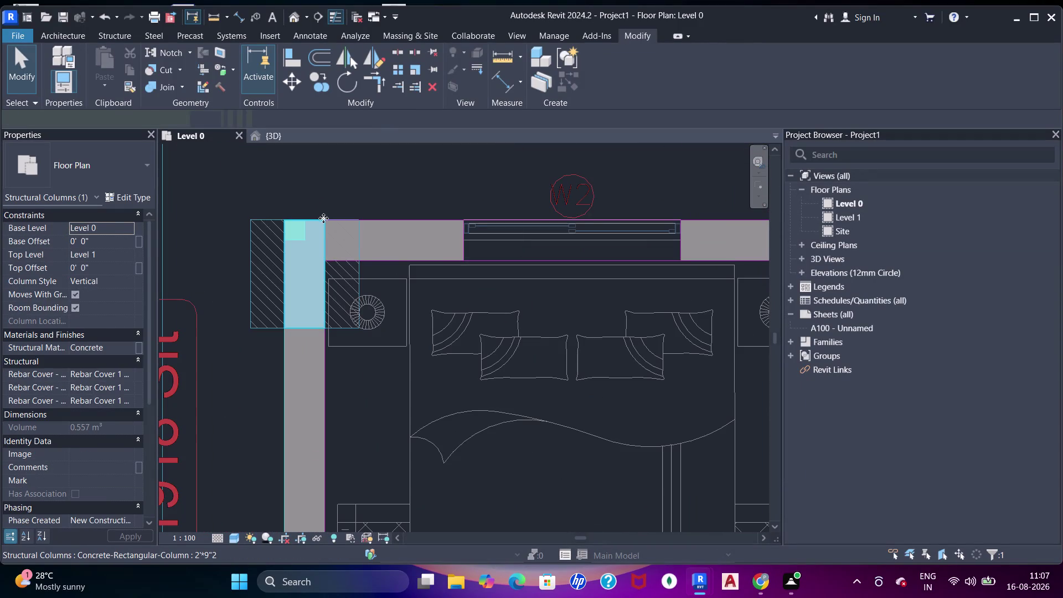
Deselect the concrete column, pan over the bedroom, and start the Wall tool (WA).
scroll(down, 3)
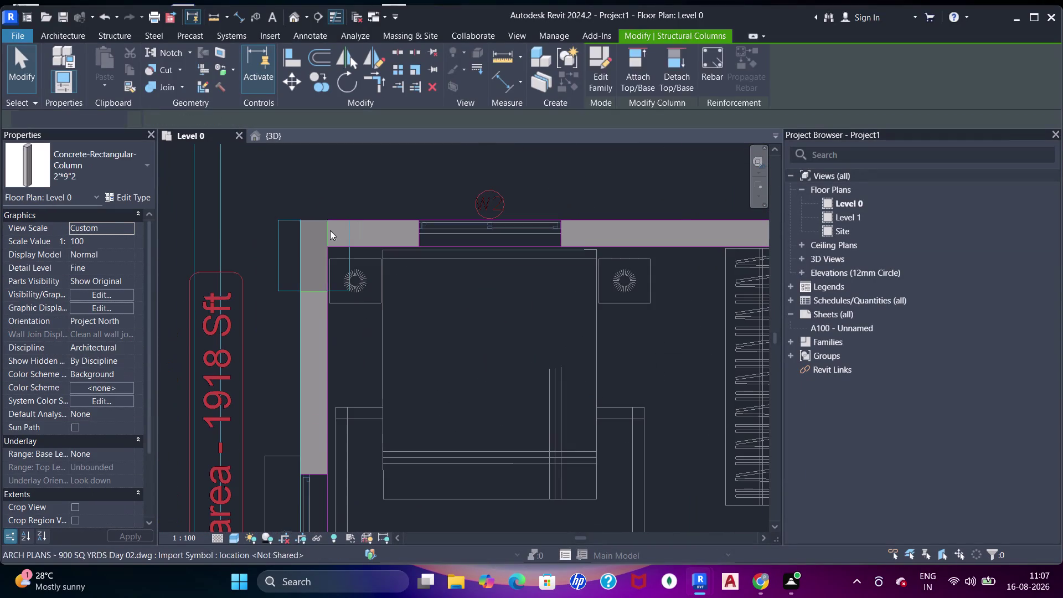
scroll(up, 3)
middle_drag(359, 239, 347, 230)
key(Escape)
key(Escape)
scroll(down, 3)
middle_drag(427, 220, 425, 221)
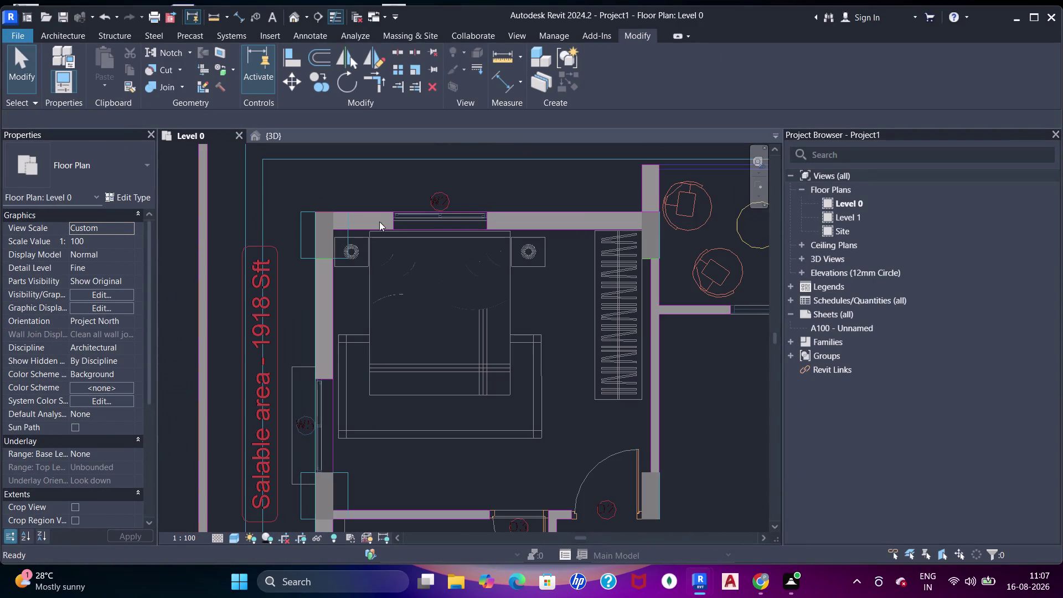
middle_drag(424, 222, 373, 221)
key(Escape)
key(Escape)
key(w)
key(a)
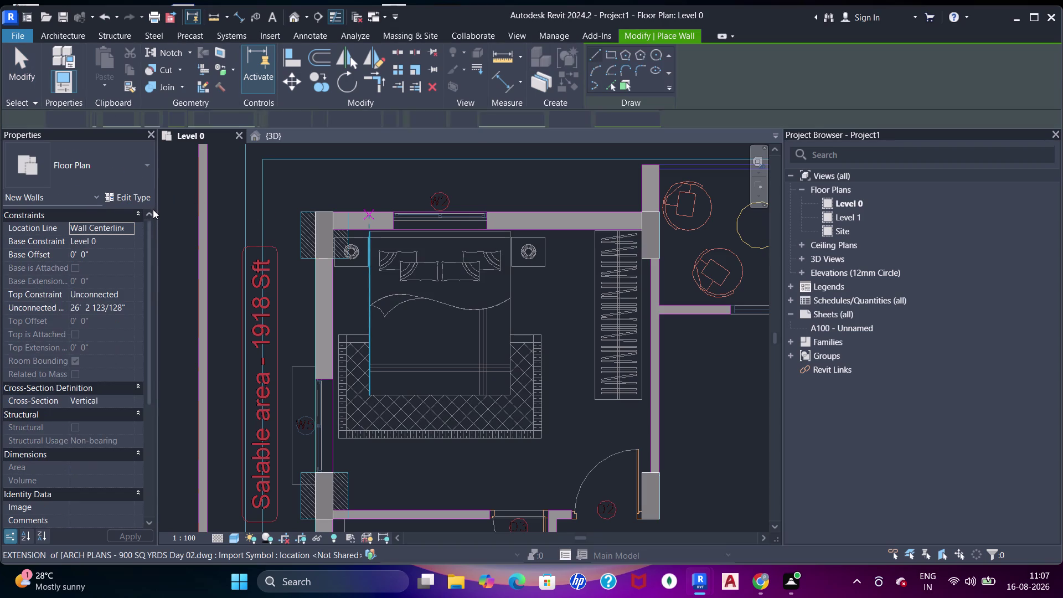
Choose the Wall-Fnd_440Blk wall type and open its type properties.
click(118, 184)
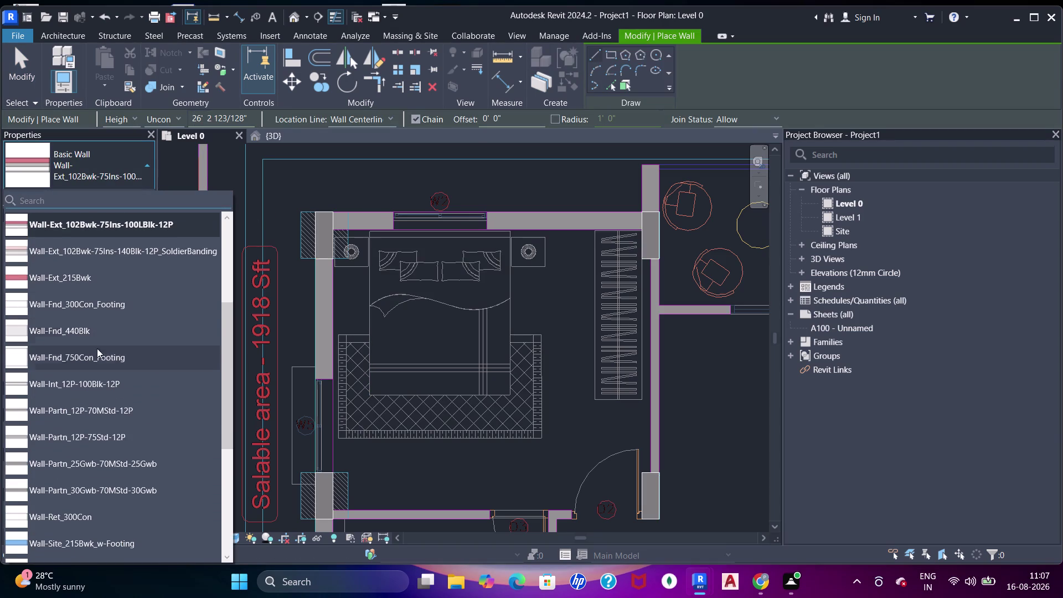
scroll(down, 3)
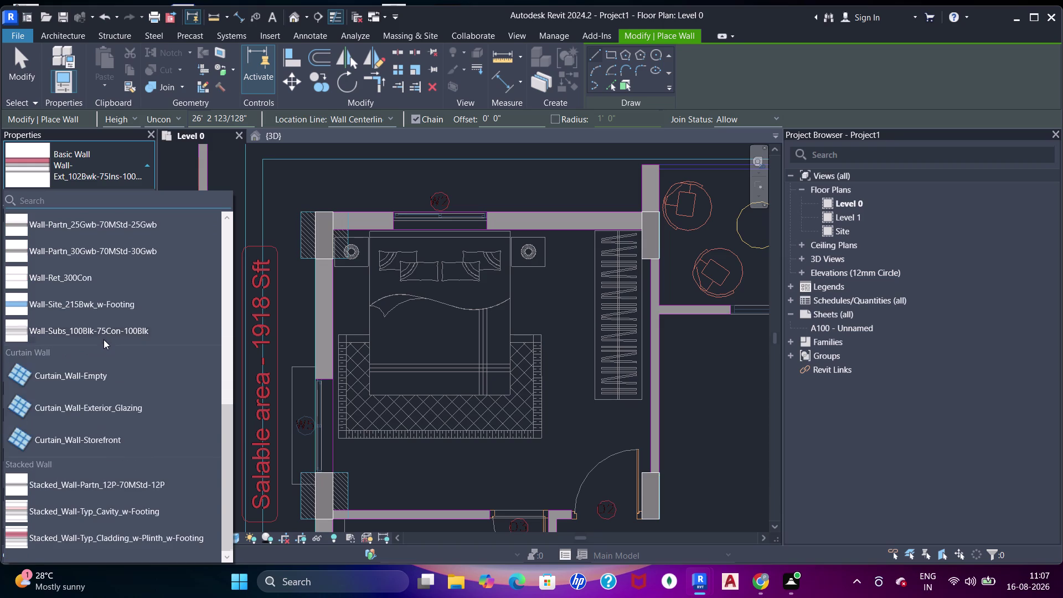
scroll(down, 3)
scroll(up, 3)
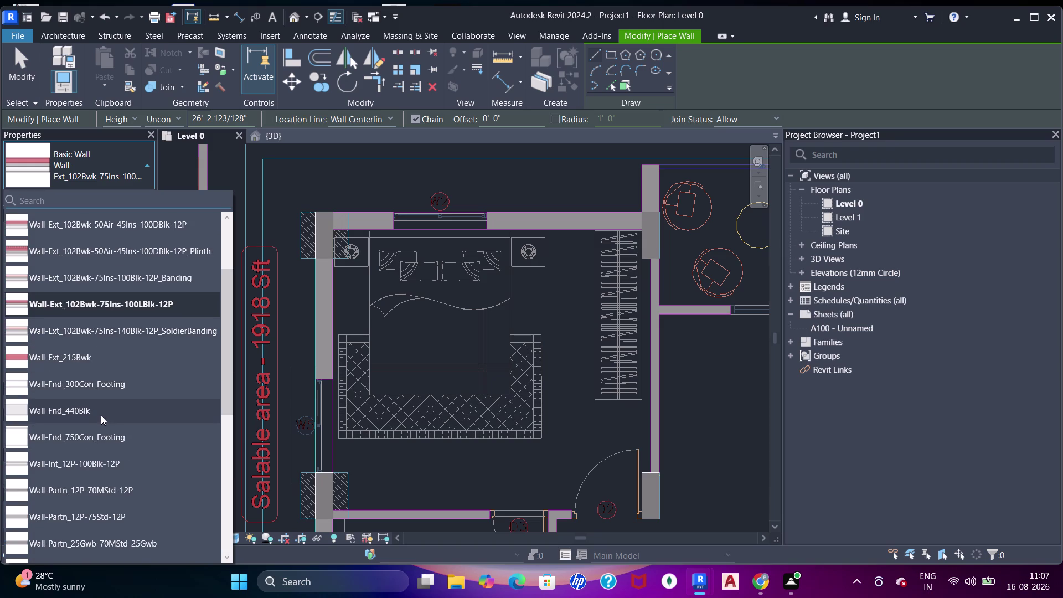
click(101, 415)
click(130, 195)
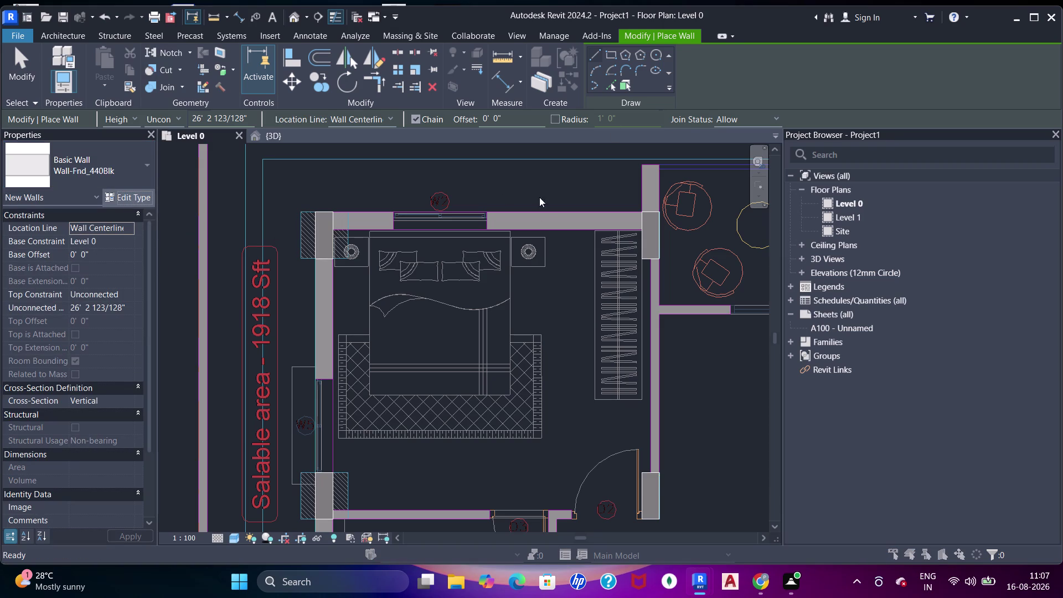
click(748, 214)
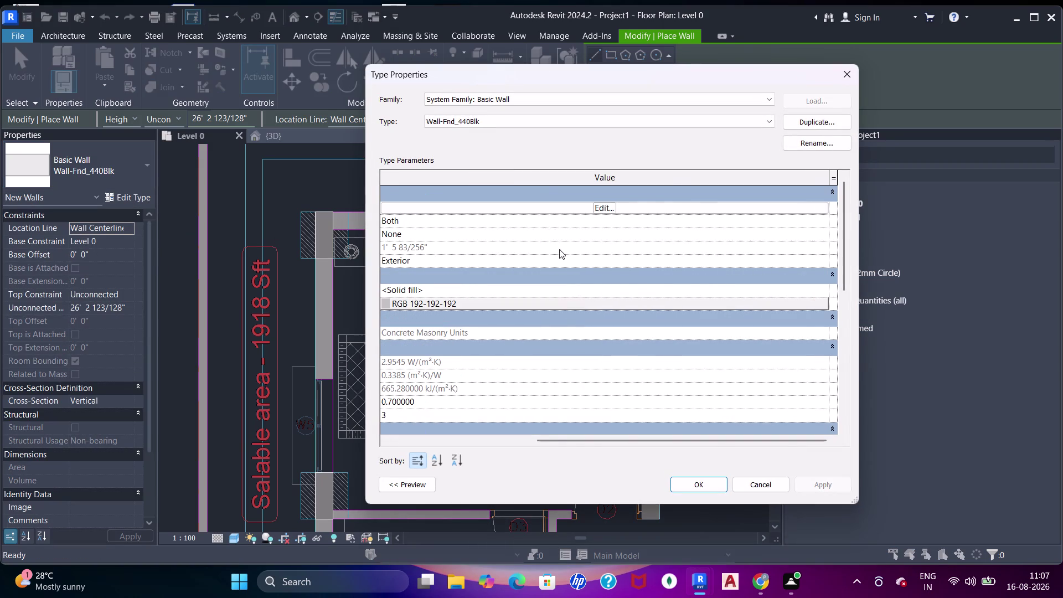
Edit the wall assembly so the structure layer is Concrete, 9" thick.
click(612, 207)
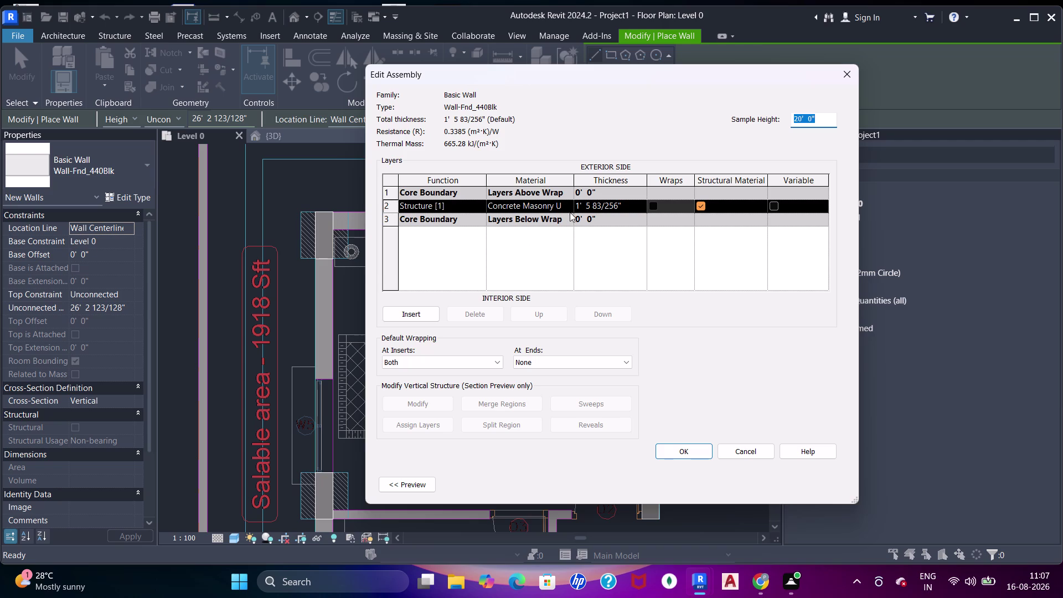
click(569, 208)
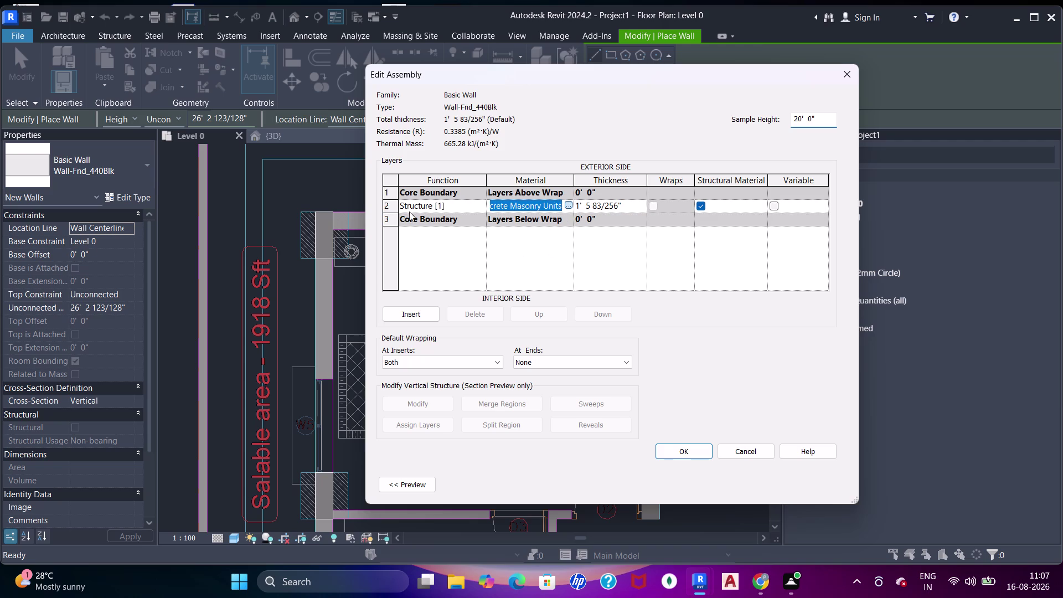
scroll(up, 3)
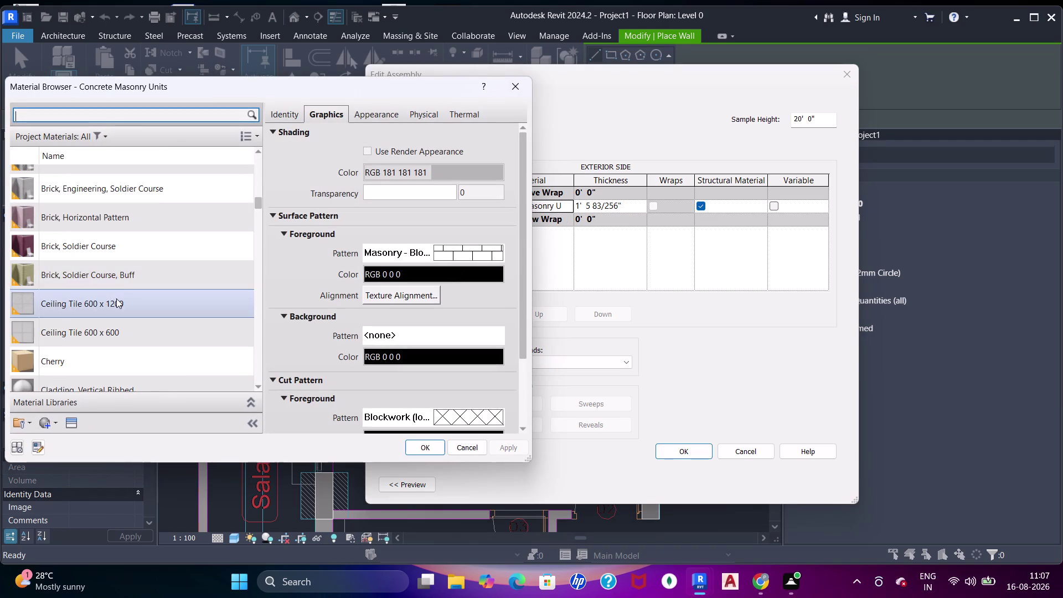
scroll(down, 3)
click(100, 331)
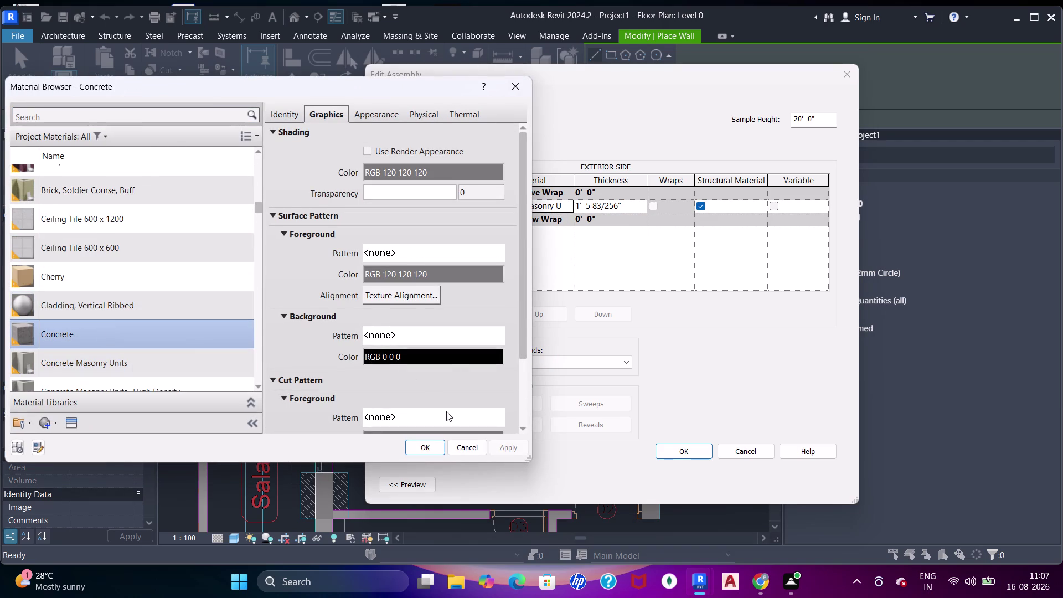
scroll(down, 3)
click(434, 442)
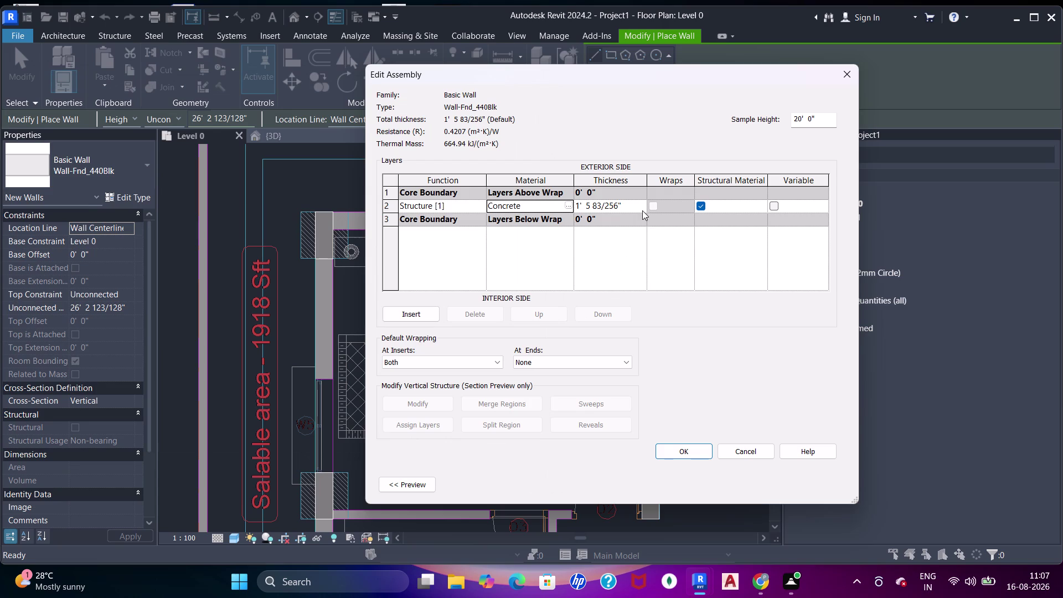
click(634, 207)
key(9)
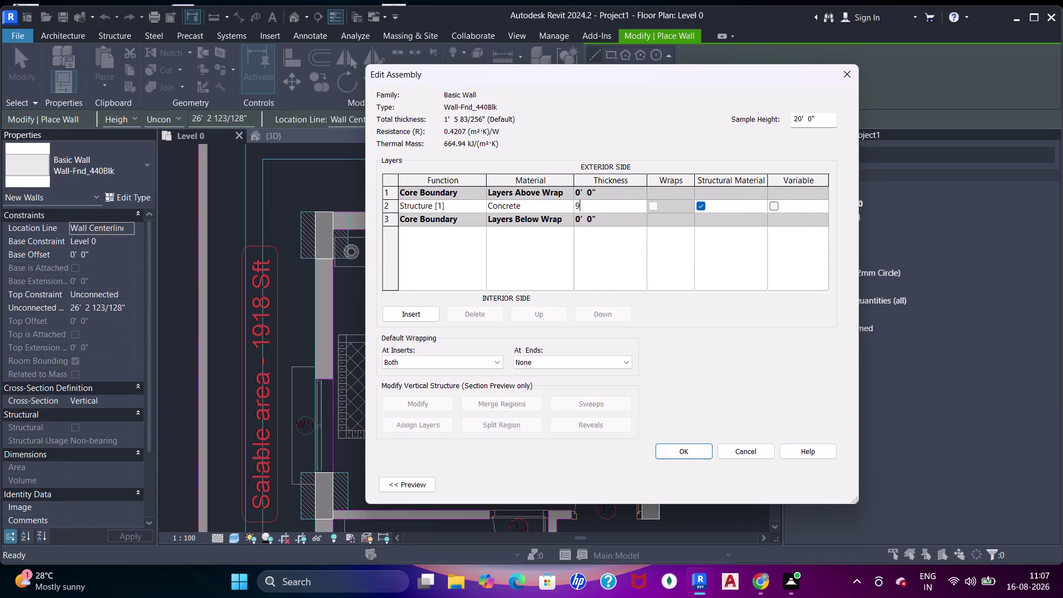
key(apostrophe)
key(Return)
click(525, 216)
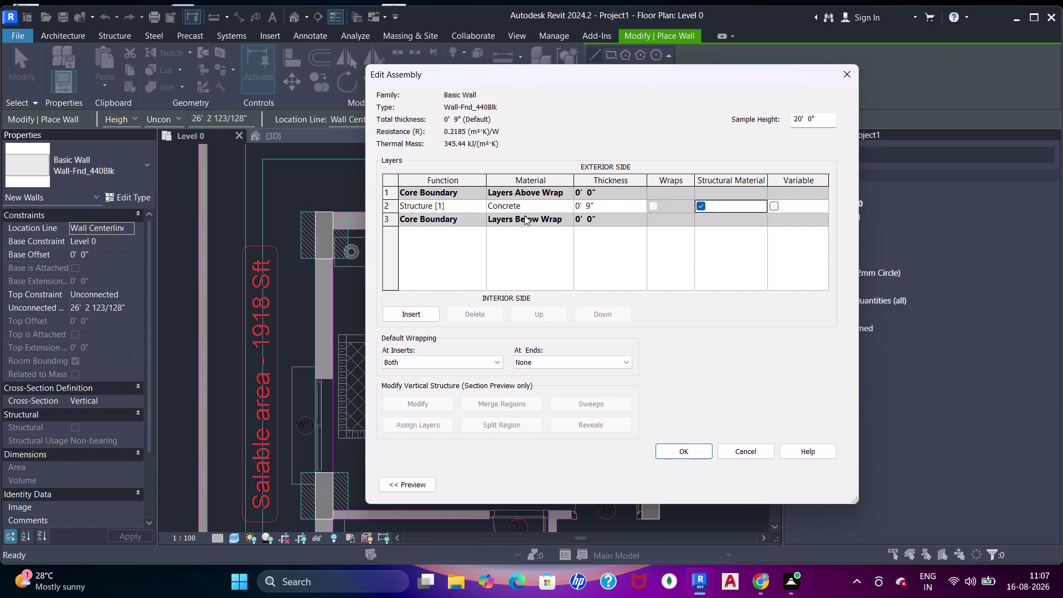
click(539, 221)
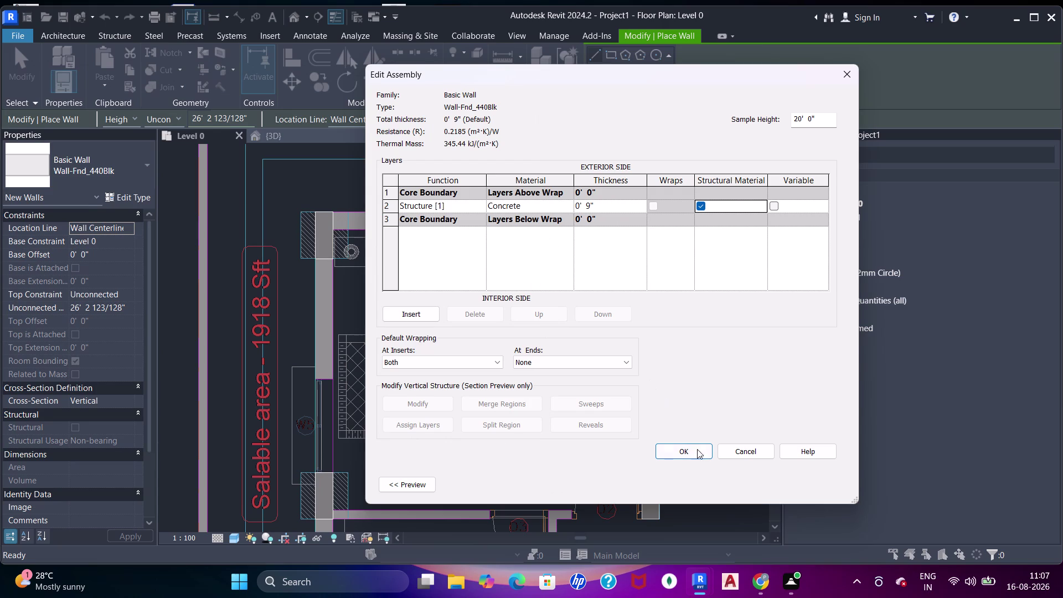
click(695, 452)
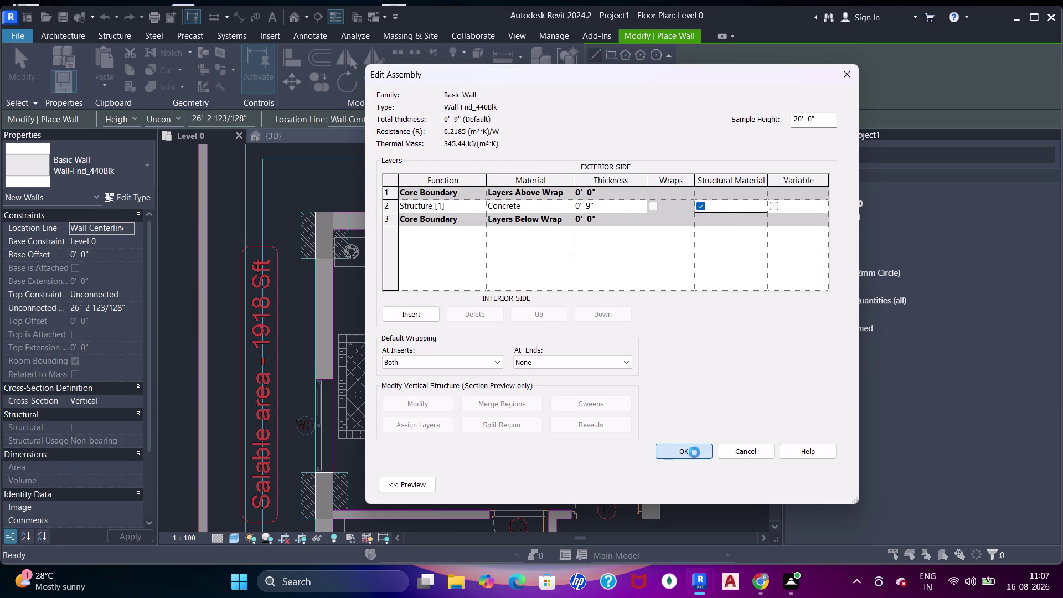
Duplicate the wall type and name it 9".
click(793, 121)
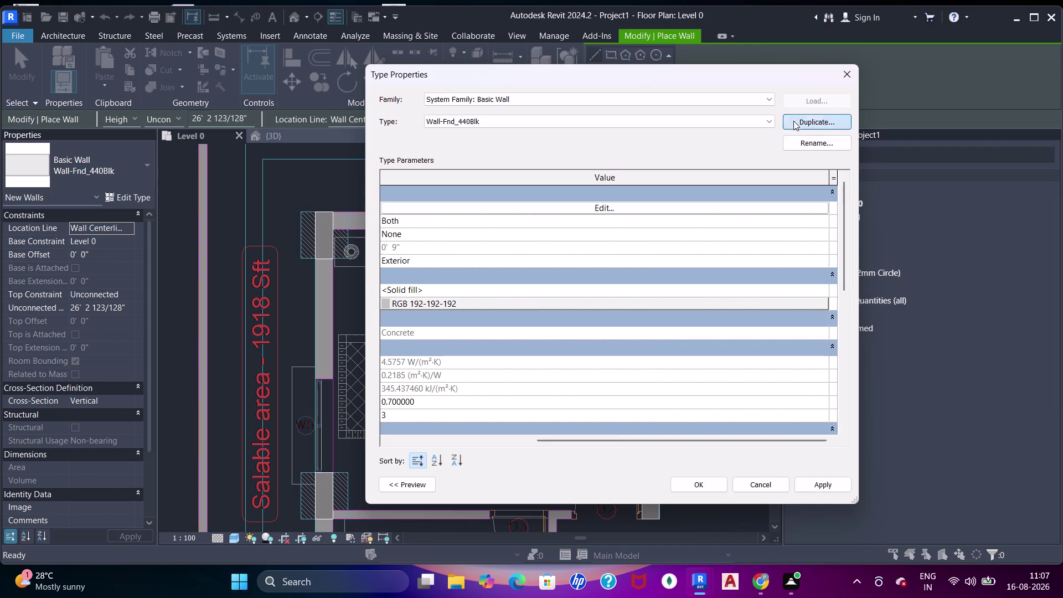
key(9)
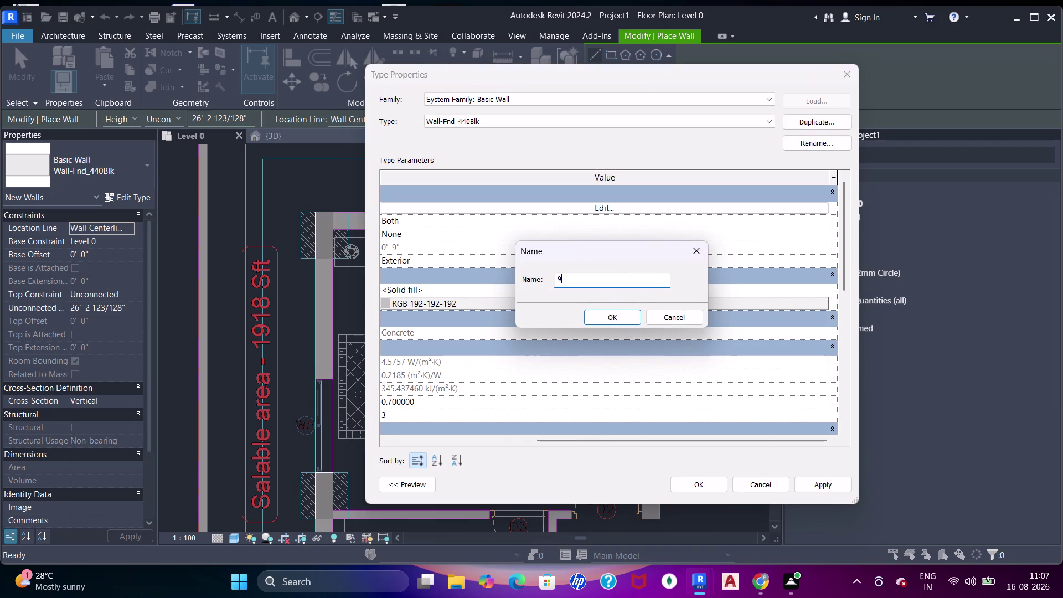
key(shift+quotedbl)
key(Return)
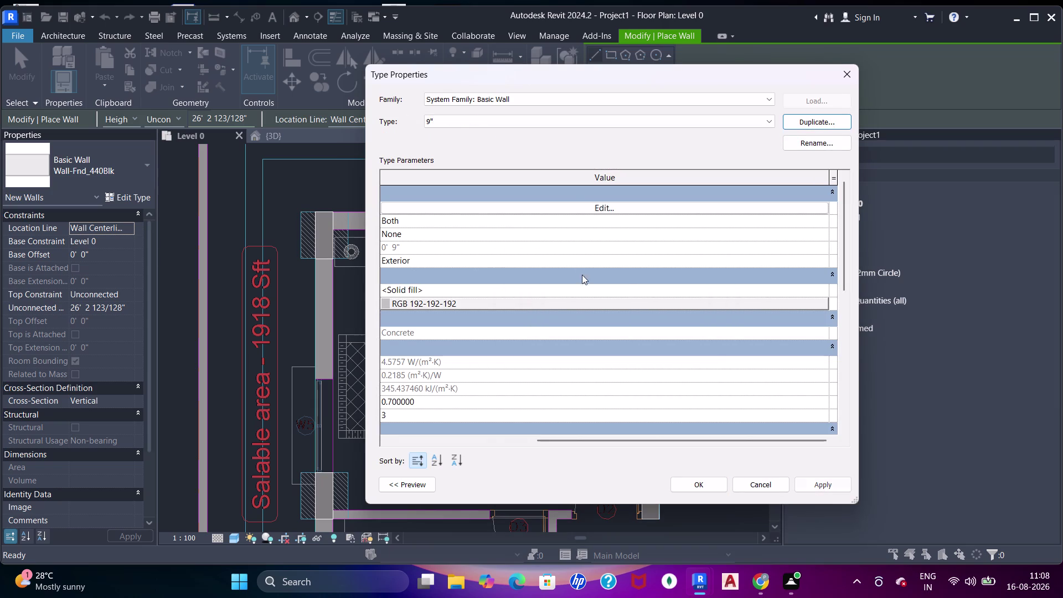
click(701, 484)
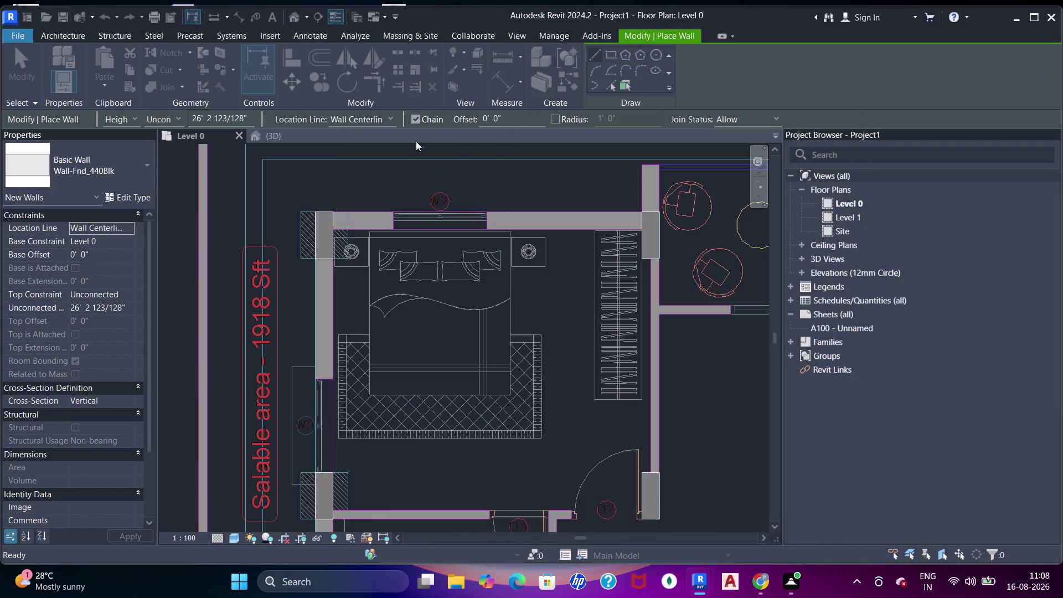
With Location Line at Finish Face: Interior, pick the bedroom's top DWG wall line.
scroll(up, 3)
click(369, 115)
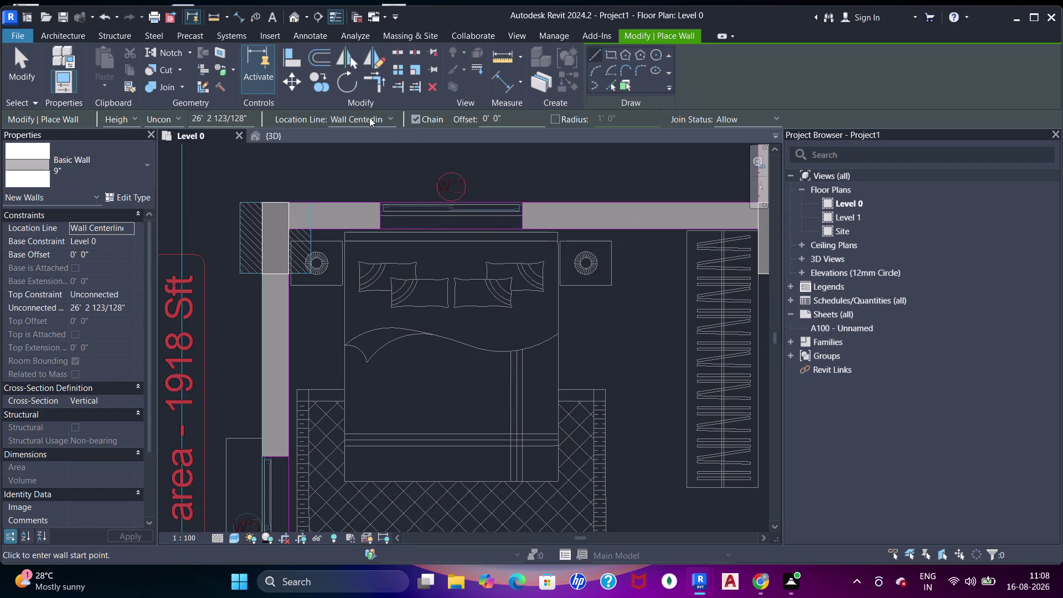
click(366, 170)
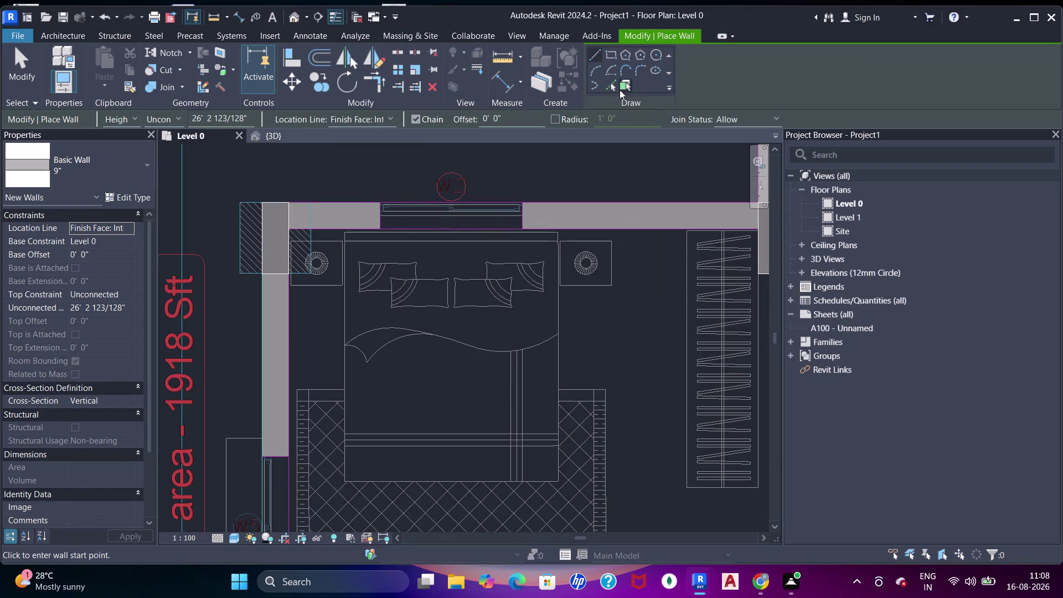
click(611, 88)
scroll(down, 3)
middle_drag(435, 212, 466, 197)
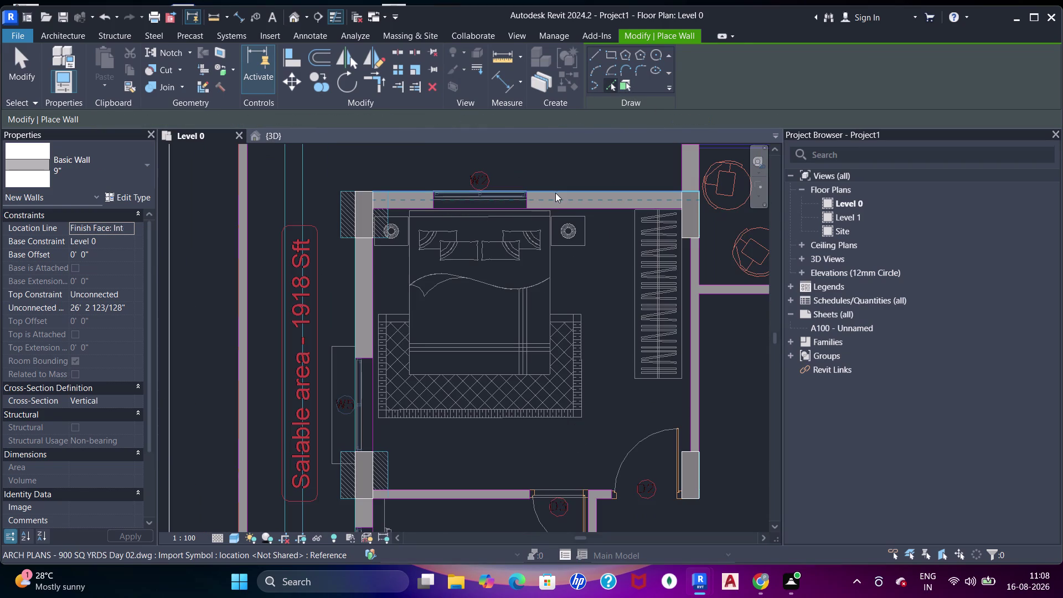
click(555, 192)
Check the new top wall and exit the Wall tool.
scroll(down, 3)
middle_drag(539, 220, 536, 231)
key(Escape)
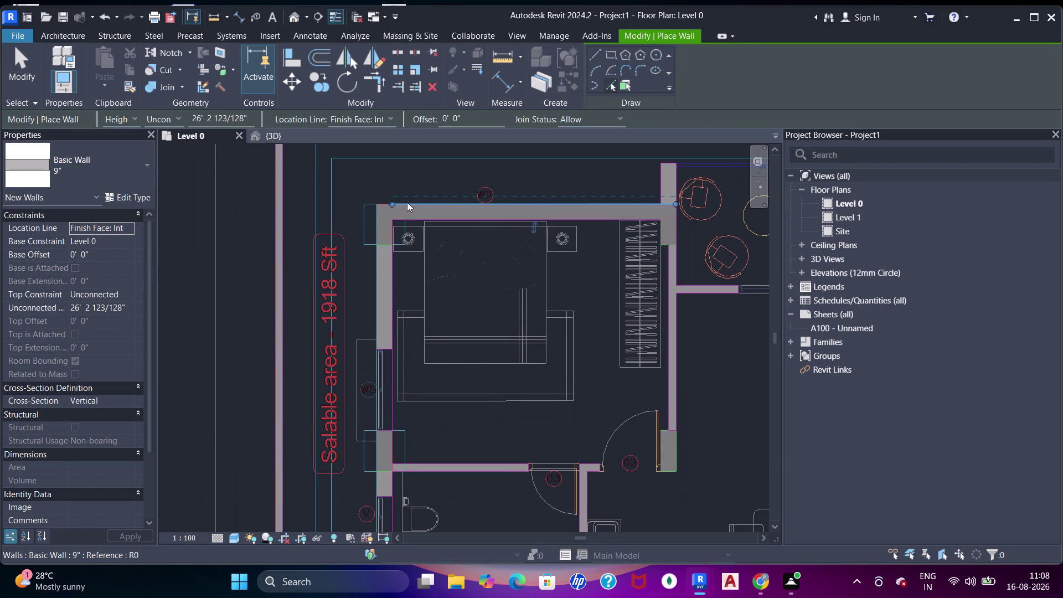
key(Escape)
click(411, 204)
scroll(up, 3)
key(Escape)
key(z)
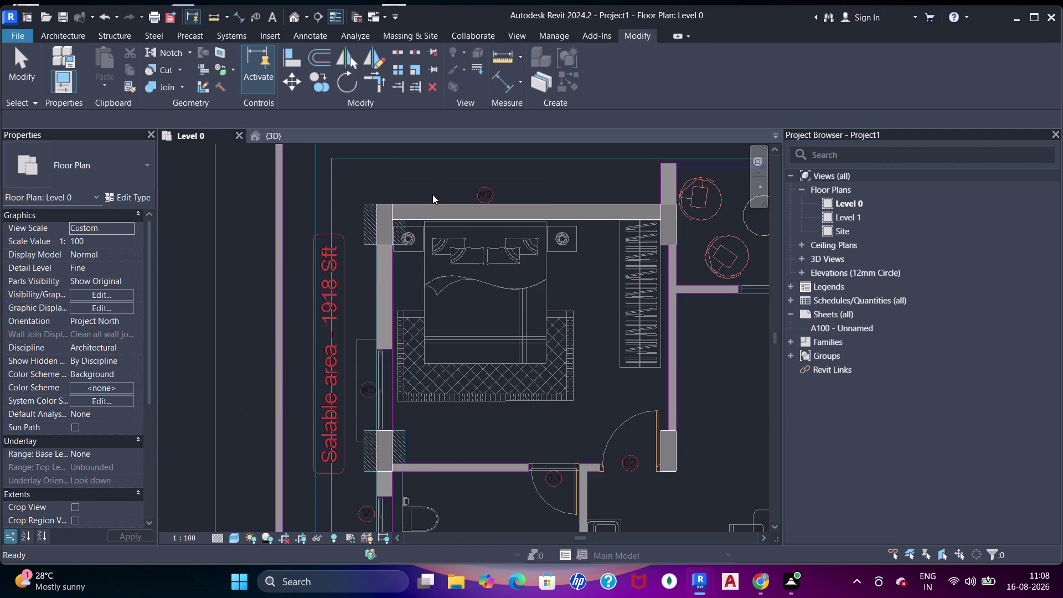
scroll(up, 3)
key(Escape)
key(Escape)
Select the top wall and drag its right end over the column, then slightly shorter.
click(399, 240)
scroll(up, 3)
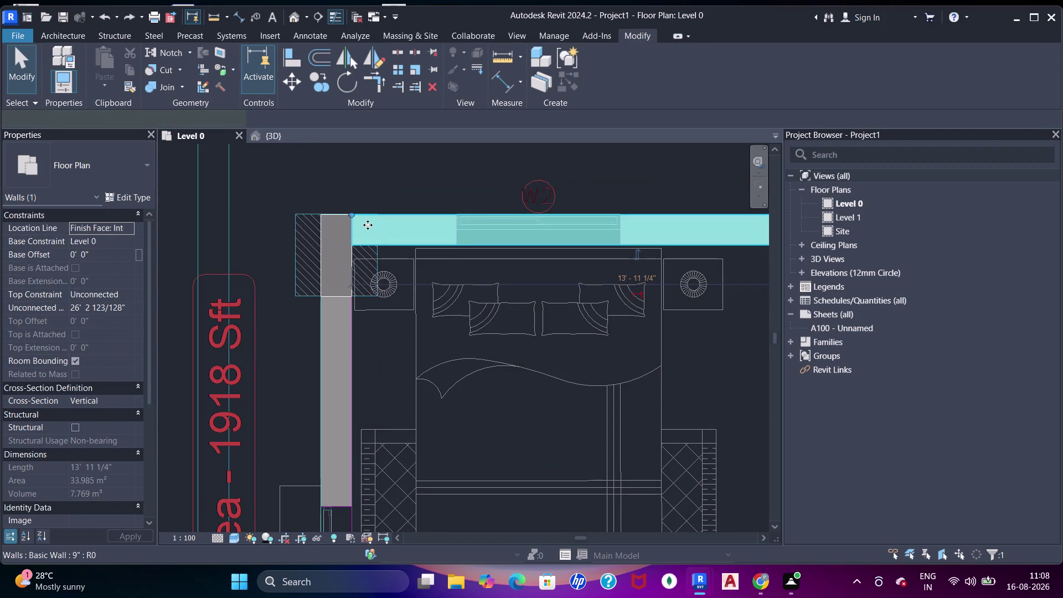
right_click(333, 206)
click(381, 272)
scroll(down, 3)
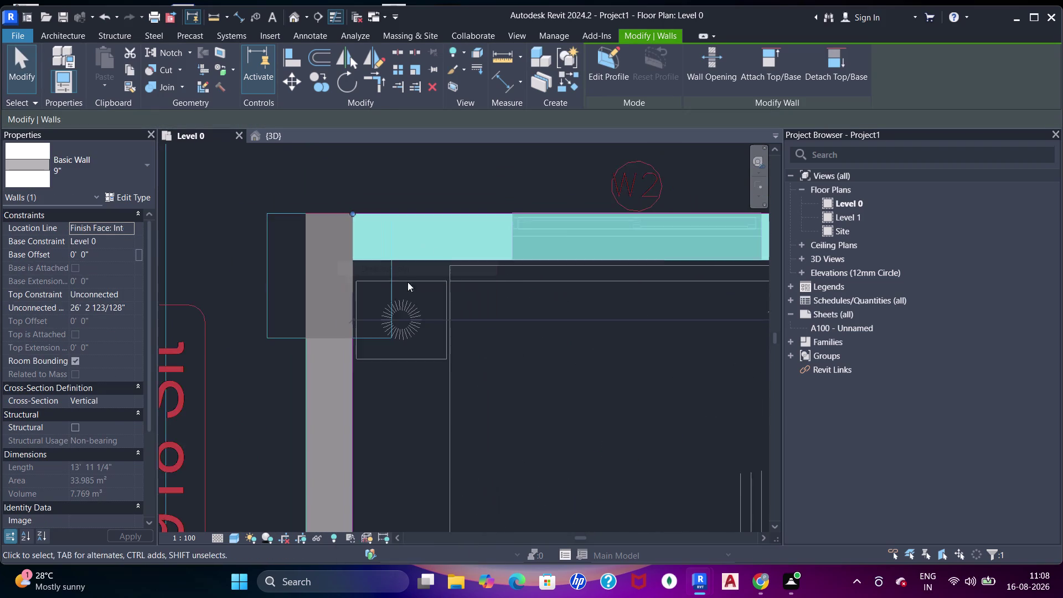
middle_drag(651, 281, 453, 282)
middle_drag(615, 293, 415, 300)
scroll(up, 3)
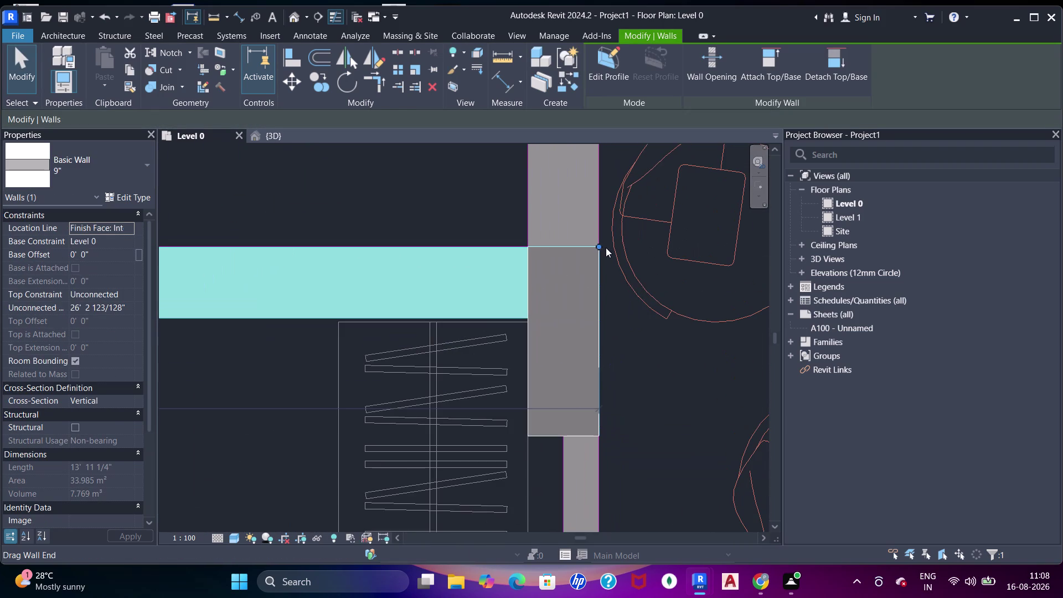
right_click(600, 246)
click(632, 273)
scroll(up, 3)
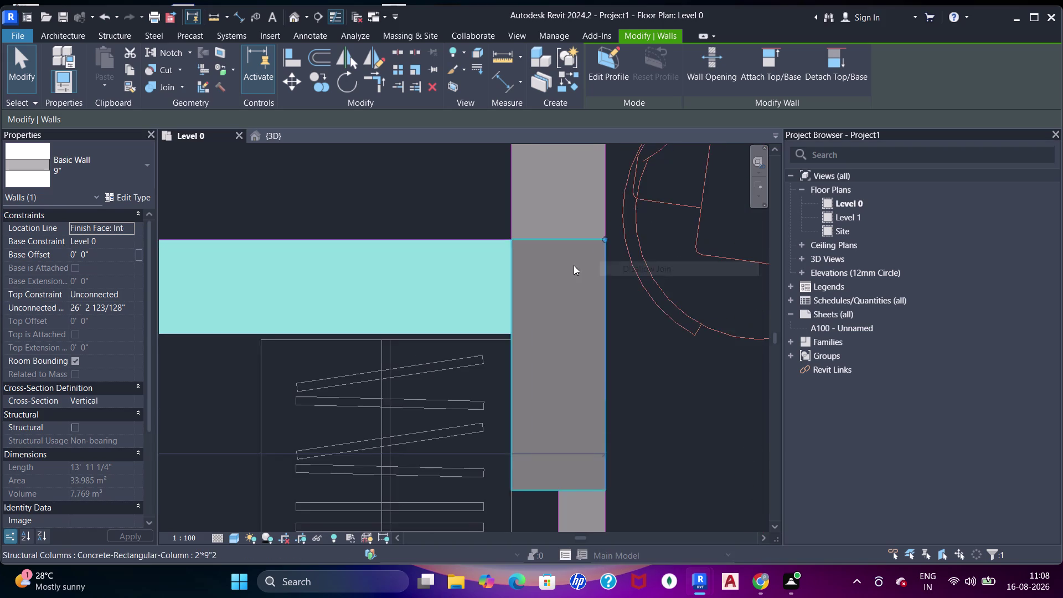
middle_drag(573, 265, 613, 257)
drag(645, 230, 551, 232)
scroll(down, 3)
scroll(up, 3)
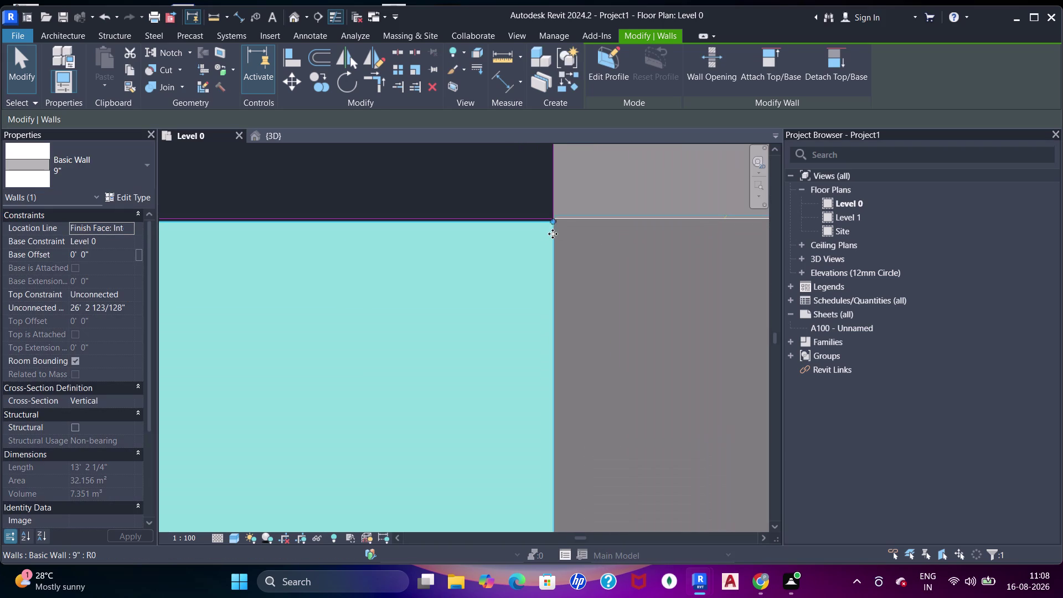
drag(554, 224, 492, 215)
scroll(down, 3)
key(Escape)
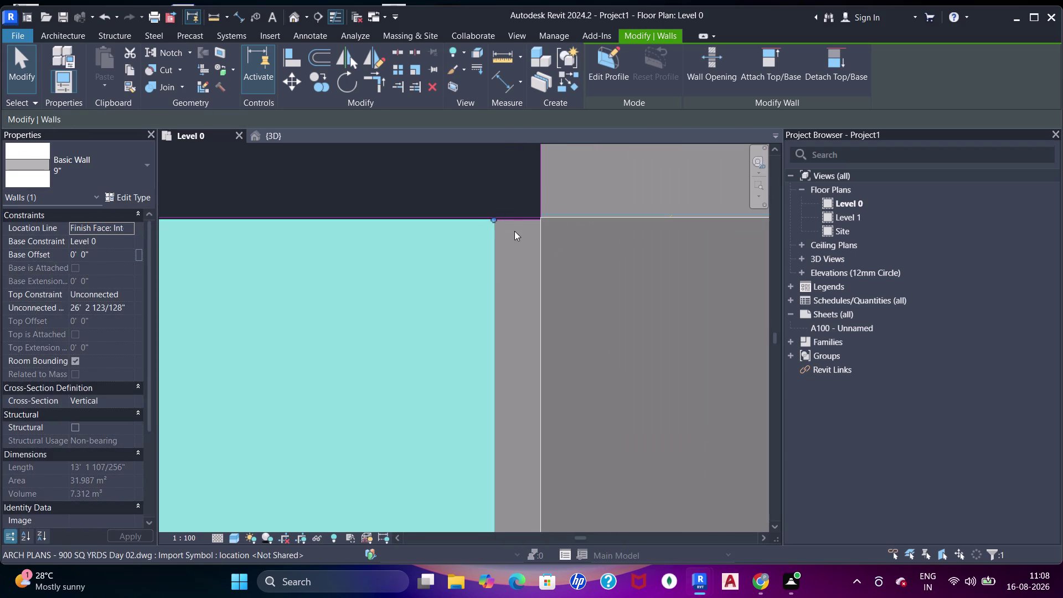
key(Escape)
scroll(up, 3)
Start Align (AL) and try picking the DWG wall line as reference.
key(a)
key(a)
key(a)
key(a)
click(504, 204)
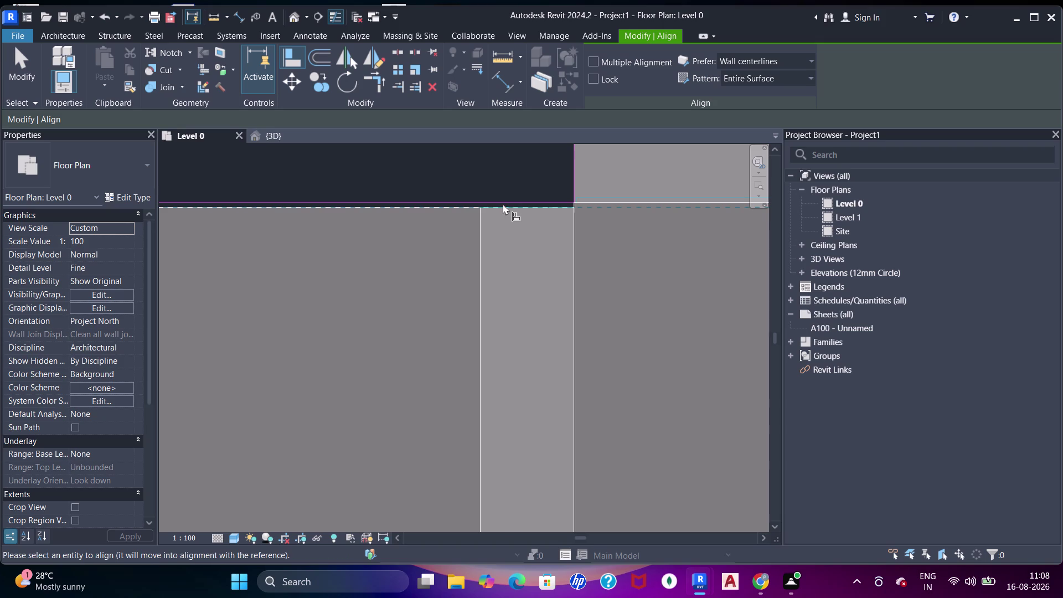
key(Escape)
key(Escape)
click(528, 209)
scroll(down, 3)
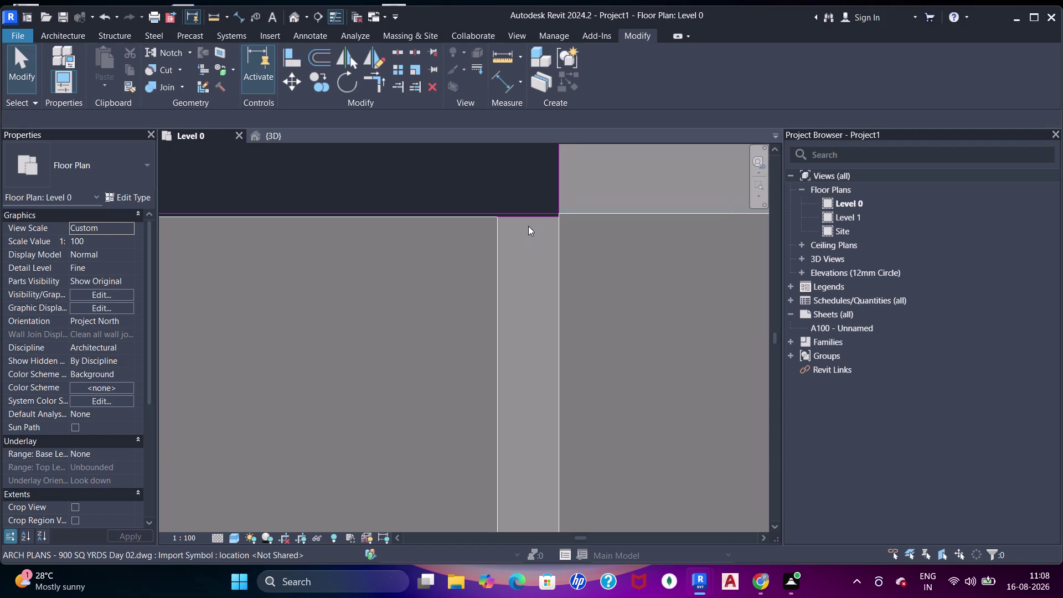
click(524, 214)
scroll(down, 3)
scroll(up, 3)
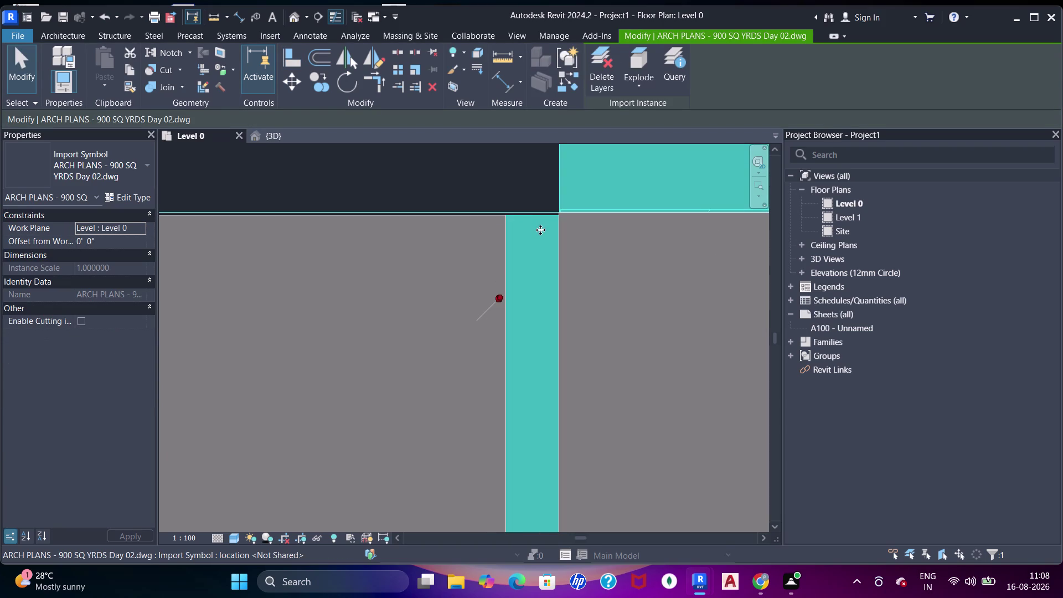
key(Escape)
key(a)
key(a)
scroll(up, 3)
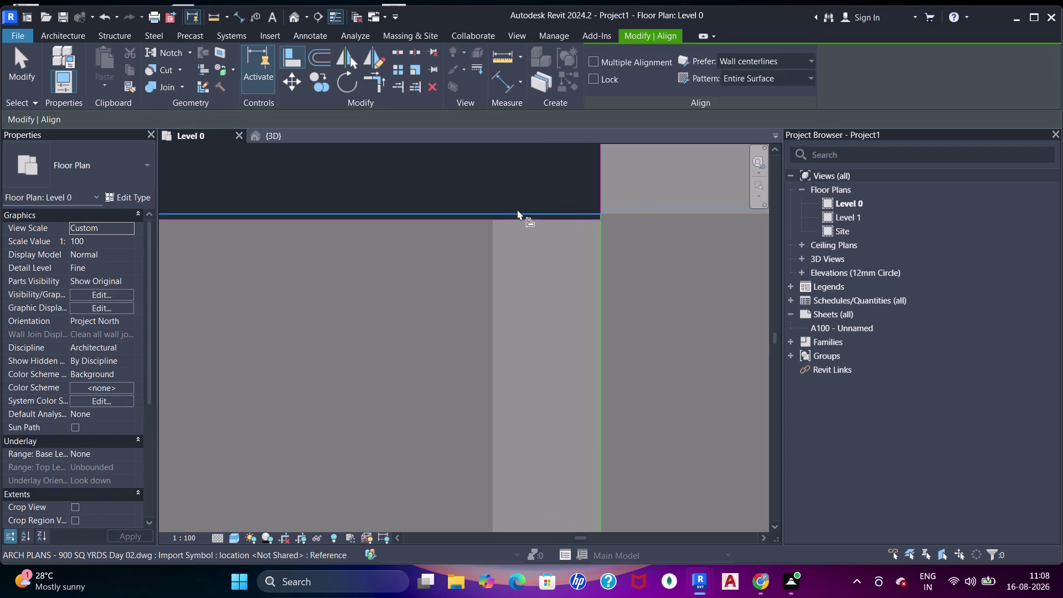
Align the wall face onto the DWG wall line, then exit Align.
click(521, 209)
click(481, 219)
scroll(down, 3)
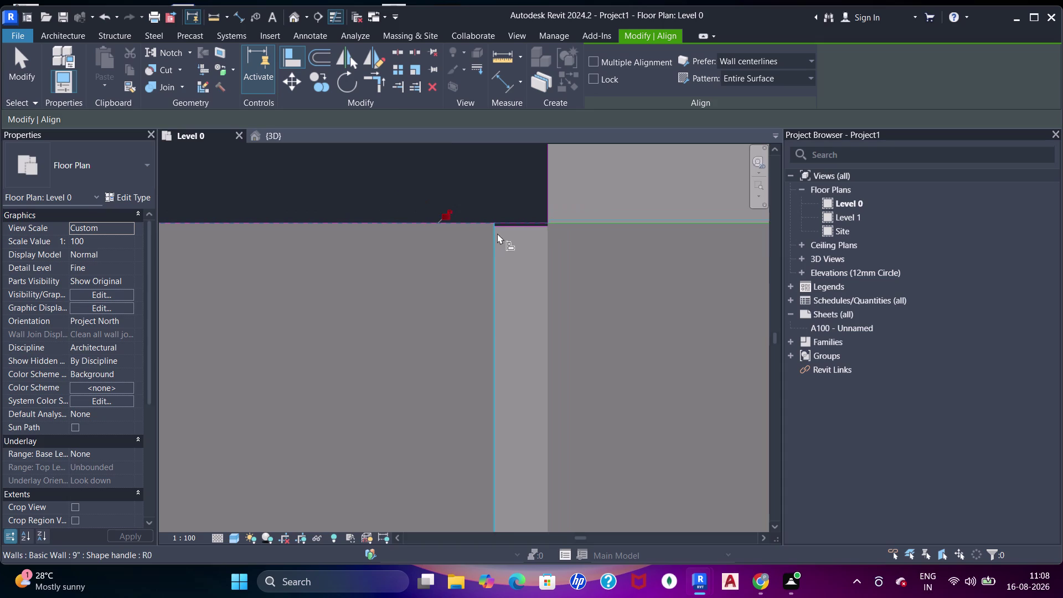
scroll(down, 3)
middle_drag(491, 319, 513, 193)
scroll(up, 3)
scroll(up, 3)
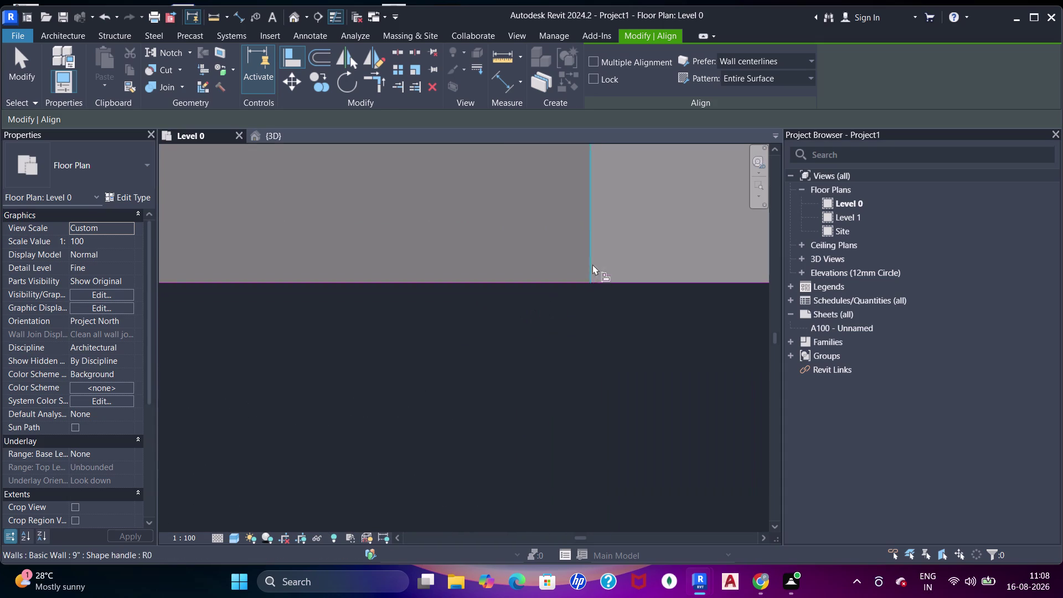
scroll(up, 3)
scroll(up, 3)
scroll(down, 3)
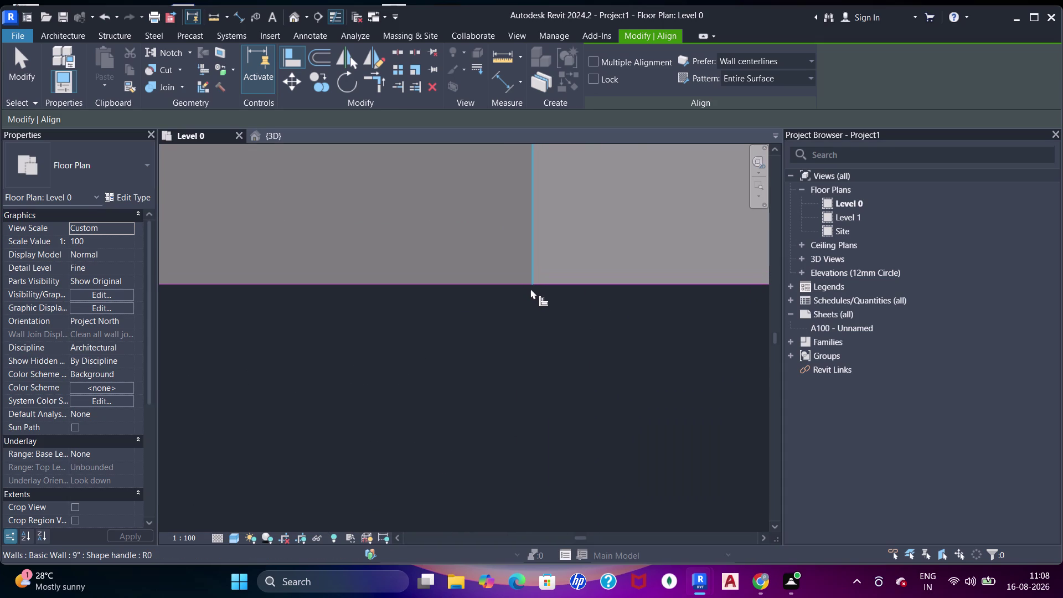
key(z)
scroll(down, 3)
key(Escape)
scroll(down, 3)
key(Escape)
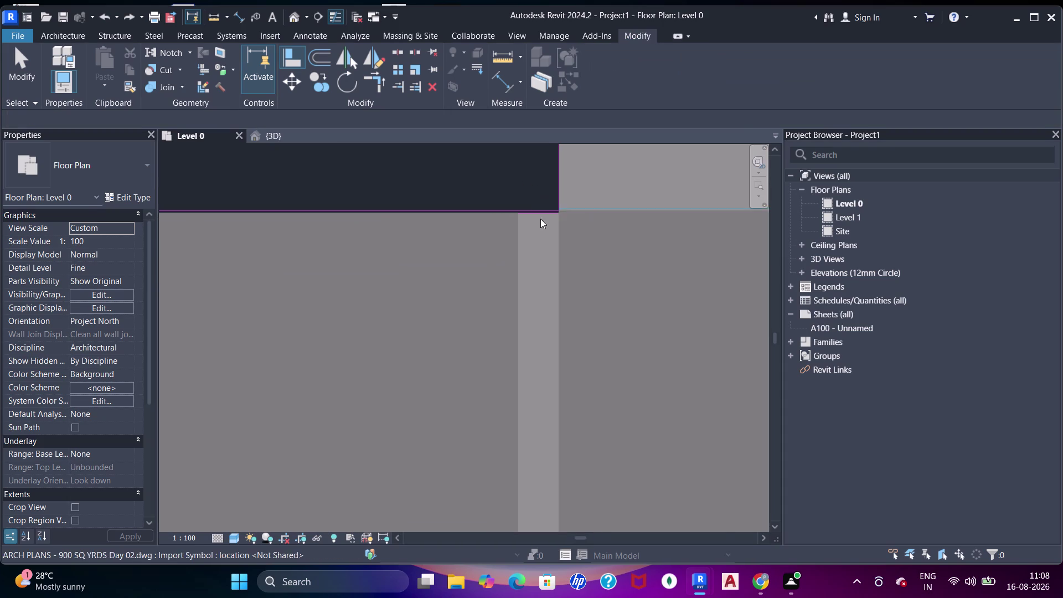
scroll(down, 3)
middle_drag(541, 233, 494, 224)
middle_drag(501, 228, 502, 233)
key(Escape)
scroll(up, 3)
key(Escape)
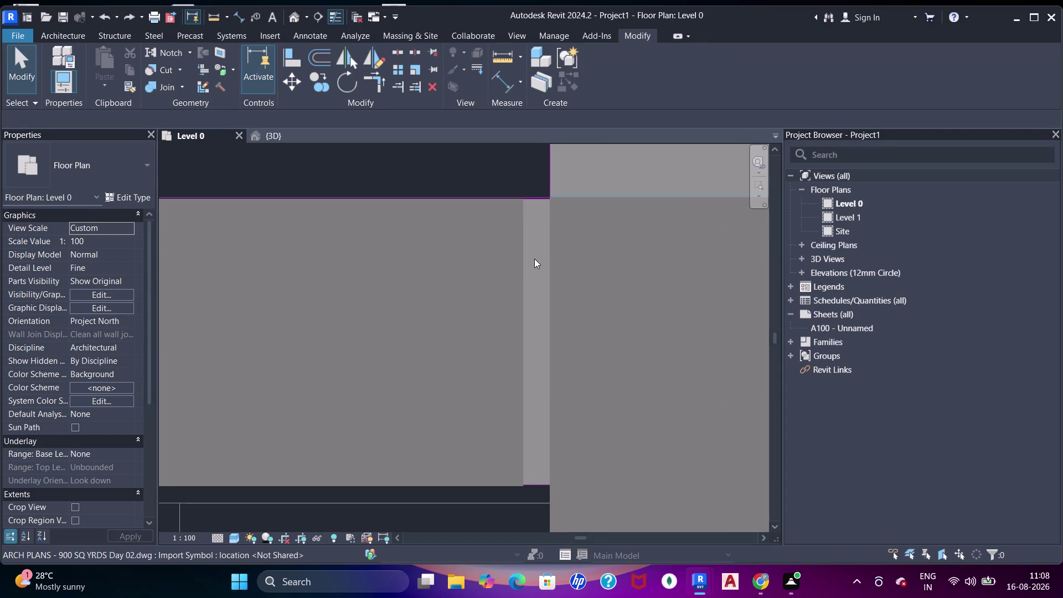
Enter the TT shortcut and pan back out to show the whole bedroom.
key(t)
text(TT)
text(TT)
key(t)
click(549, 239)
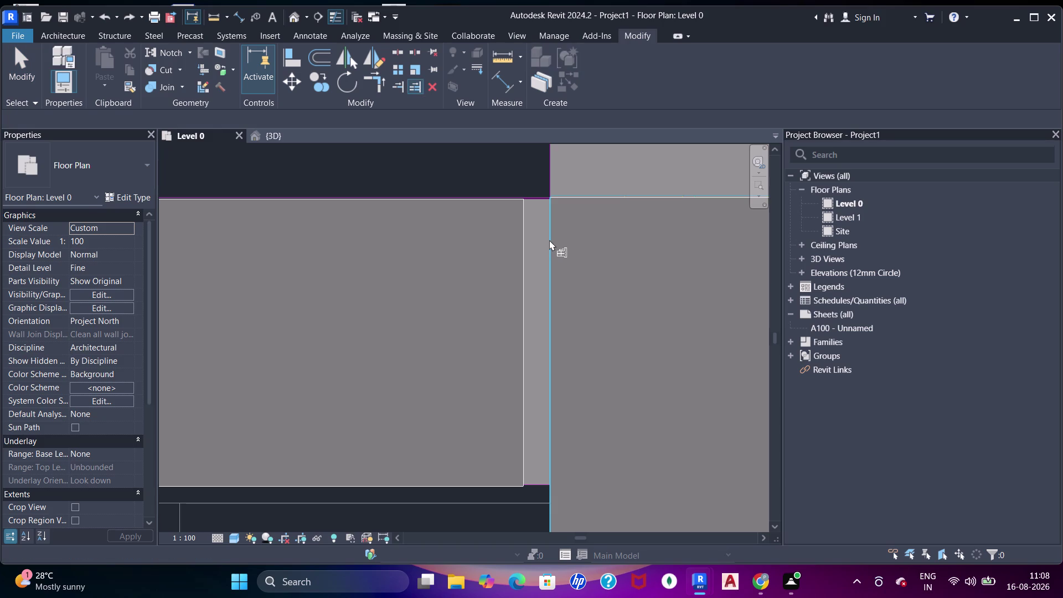
click(526, 279)
scroll(down, 3)
scroll(up, 3)
scroll(down, 3)
middle_drag(453, 273, 636, 237)
key(Escape)
key(Escape)
scroll(down, 3)
middle_drag(577, 234, 525, 252)
key(Escape)
click(528, 248)
scroll(down, 3)
middle_drag(520, 255, 557, 211)
key(Escape)
key(Escape)
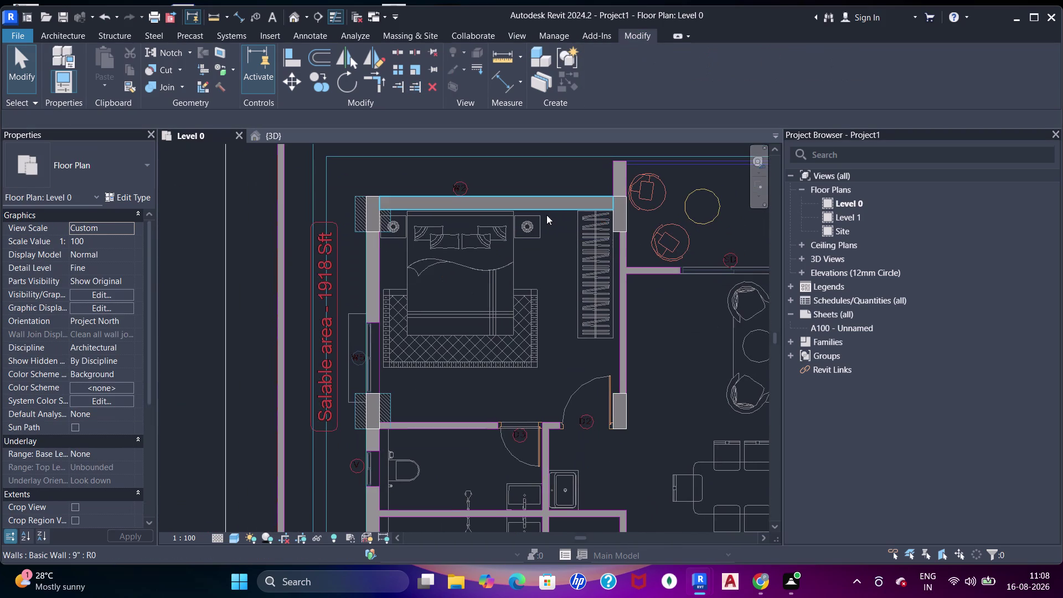
Select the top wall and use Create Similar to draw another wall of its type.
click(541, 199)
click(565, 87)
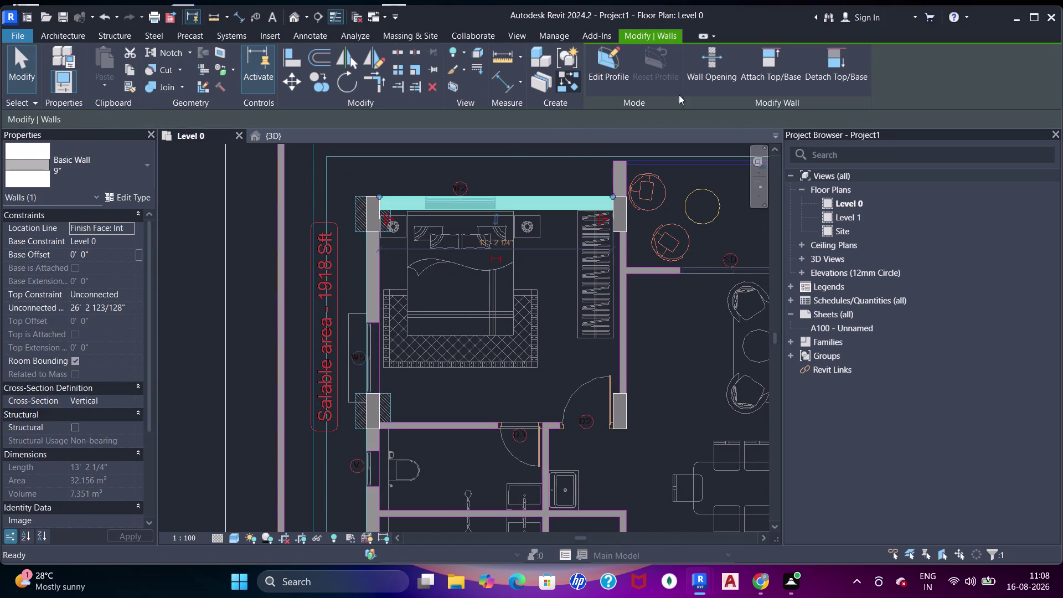
click(612, 89)
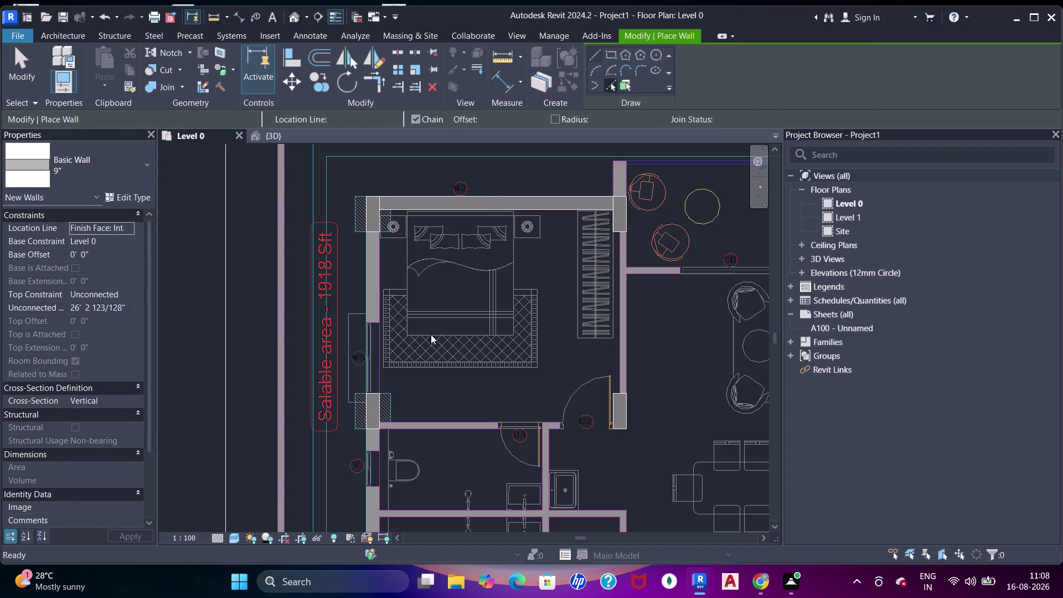
middle_drag(431, 335, 453, 225)
scroll(up, 3)
scroll(down, 3)
middle_drag(396, 267, 445, 204)
scroll(down, 3)
middle_drag(445, 207, 434, 269)
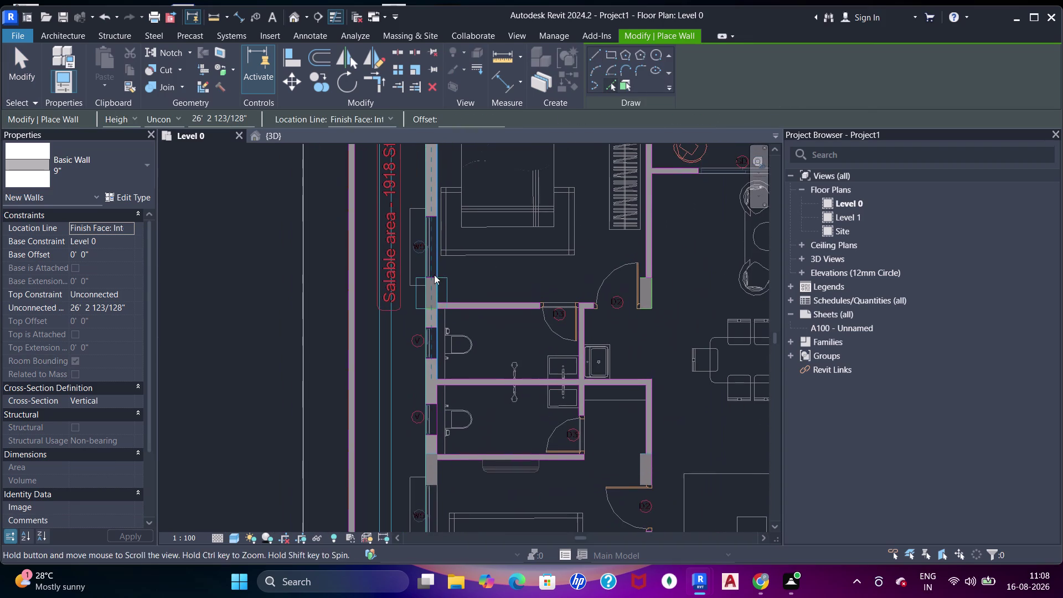
middle_drag(428, 242, 422, 309)
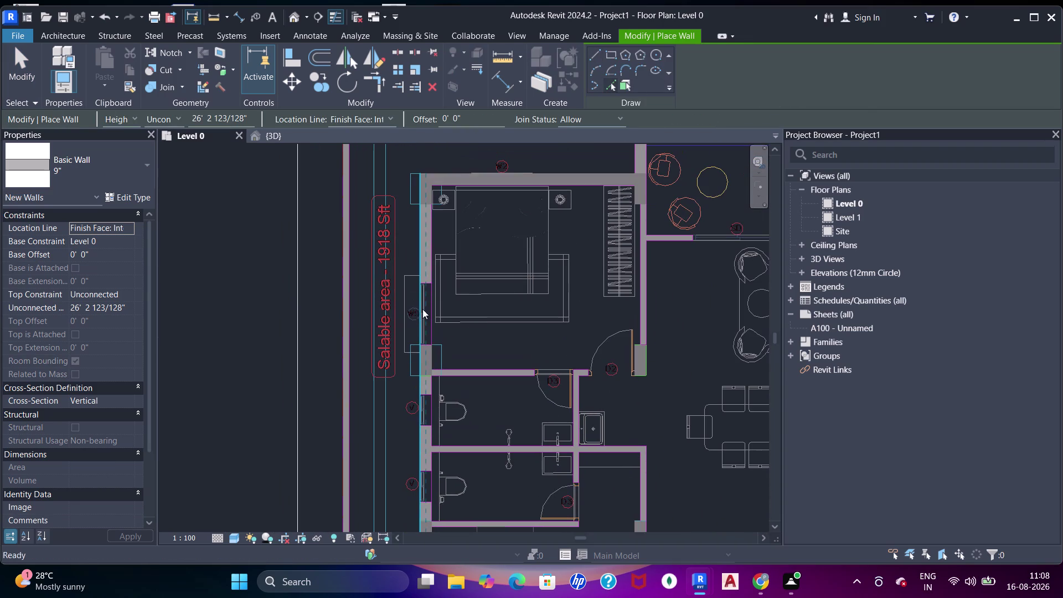
scroll(down, 3)
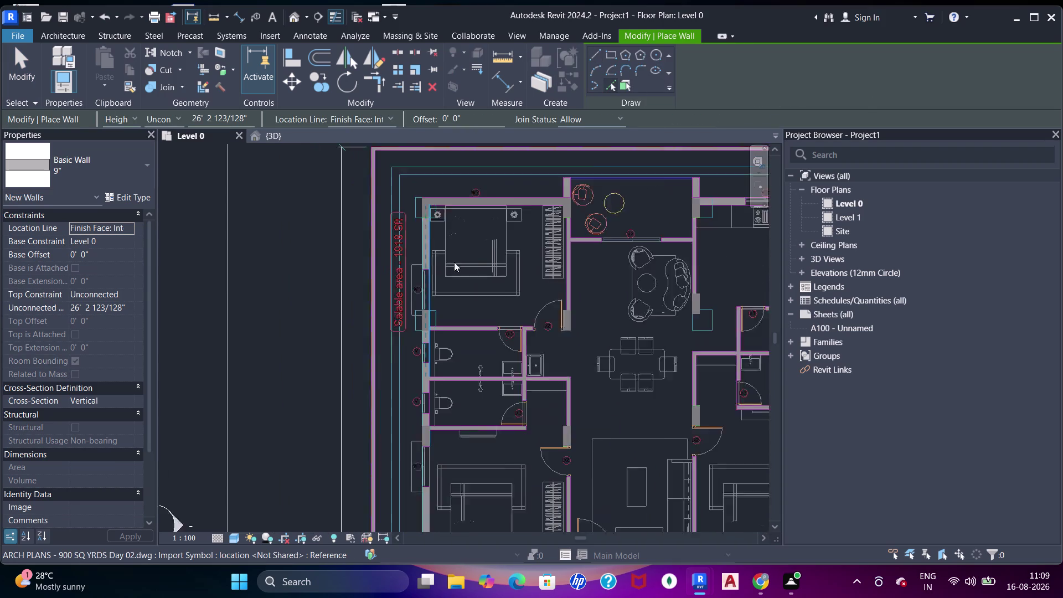
middle_drag(471, 267, 465, 260)
scroll(up, 3)
scroll(up, 3)
middle_drag(569, 251, 484, 332)
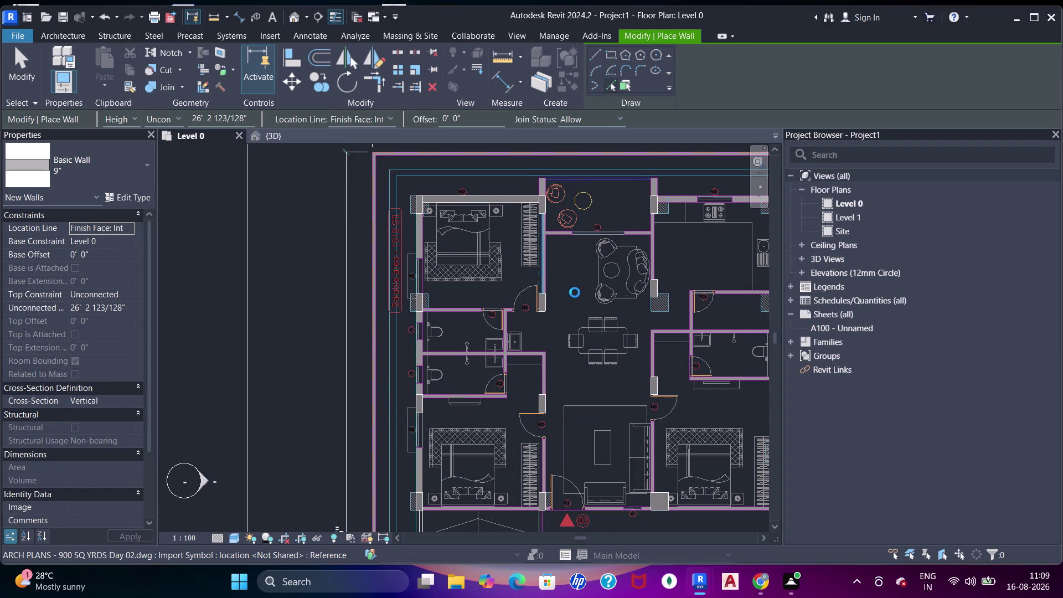
middle_drag(635, 241, 588, 251)
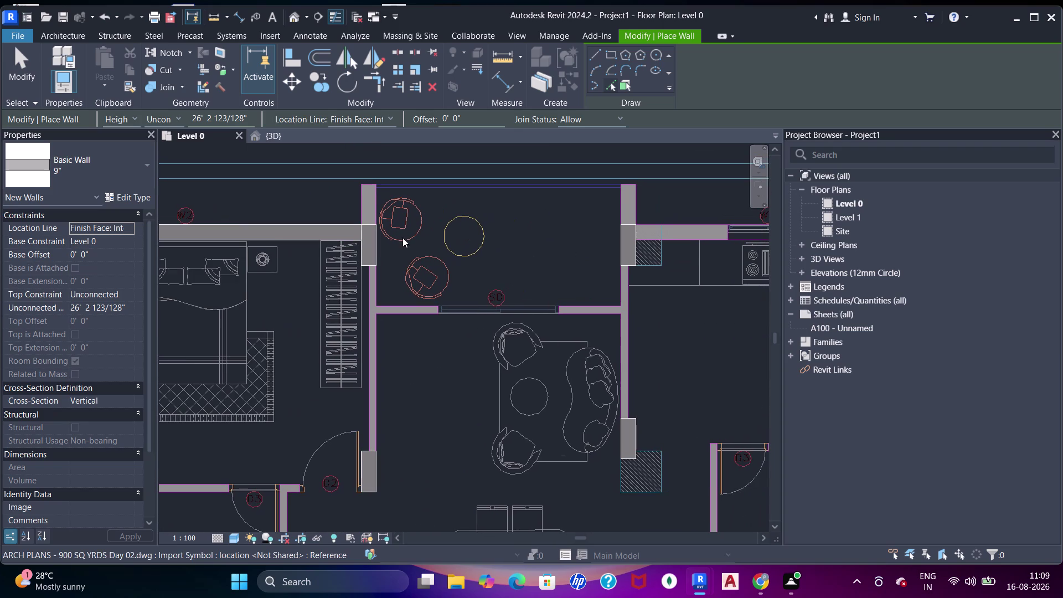
middle_drag(542, 253, 509, 253)
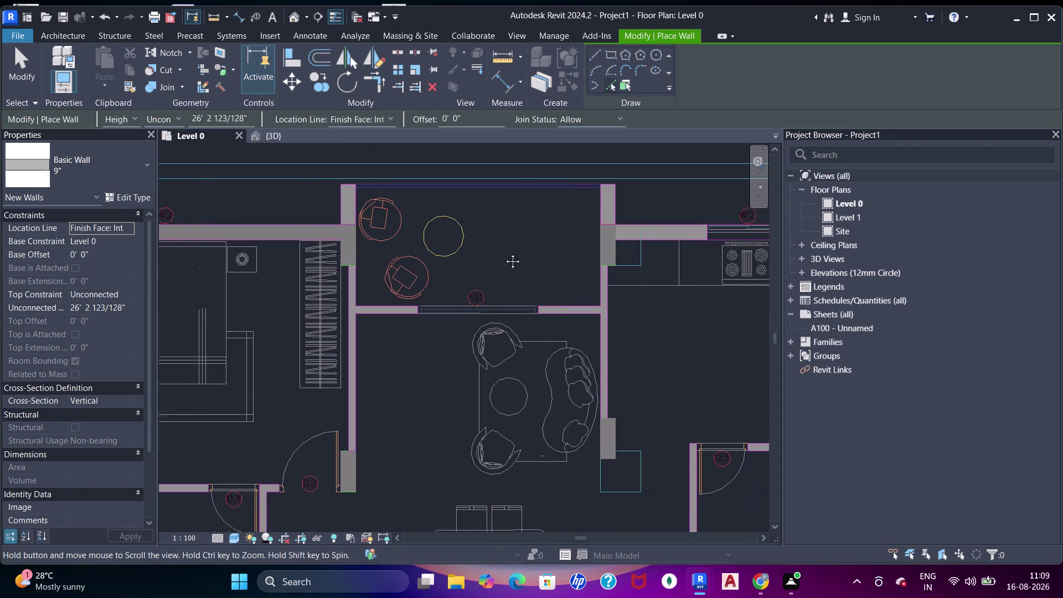
middle_drag(509, 253, 426, 253)
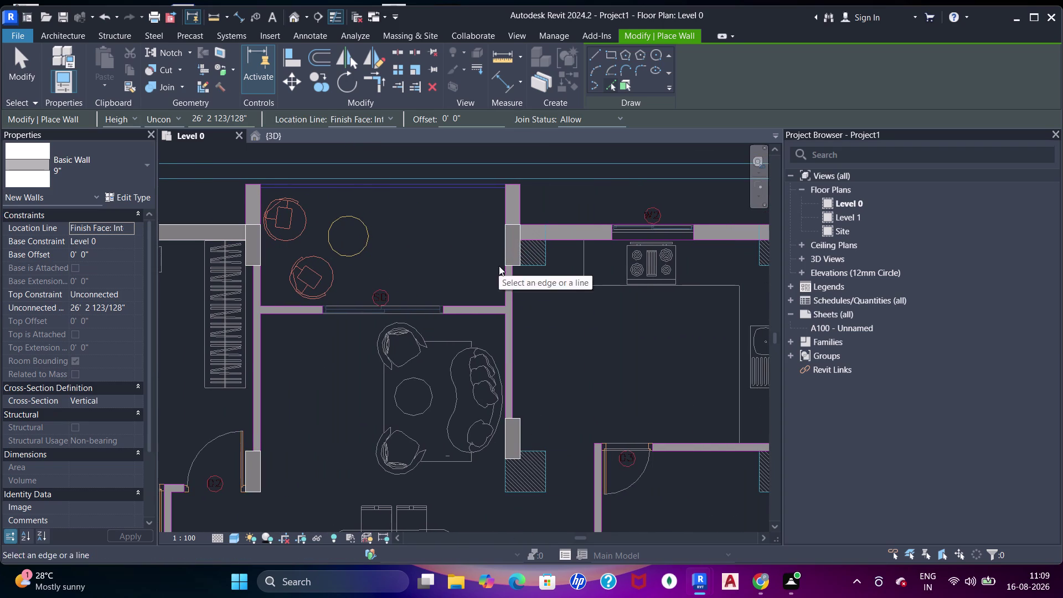
middle_drag(499, 265, 383, 269)
scroll(up, 3)
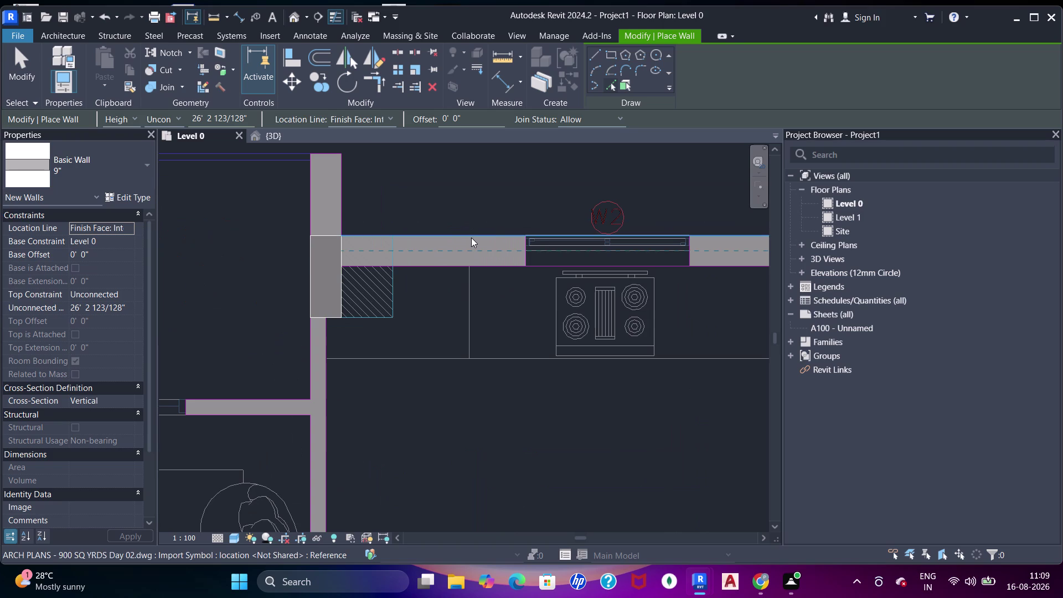
Draw a 9" wall along the kitchen's top edge, undoing the stray placement.
click(471, 238)
scroll(down, 3)
middle_drag(534, 242, 380, 238)
scroll(down, 3)
middle_drag(412, 228, 400, 233)
scroll(up, 3)
middle_drag(434, 241, 489, 244)
scroll(up, 3)
key(Escape)
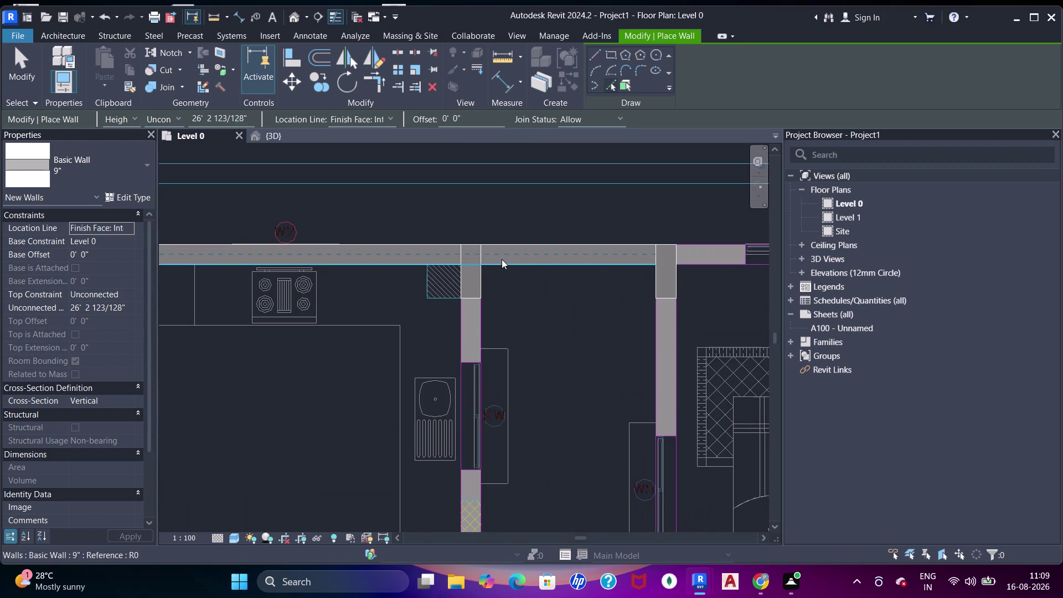
key(Escape)
drag(502, 262, 510, 264)
key(Escape)
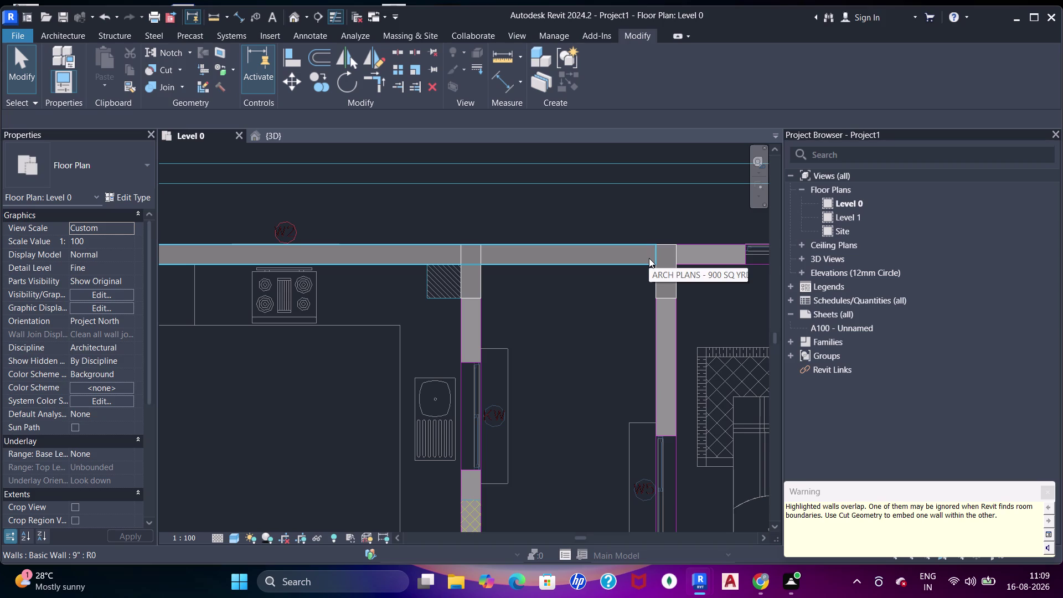
key(ctrl+z)
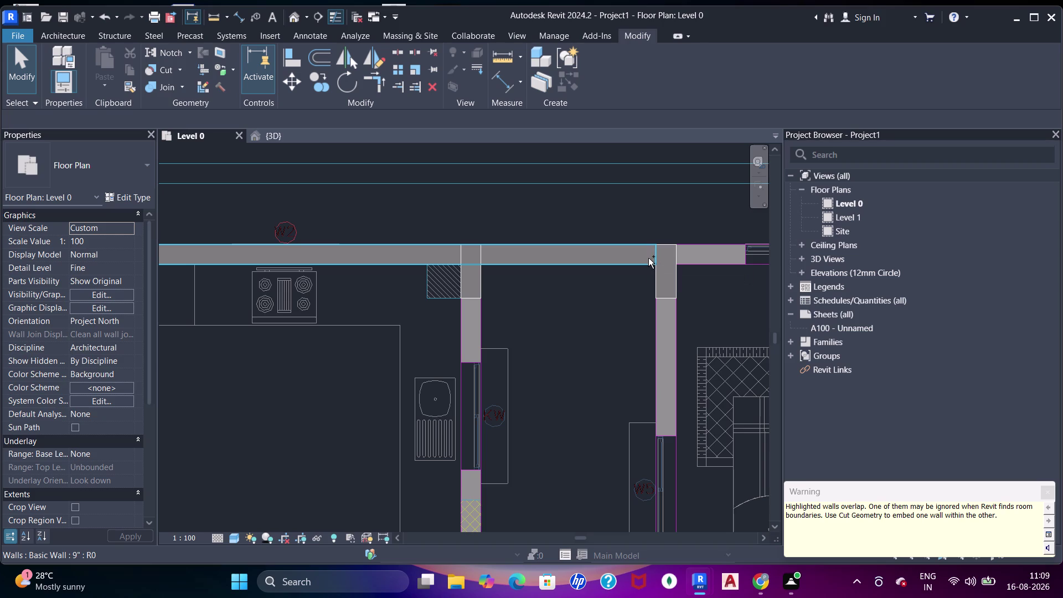
key(ctrl+Escape)
Select the new kitchen top wall and use its right-click menu.
click(619, 264)
key(ctrl+Escape)
right_click(652, 245)
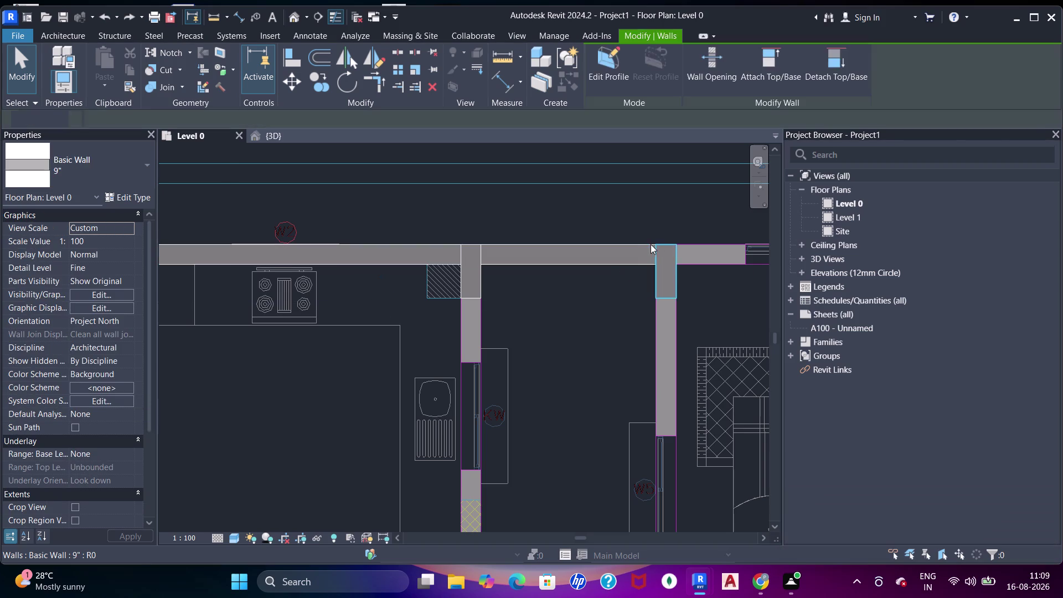
key(Escape)
click(620, 264)
key(Escape)
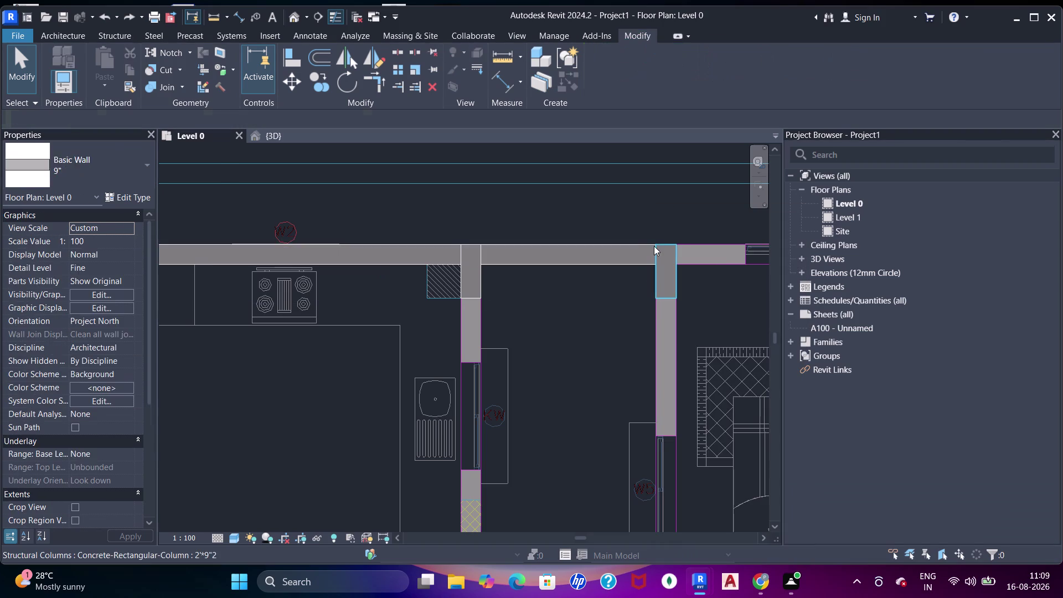
click(645, 245)
right_click(652, 244)
click(673, 274)
Drag the kitchen wall's end back to the column and open its options.
middle_drag(470, 223, 594, 231)
scroll(down, 3)
middle_drag(657, 260, 540, 261)
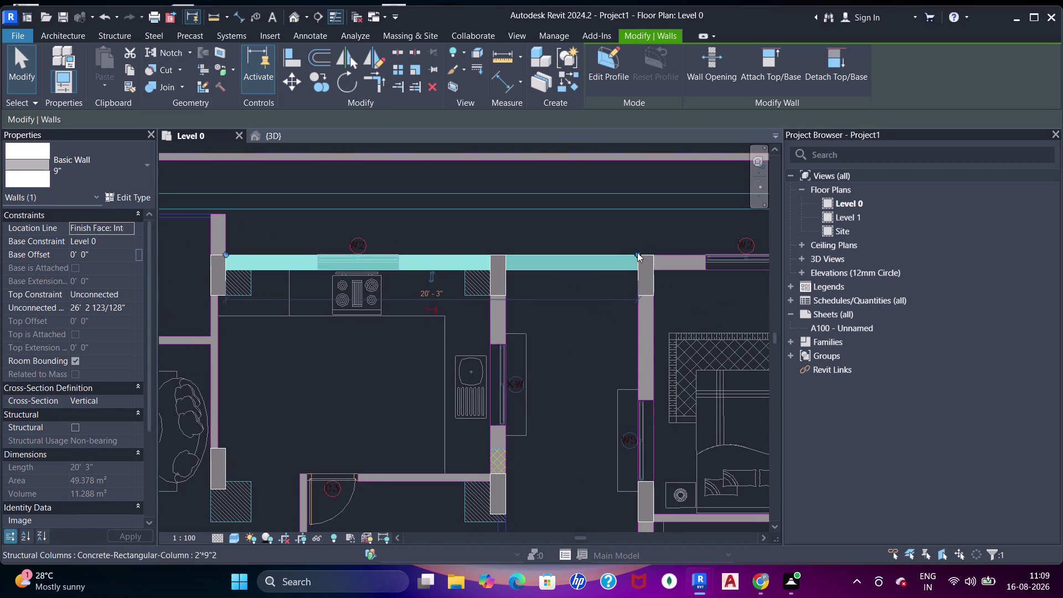
drag(638, 253, 458, 252)
scroll(up, 3)
middle_drag(388, 262, 494, 262)
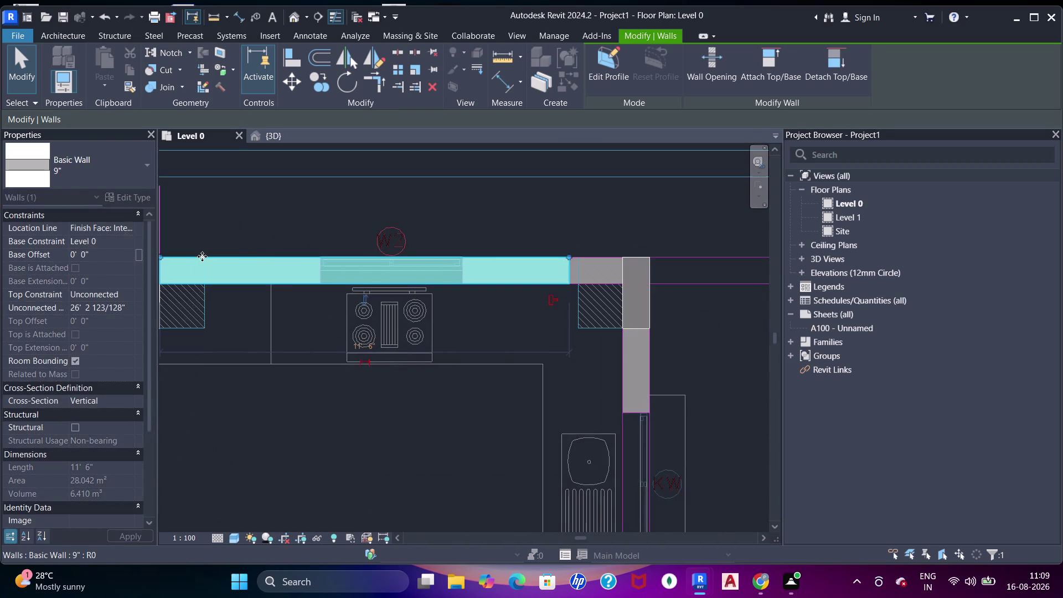
middle_drag(276, 267, 433, 264)
right_click(313, 249)
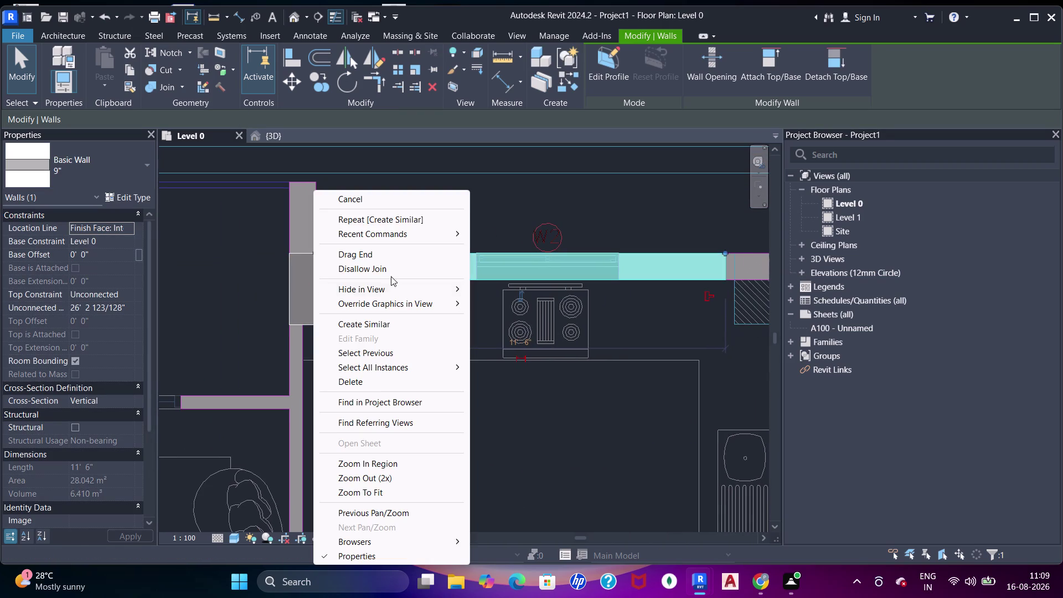
click(385, 271)
Trim/Extend (TR) the top wall up to the concrete column face.
scroll(down, 3)
middle_drag(541, 319, 340, 312)
middle_click(436, 289)
scroll(up, 3)
middle_drag(446, 253, 461, 262)
scroll(up, 3)
key(Escape)
key(Escape)
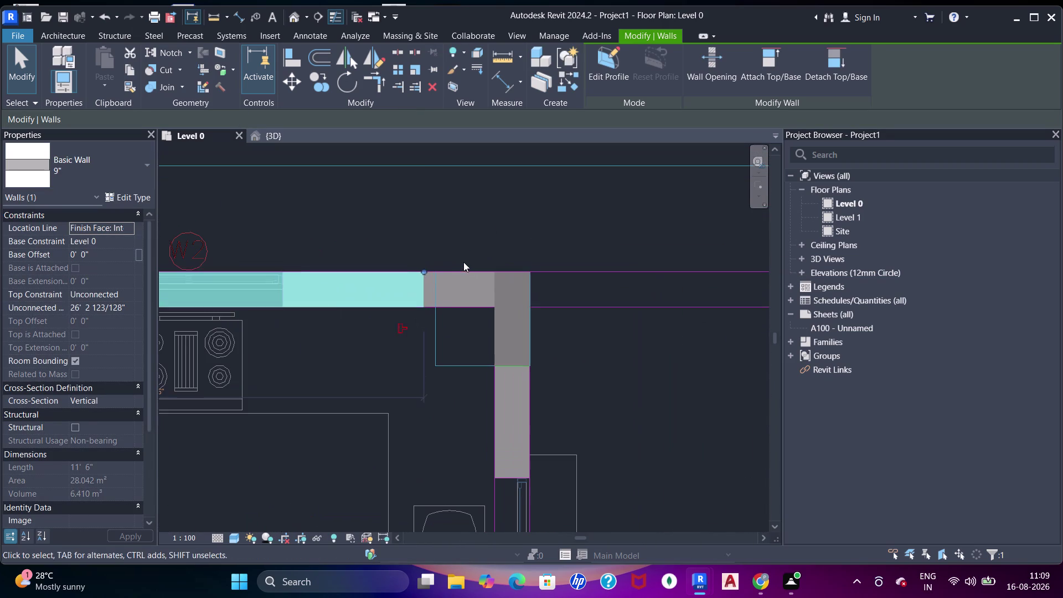
key(t)
key(t)
key(t)
key(t)
click(493, 286)
click(416, 296)
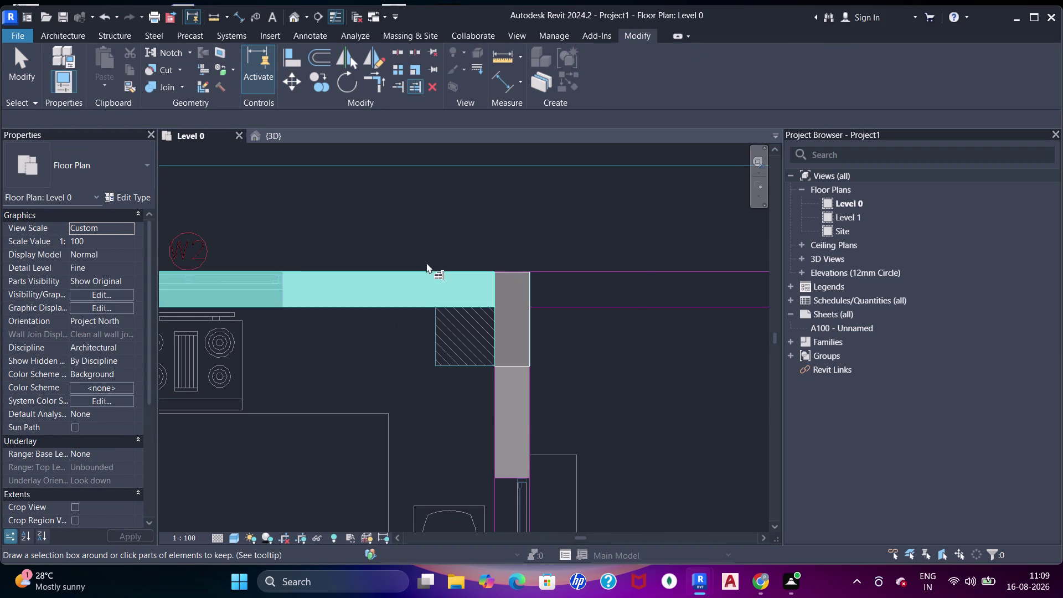
scroll(down, 3)
middle_drag(451, 275, 408, 274)
Select the neighbouring top wall segments and undo an unwanted change.
key(Escape)
click(422, 287)
key(Escape)
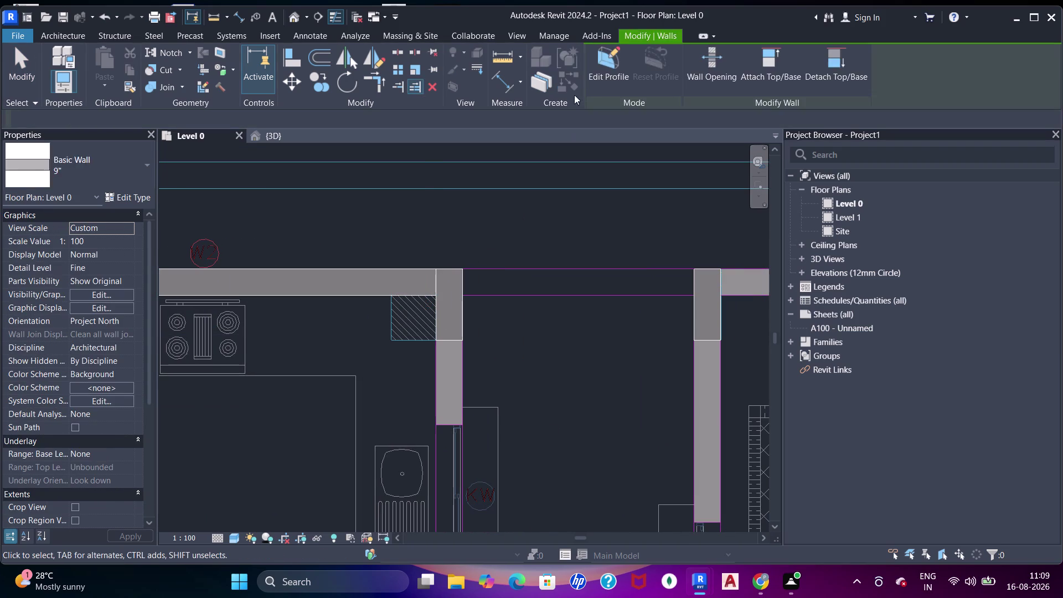
click(564, 86)
key(Escape)
drag(384, 291, 414, 273)
key(Escape)
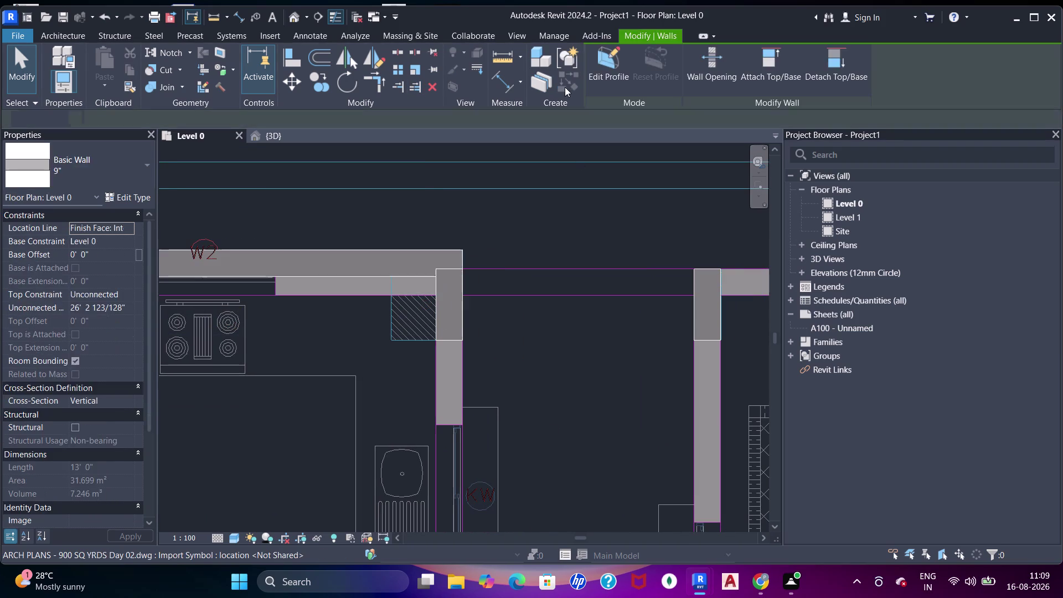
key(Escape)
scroll(down, 3)
middle_drag(326, 268, 514, 237)
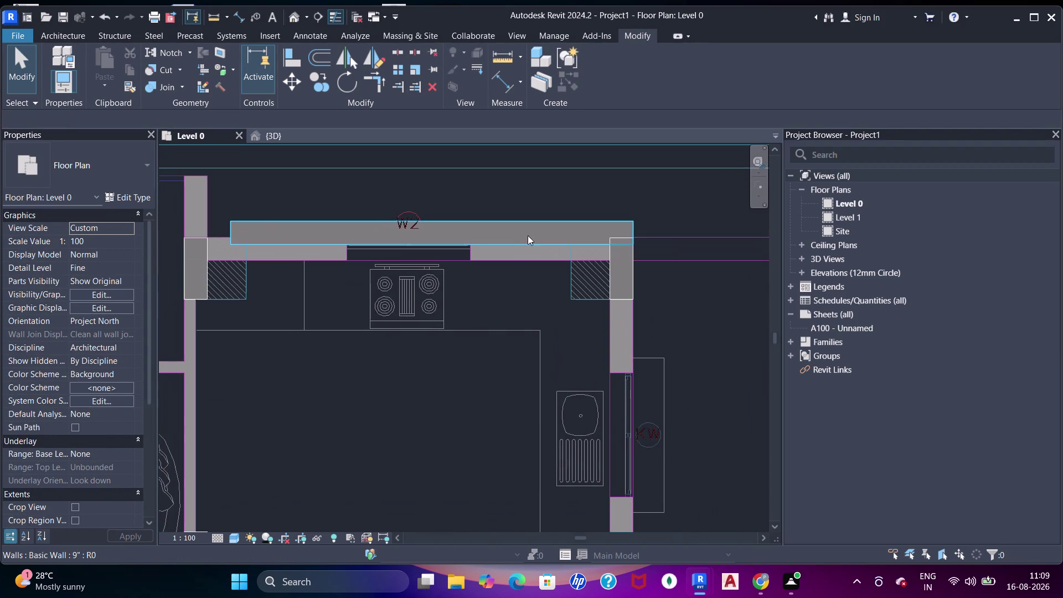
key(ctrl+z)
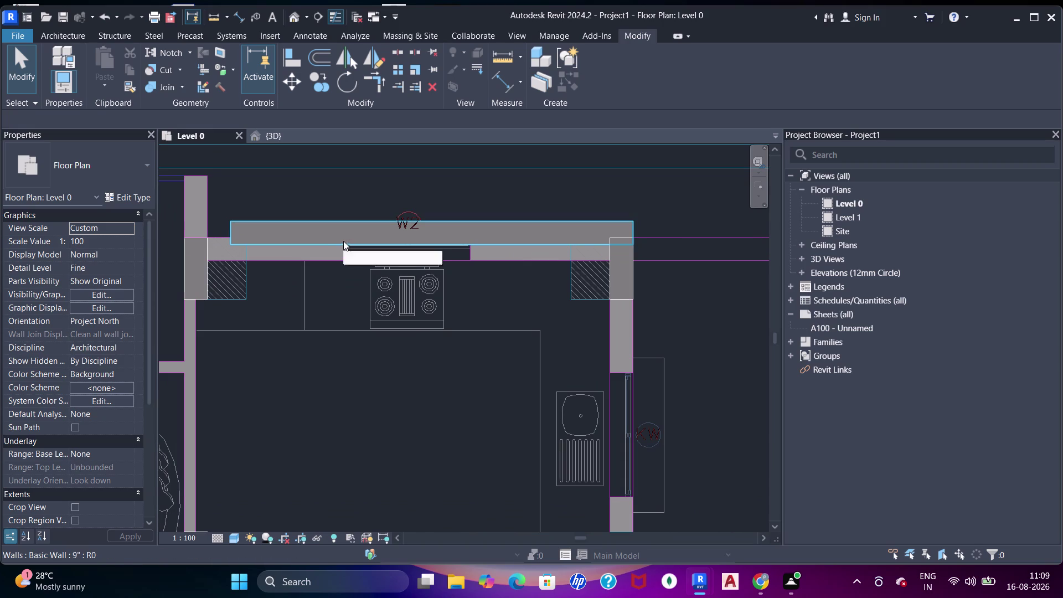
scroll(down, 3)
middle_drag(353, 265, 485, 248)
click(481, 247)
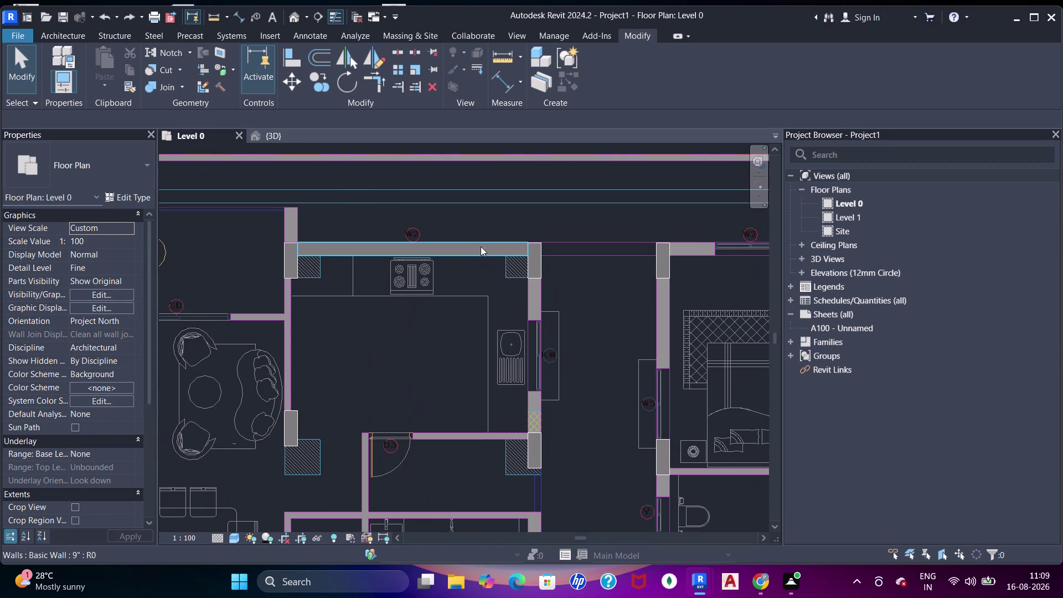
Draw a 9" wall spanning the gap between the two top columns.
click(566, 83)
middle_drag(574, 276, 486, 277)
scroll(up, 3)
middle_drag(570, 247, 524, 258)
scroll(up, 3)
middle_drag(626, 283, 737, 266)
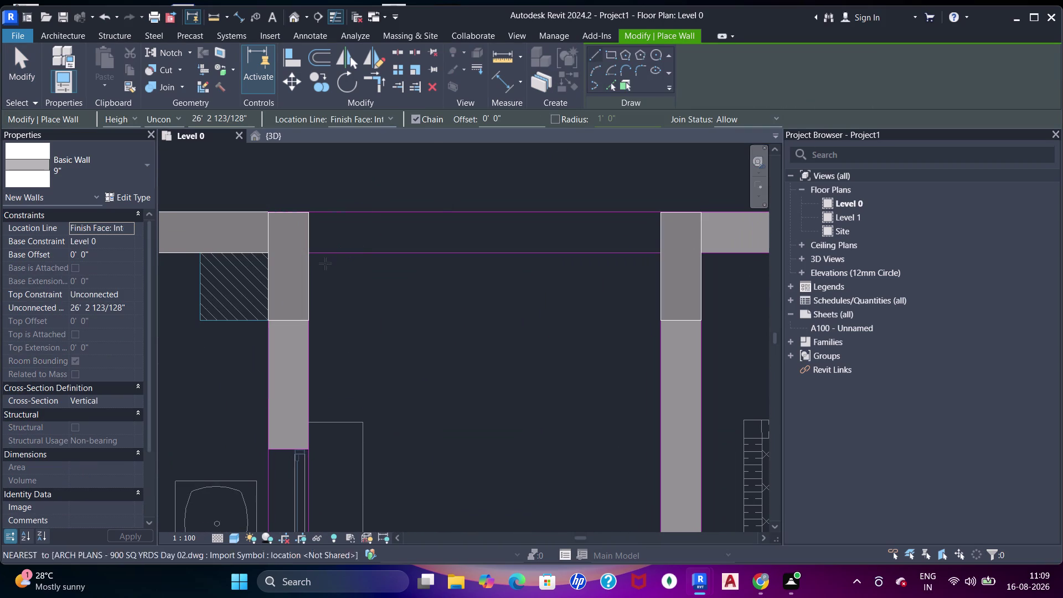
drag(312, 252, 319, 252)
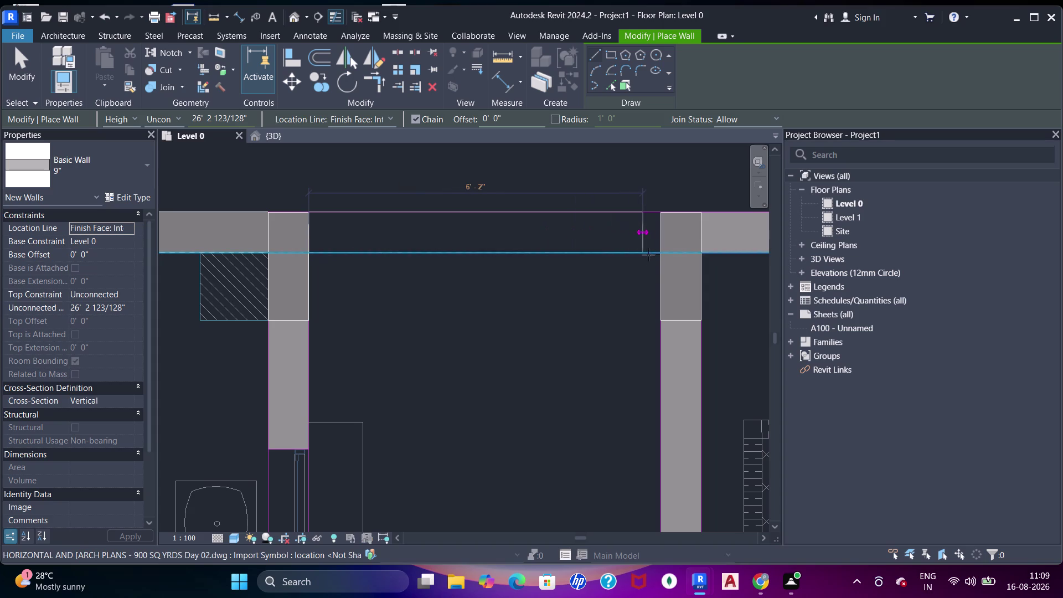
click(661, 252)
key(Escape)
key(Escape)
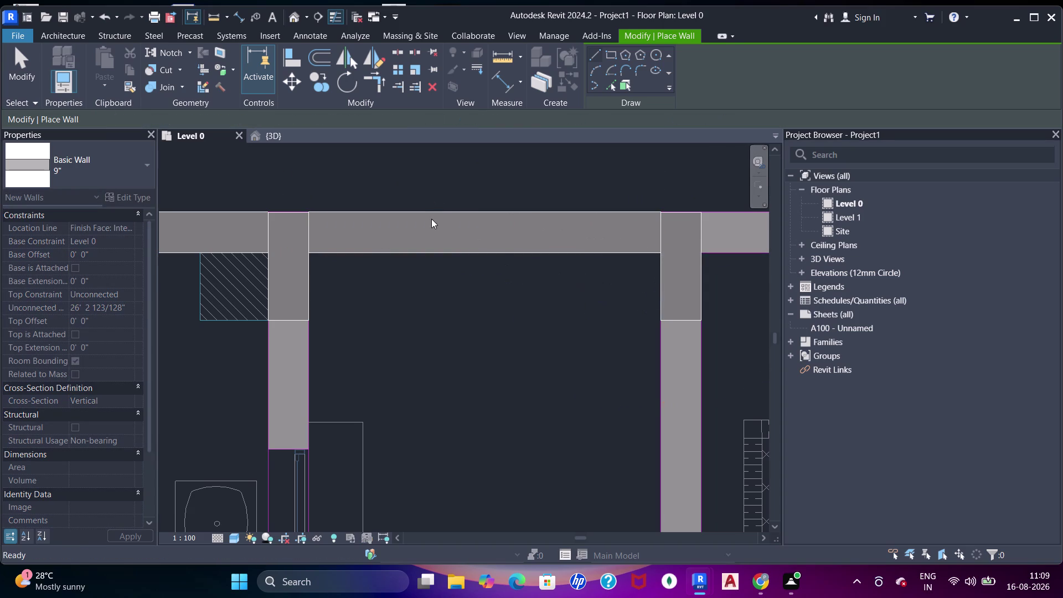
Use right-click menus on both ends of the new wall.
key(Escape)
click(414, 216)
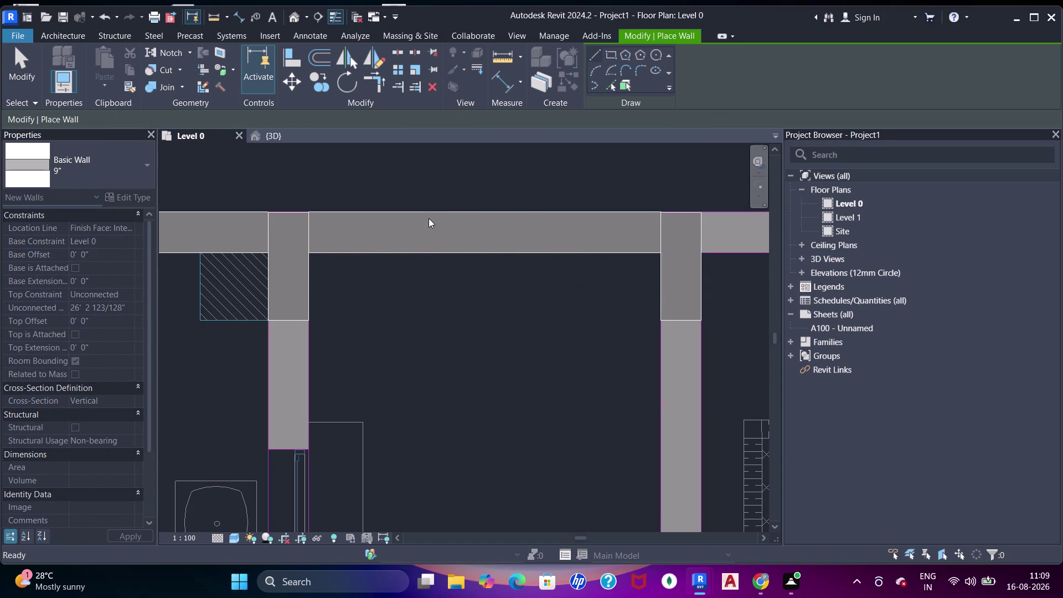
right_click(304, 257)
click(337, 270)
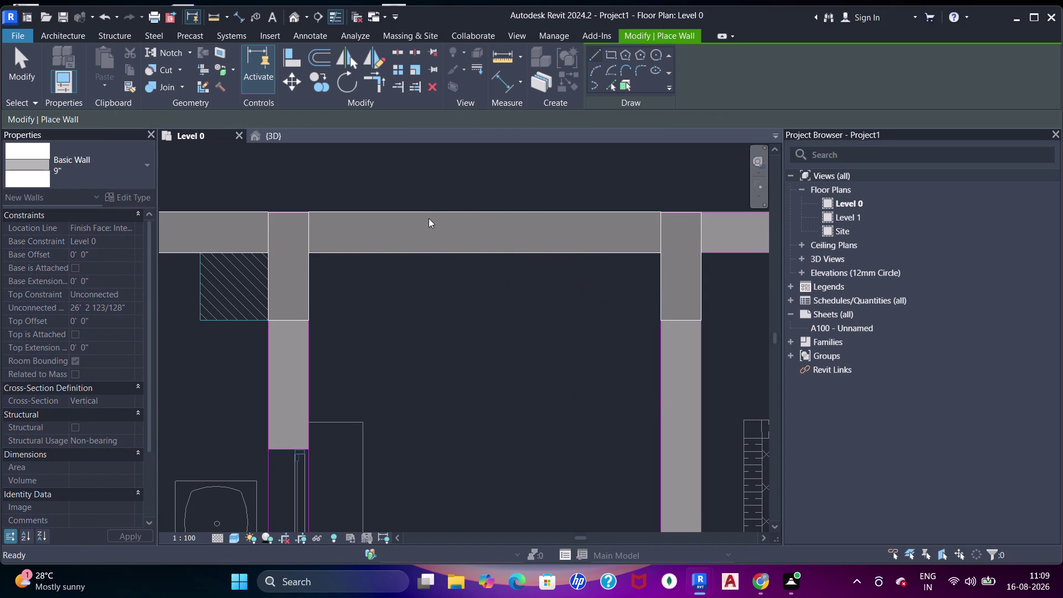
right_click(660, 252)
click(698, 275)
scroll(down, 3)
middle_drag(662, 259, 602, 258)
key(Escape)
key(Escape)
scroll(down, 3)
middle_drag(614, 250, 489, 261)
scroll(up, 3)
click(386, 256)
scroll(down, 3)
middle_drag(302, 267, 404, 273)
middle_drag(404, 273, 576, 250)
click(129, 298)
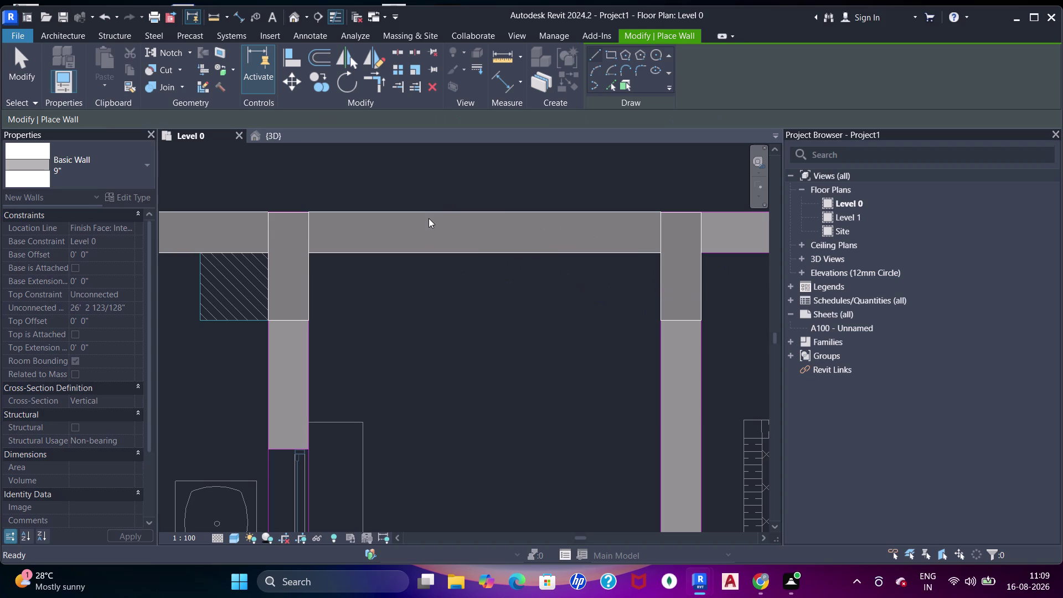
Select both top walls to review them, then clear the selection.
click(126, 329)
click(465, 246)
scroll(down, 3)
middle_drag(406, 260, 629, 237)
scroll(down, 3)
middle_drag(297, 305, 540, 235)
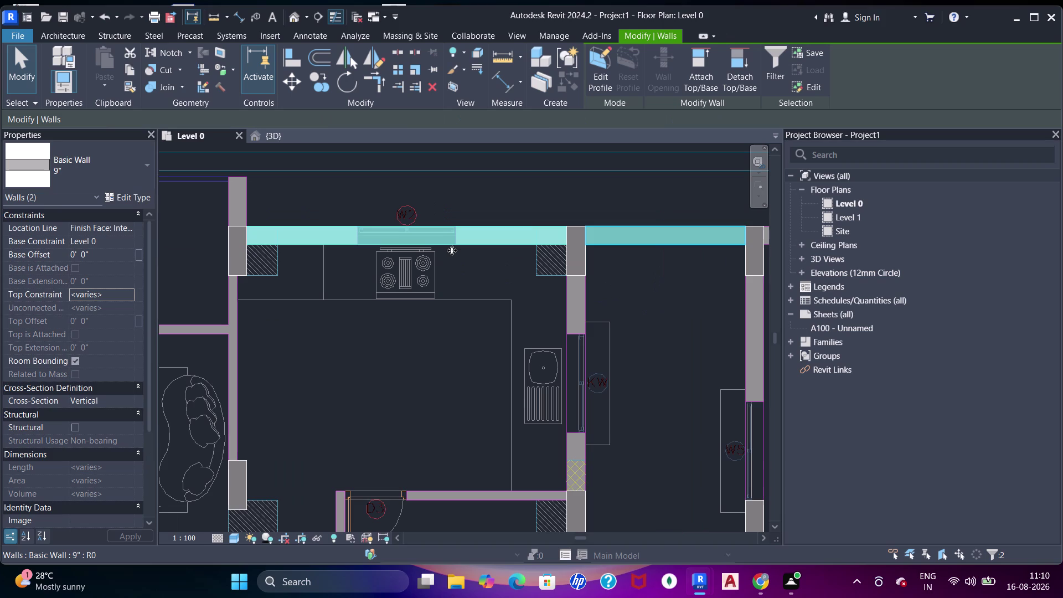
click(309, 200)
click(130, 294)
click(121, 330)
scroll(down, 3)
middle_drag(491, 257, 310, 247)
middle_drag(540, 244, 470, 242)
scroll(up, 3)
middle_drag(333, 201, 570, 229)
scroll(up, 3)
key(Escape)
key(Escape)
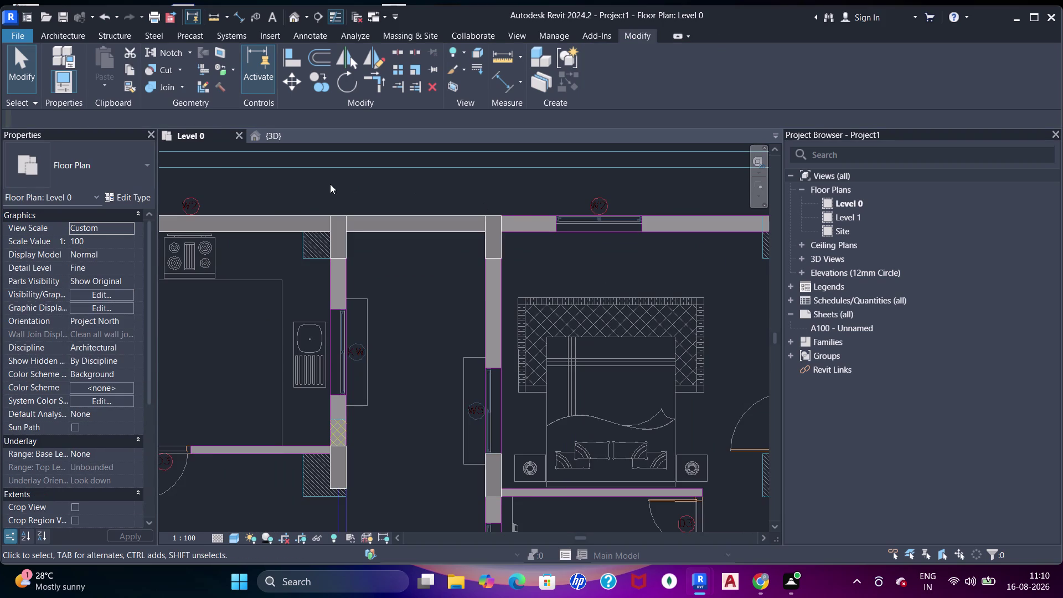
Start the Wall tool with WA and set wall height to Level 1.
key(Escape)
key(Escape)
key(w)
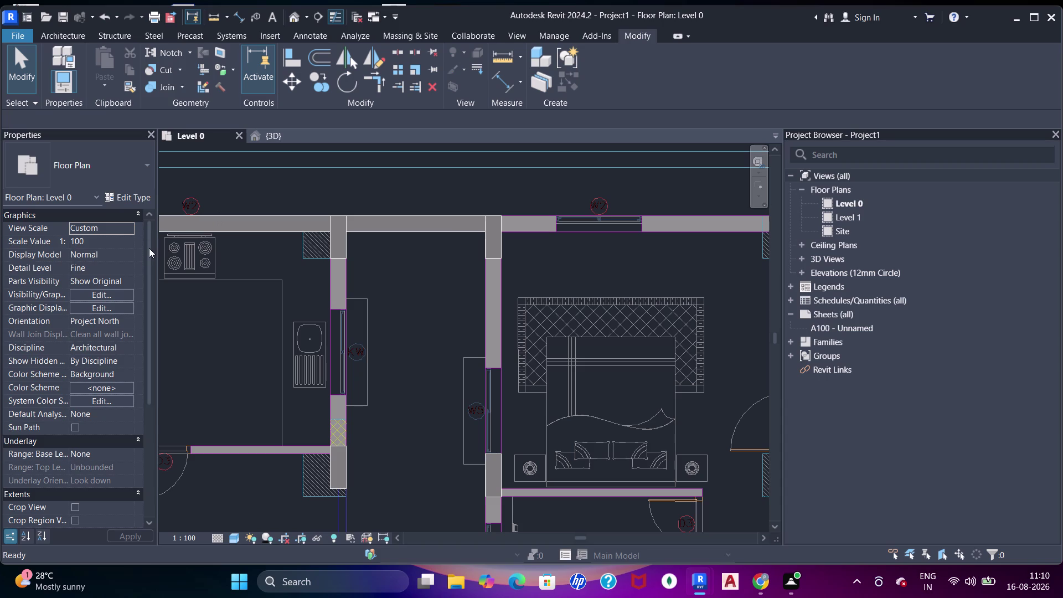
key(a)
key(Escape)
text(WA)
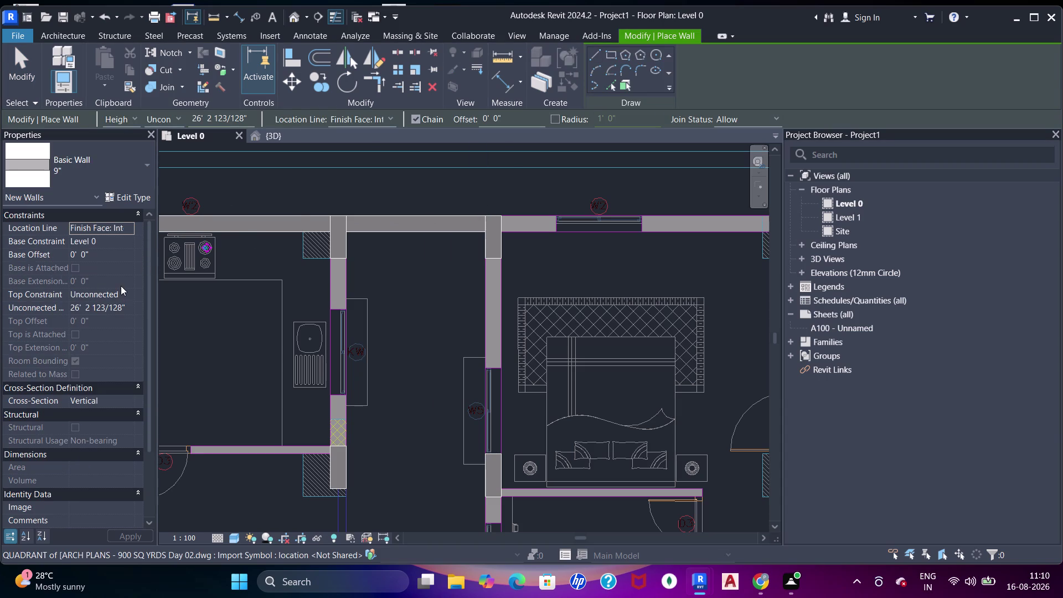
click(123, 289)
click(124, 328)
middle_drag(382, 271, 329, 268)
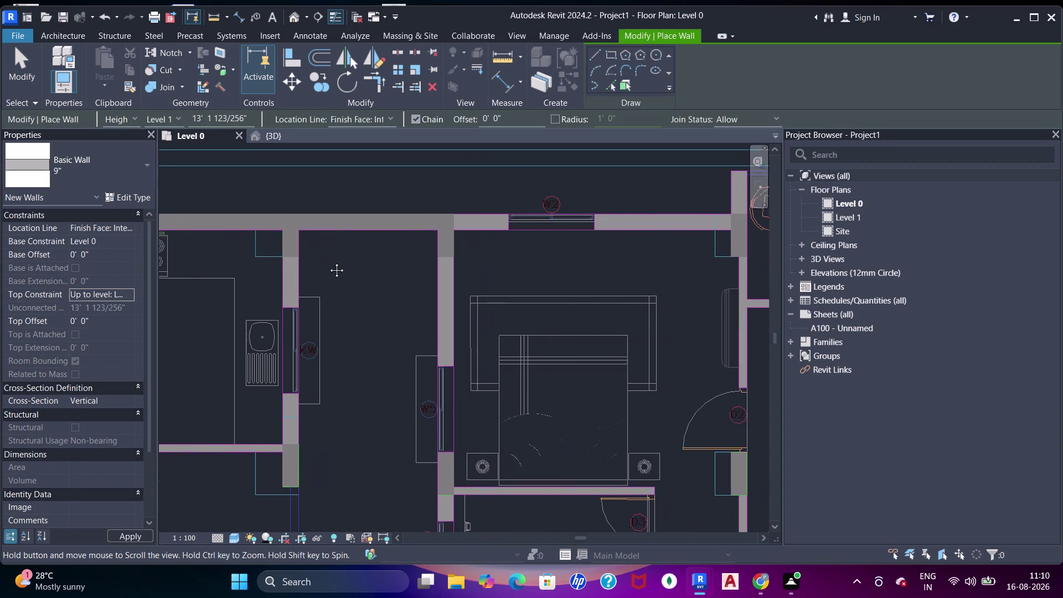
middle_drag(329, 268, 326, 267)
Set the wall Join Status to Disallow.
click(609, 89)
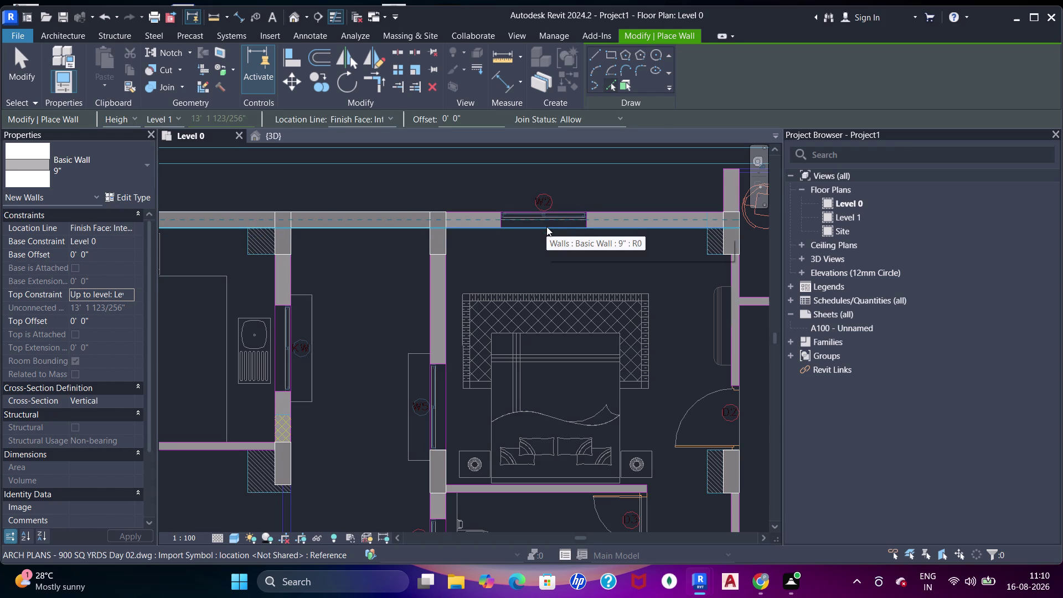
middle_drag(558, 224, 521, 229)
scroll(up, 3)
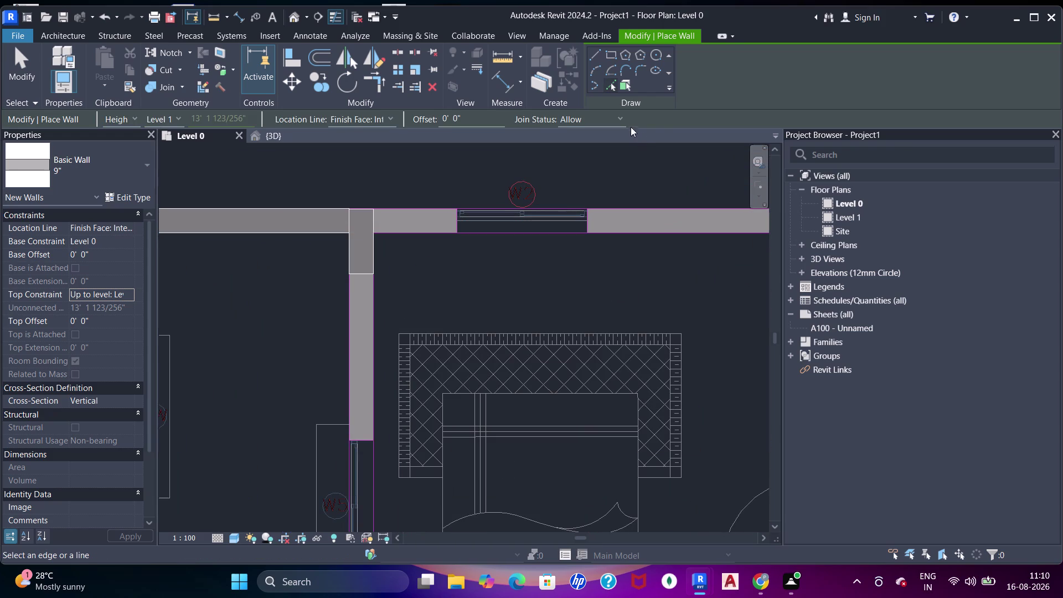
click(615, 119)
click(588, 147)
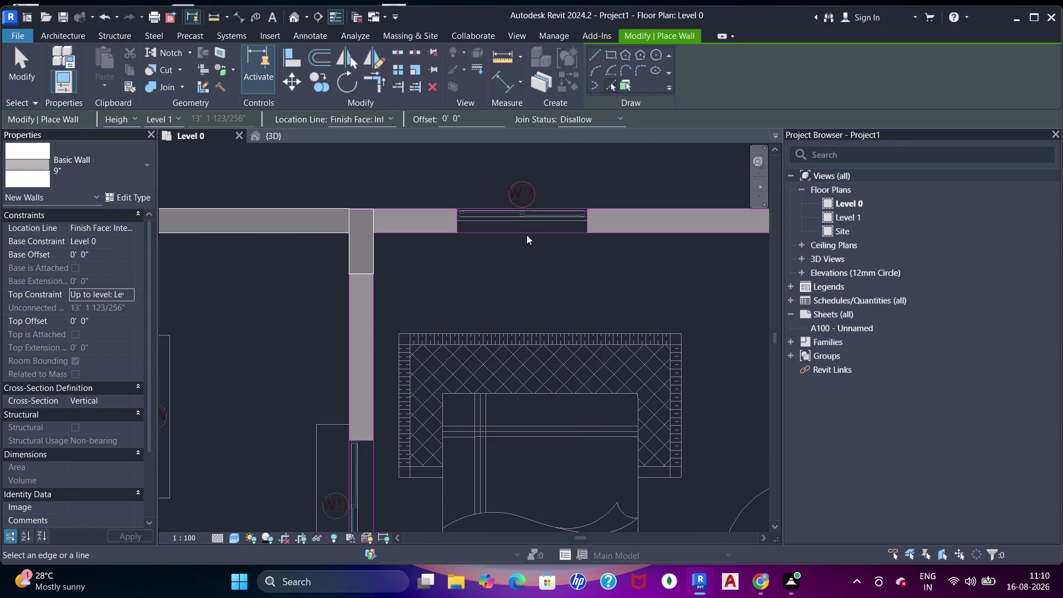
scroll(down, 3)
middle_click(528, 229)
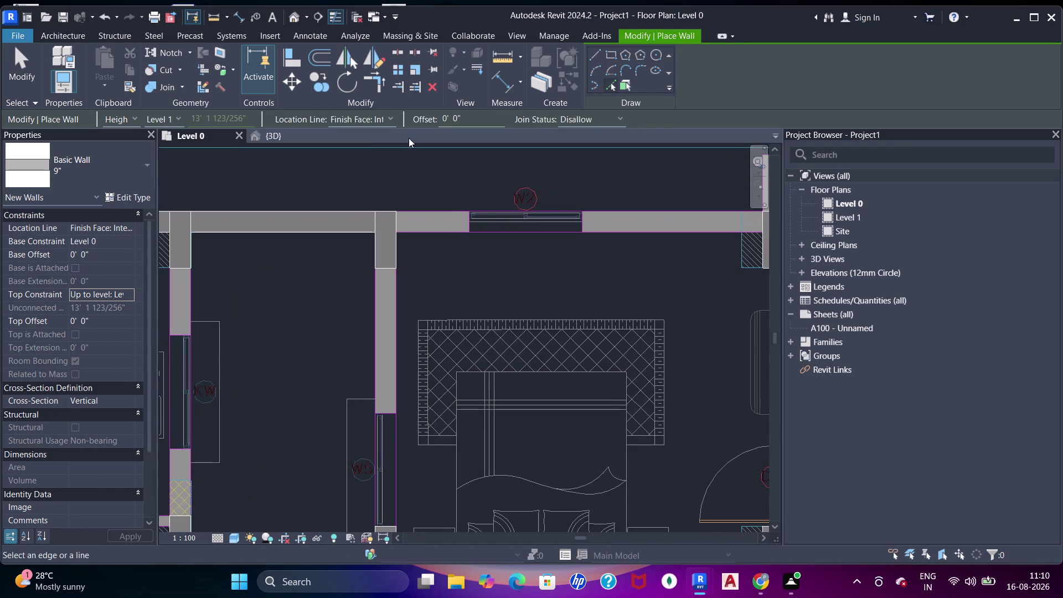
middle_drag(367, 180, 374, 180)
scroll(up, 3)
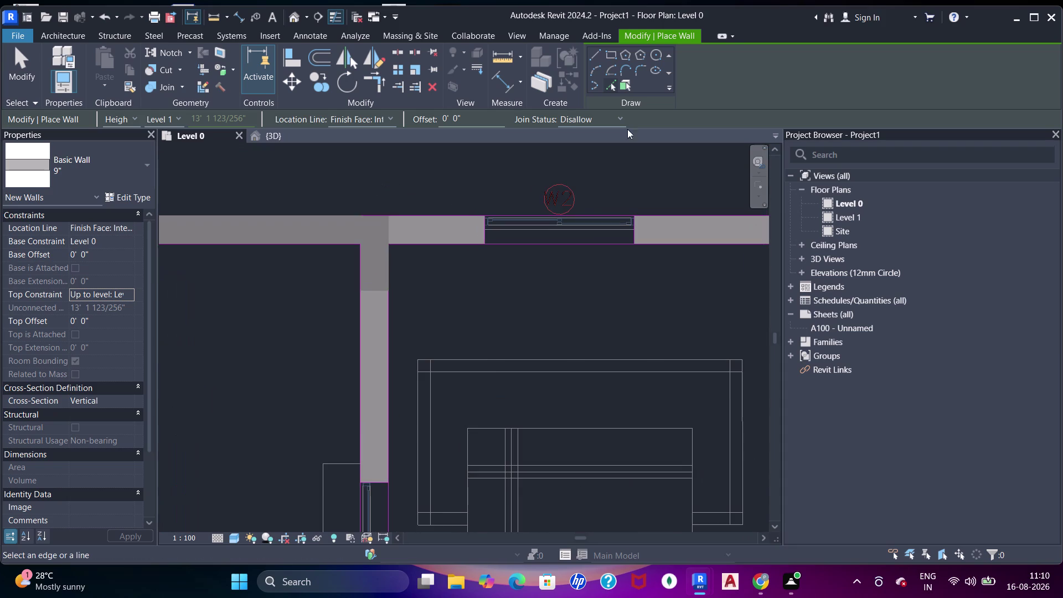
click(592, 54)
scroll(up, 3)
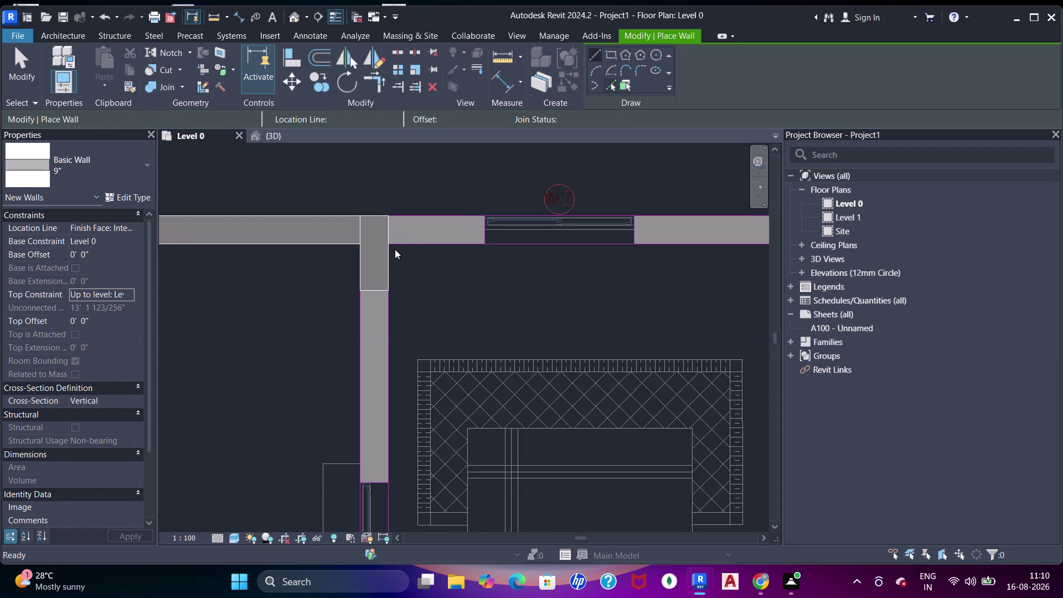
Draw a 9-inch wall along the top line from the column face to the far column.
click(393, 241)
scroll(down, 3)
middle_drag(538, 228, 410, 227)
middle_drag(483, 225, 350, 225)
middle_drag(489, 234, 384, 233)
middle_drag(500, 227, 339, 222)
middle_drag(474, 235, 440, 234)
scroll(up, 3)
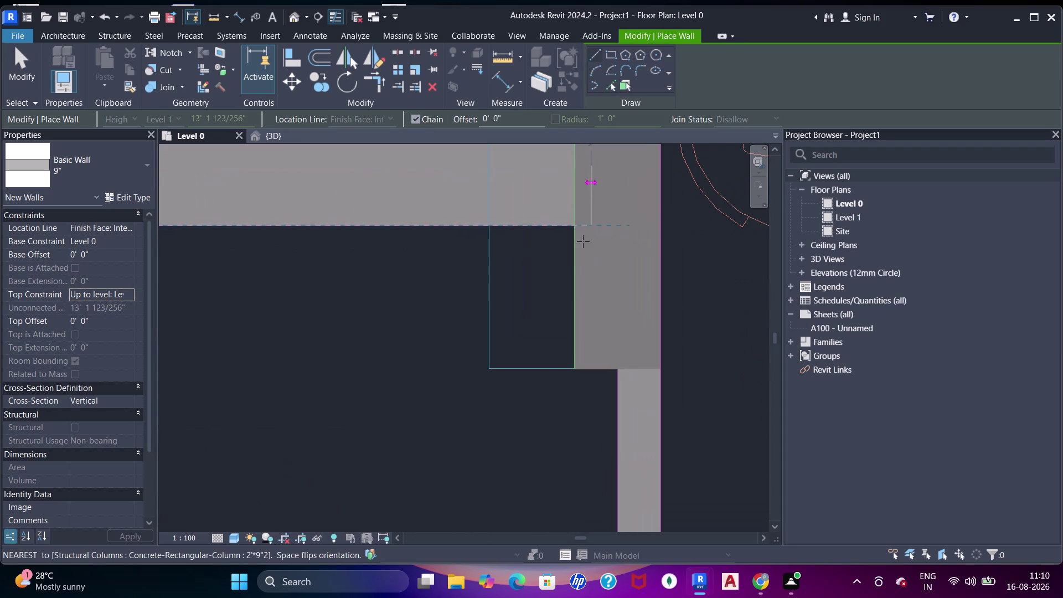
click(575, 227)
scroll(down, 3)
middle_drag(395, 241, 549, 274)
key(Escape)
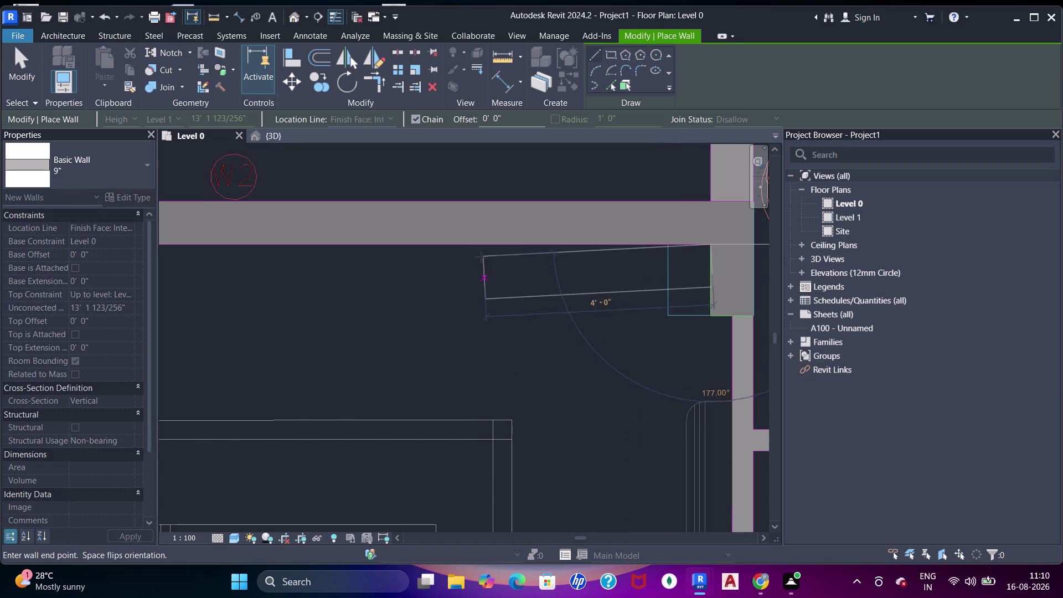
key(Escape)
key(Escape)
click(453, 246)
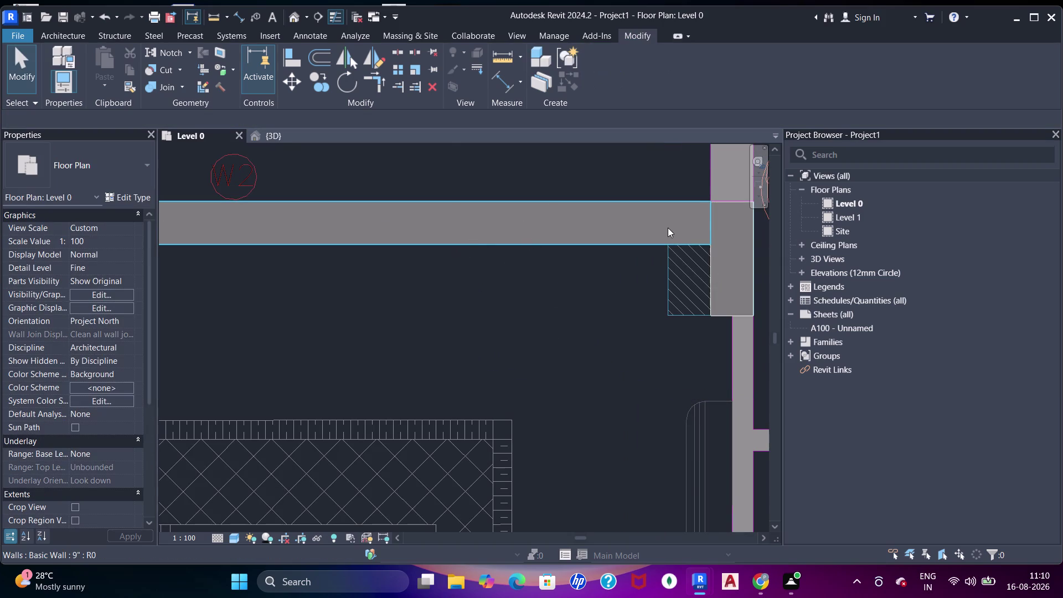
key(Escape)
Select the new top wall, check its shortcut options, and pan across the bedroom plan.
click(618, 245)
right_drag(707, 237, 715, 242)
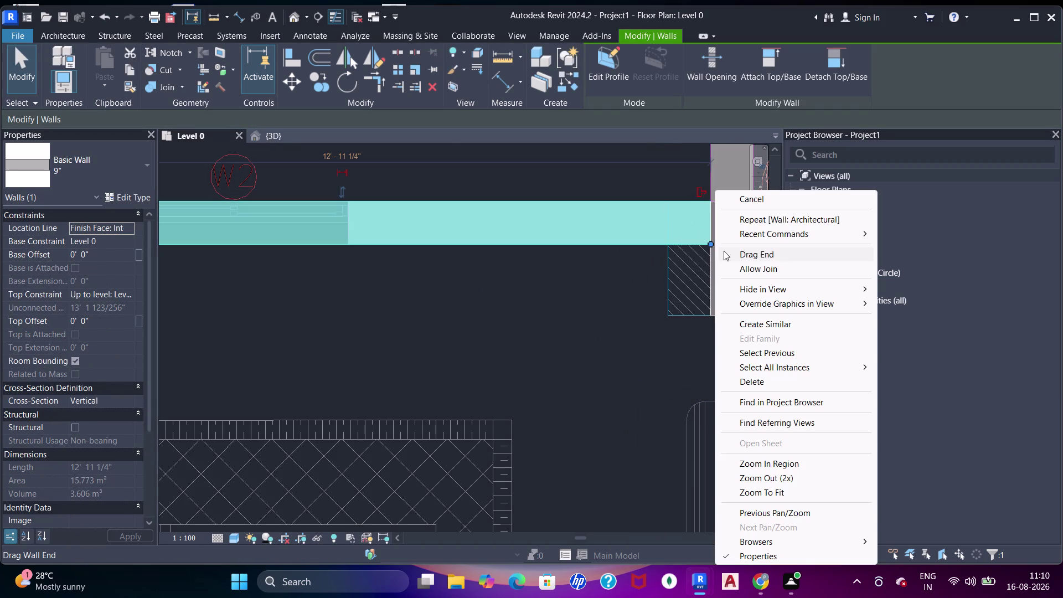
key(Escape)
scroll(down, 3)
middle_drag(481, 270, 684, 263)
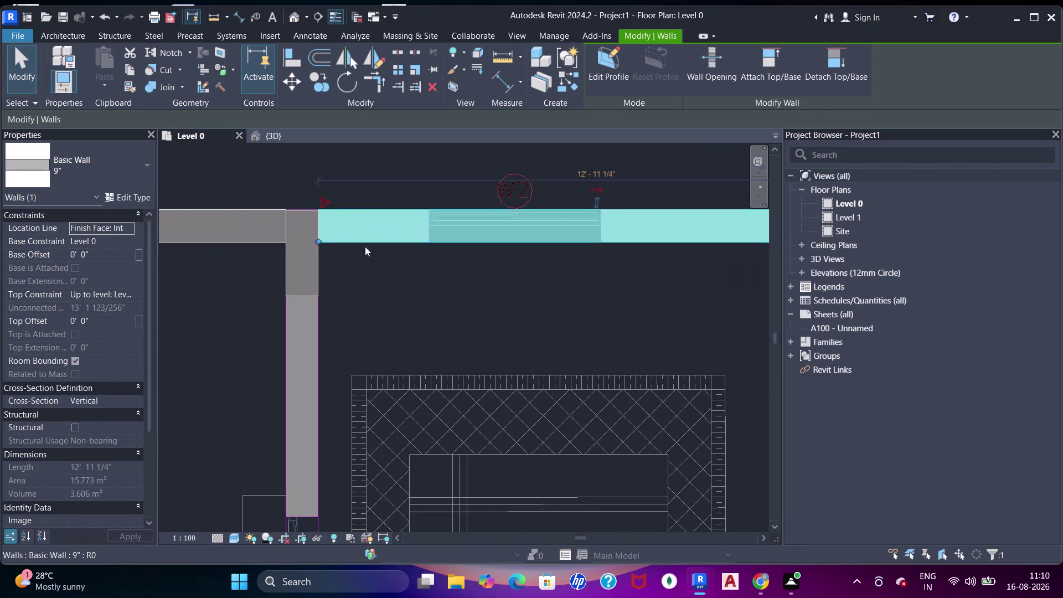
right_click(317, 243)
key(Escape)
scroll(down, 3)
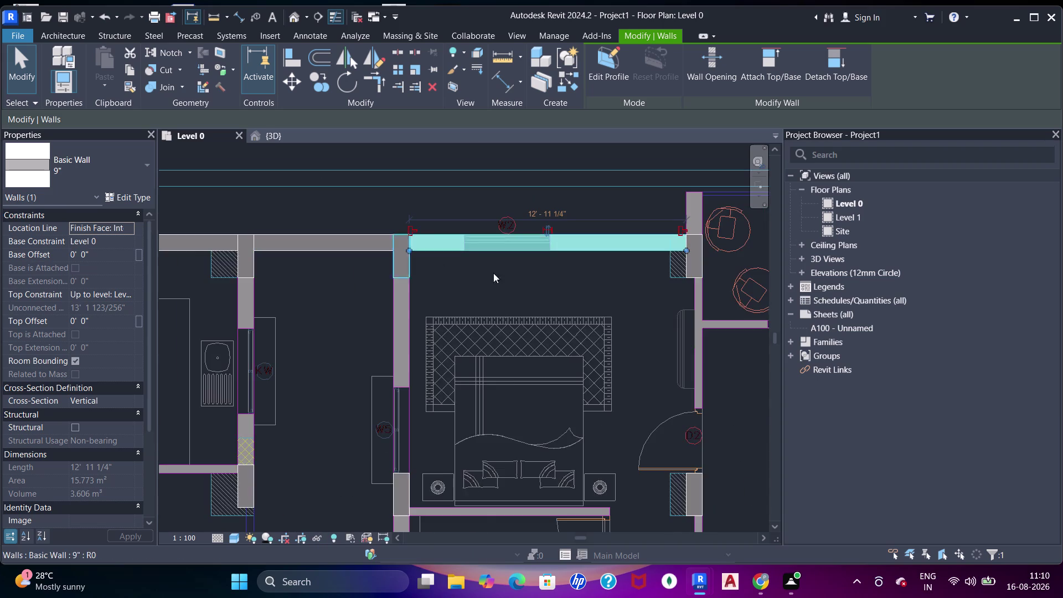
middle_drag(566, 280, 431, 277)
middle_drag(546, 278, 445, 283)
key(Escape)
scroll(up, 3)
key(Escape)
middle_drag(473, 270, 557, 271)
Restart the Wall tool with WA and pan to the kitchen walls.
key(w)
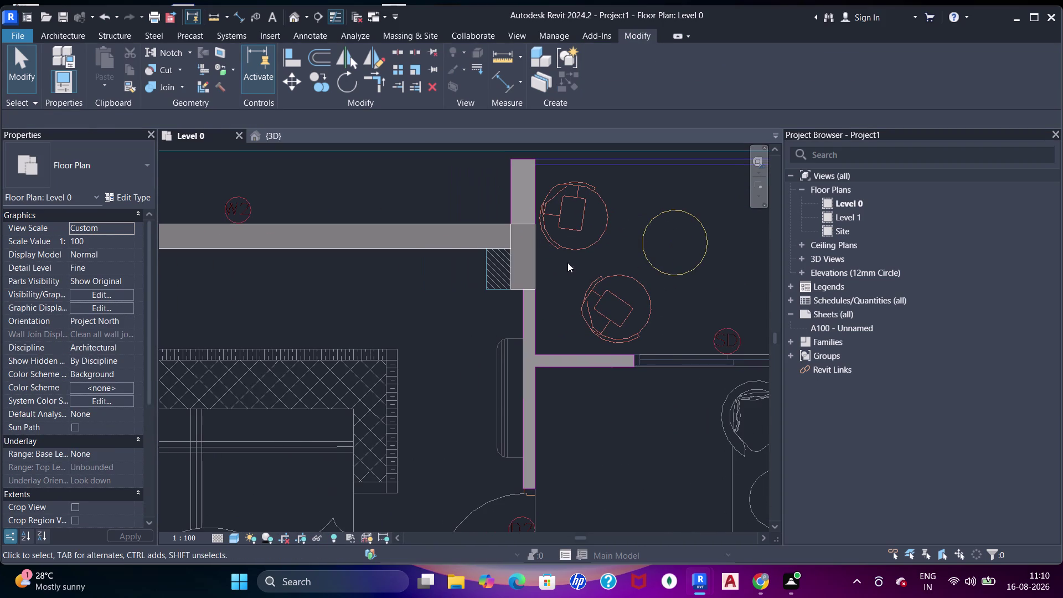
key(a)
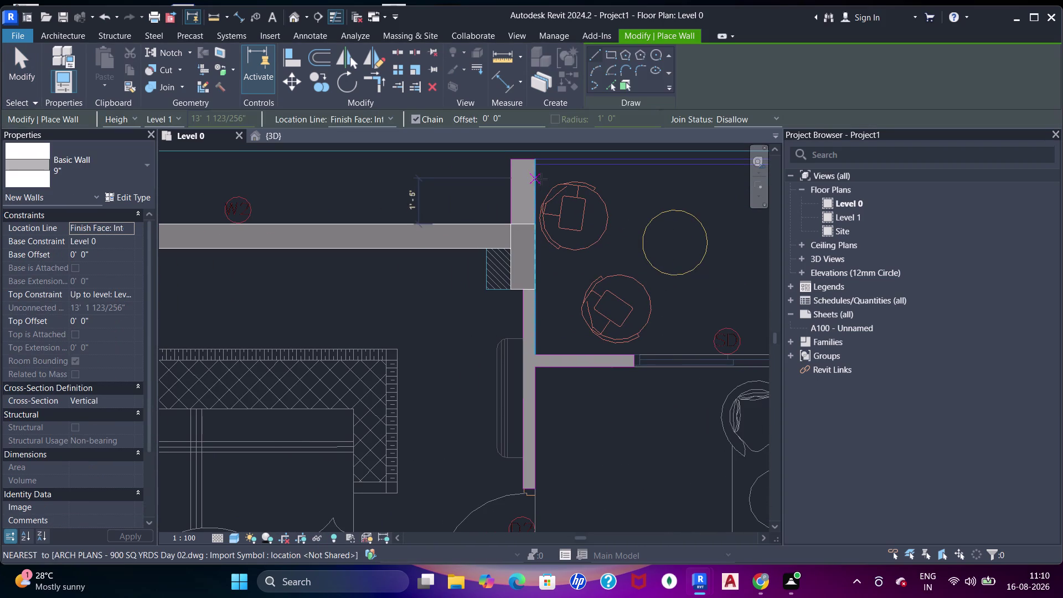
scroll(up, 3)
scroll(down, 3)
middle_drag(564, 265, 411, 263)
scroll(up, 3)
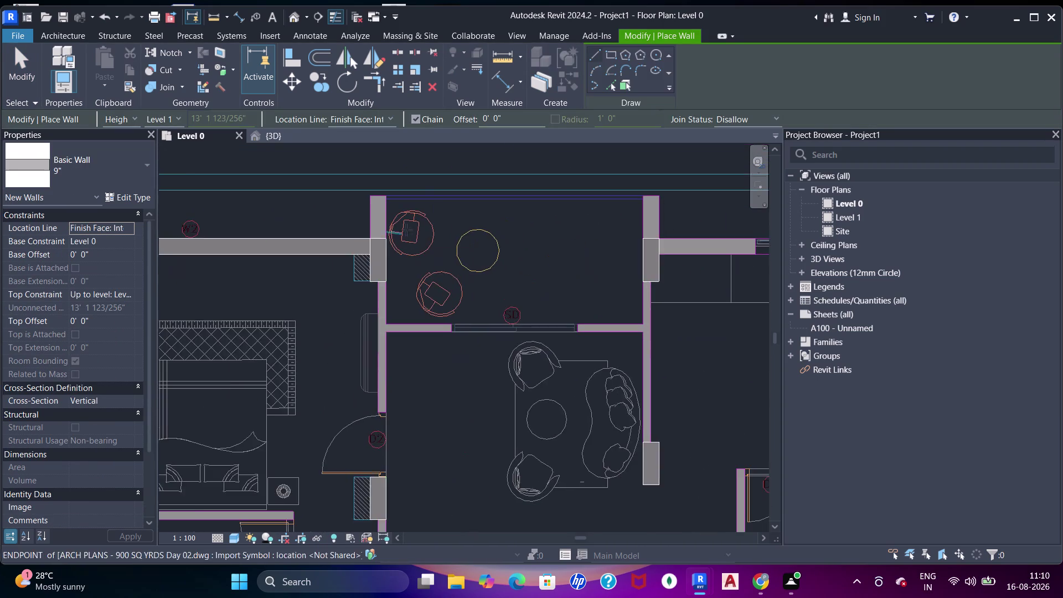
middle_drag(662, 296, 419, 275)
middle_drag(628, 280, 535, 280)
scroll(up, 3)
middle_drag(537, 257, 431, 294)
scroll(up, 3)
Draw the kitchen's top 9-inch wall, ending it at the corner column.
click(369, 263)
scroll(down, 3)
middle_drag(605, 239, 588, 242)
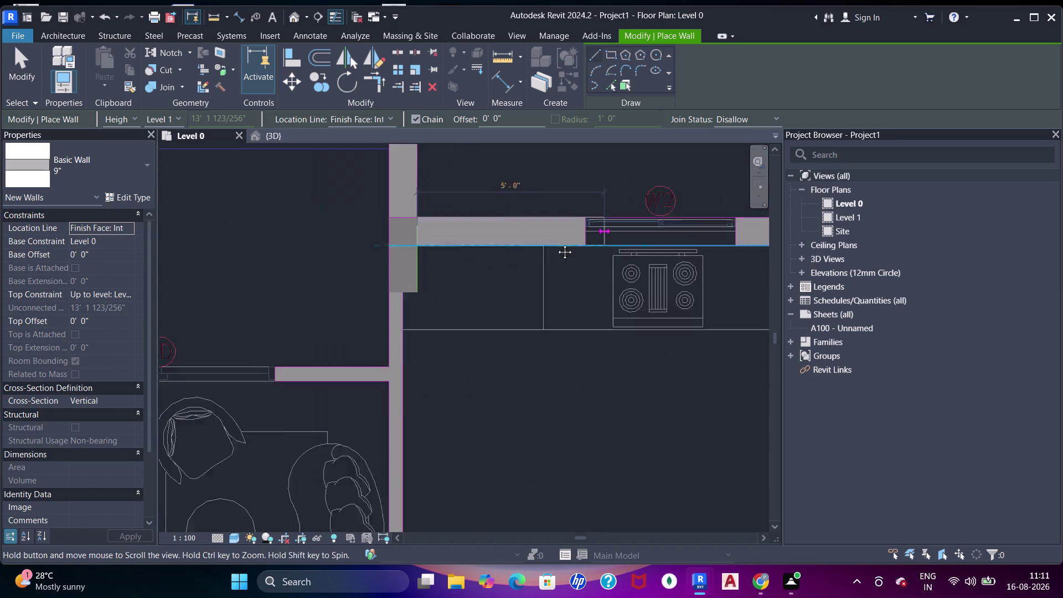
middle_drag(588, 242, 418, 244)
middle_drag(565, 247, 378, 227)
scroll(up, 3)
middle_drag(512, 234, 526, 245)
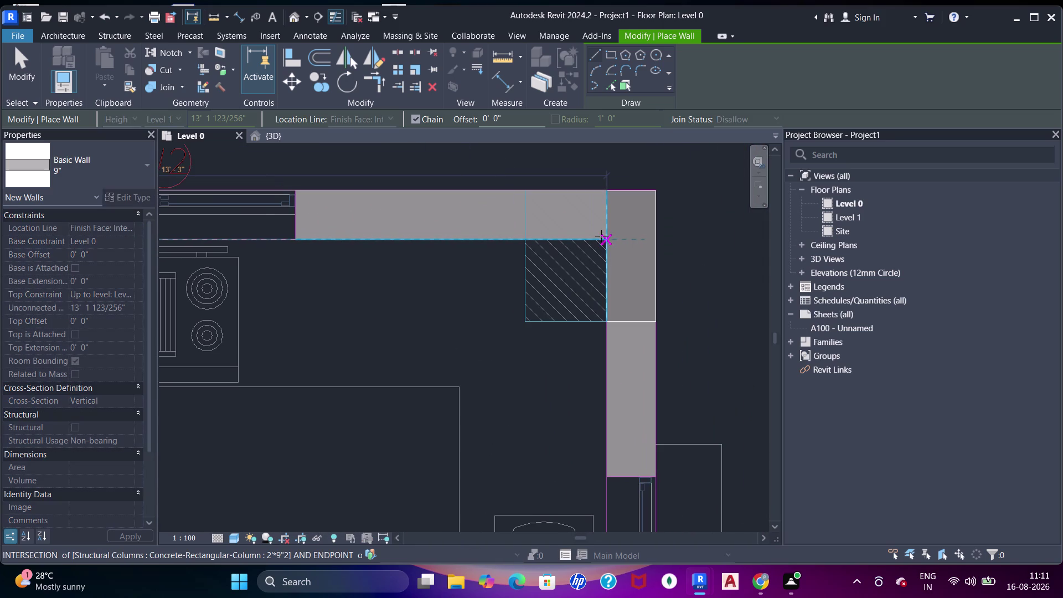
click(606, 238)
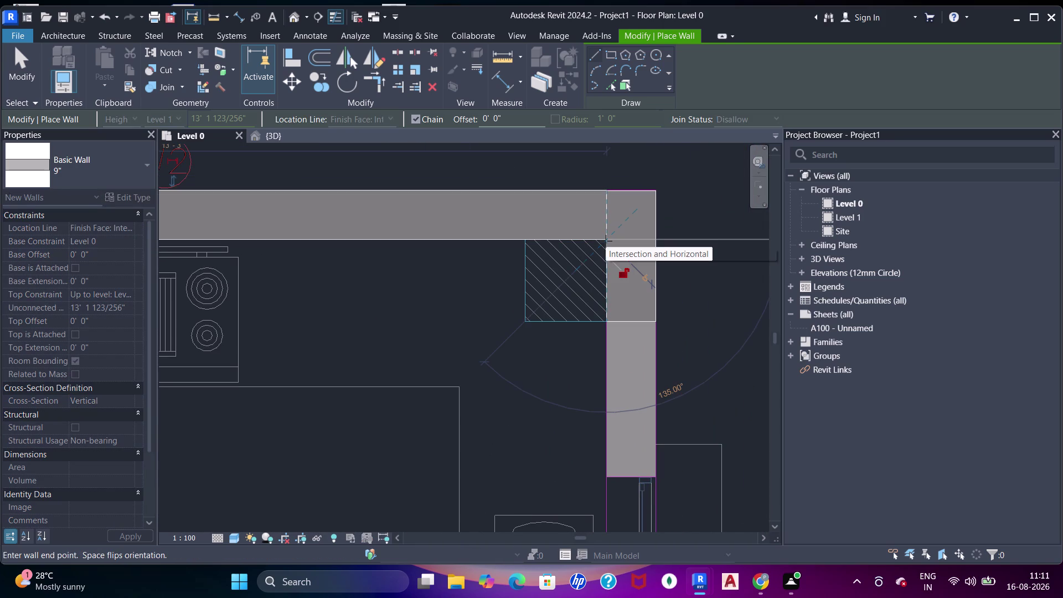
middle_drag(613, 288, 612, 276)
key(Escape)
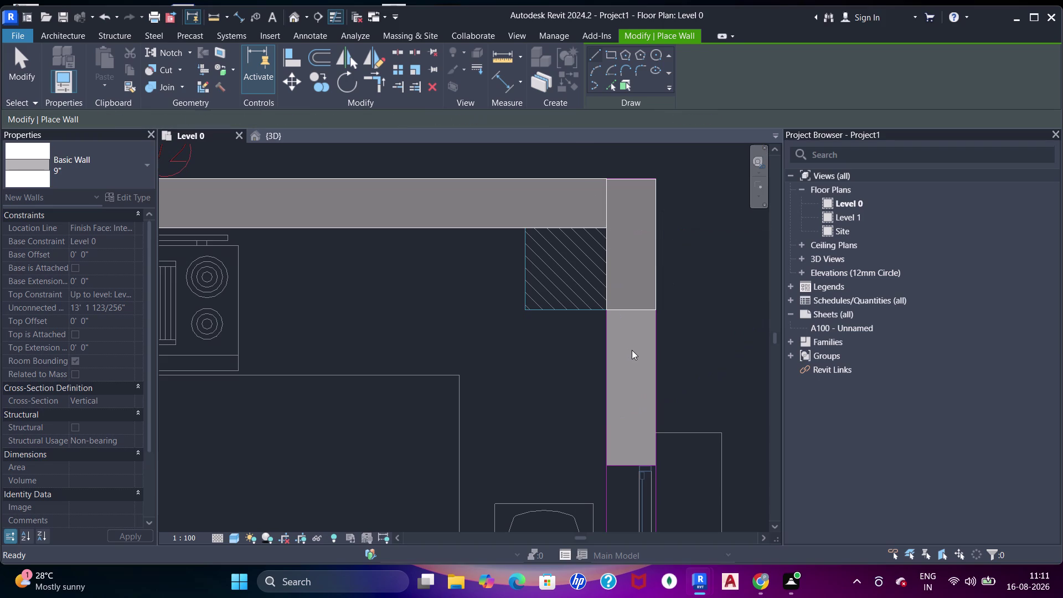
Draw the 9-inch wall down the kitchen's right side beside the sink, then select it.
middle_drag(633, 350, 503, 301)
scroll(down, 3)
middle_drag(571, 297, 563, 277)
scroll(up, 3)
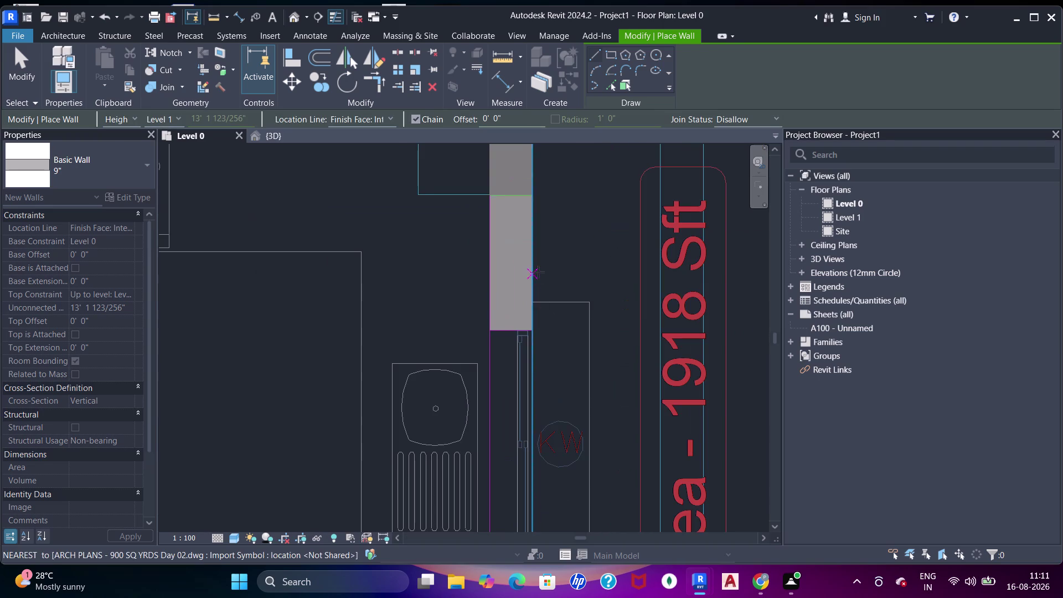
scroll(down, 3)
middle_drag(532, 336, 534, 266)
scroll(up, 3)
middle_drag(530, 295, 539, 334)
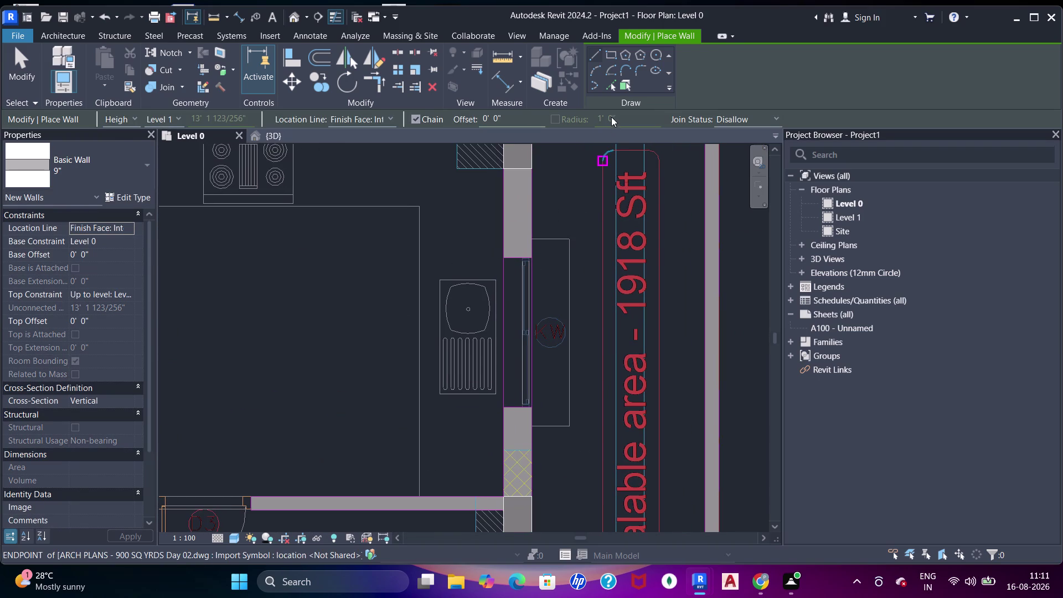
click(614, 89)
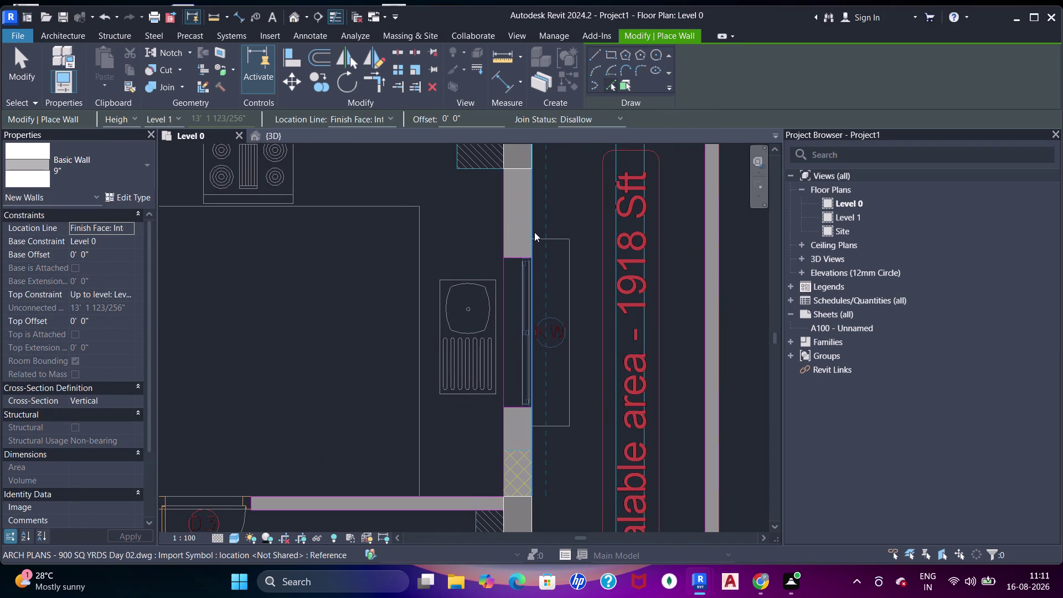
click(527, 234)
scroll(down, 3)
middle_drag(532, 243, 535, 269)
key(Escape)
key(Escape)
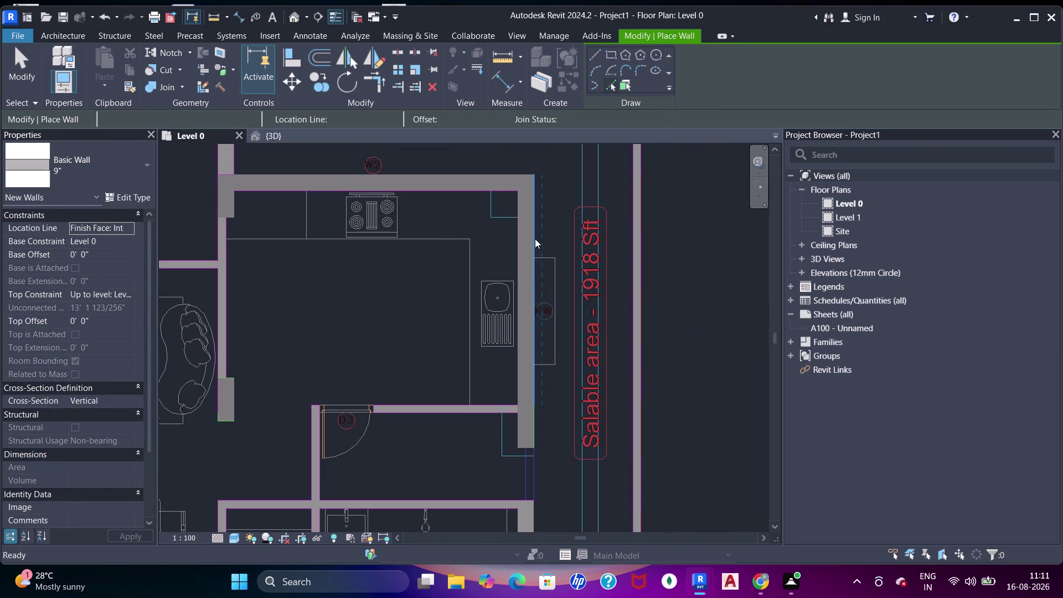
key(Escape)
click(533, 236)
Dismiss the selected wall's context menu and enter the TT shortcut.
scroll(up, 3)
right_click(535, 157)
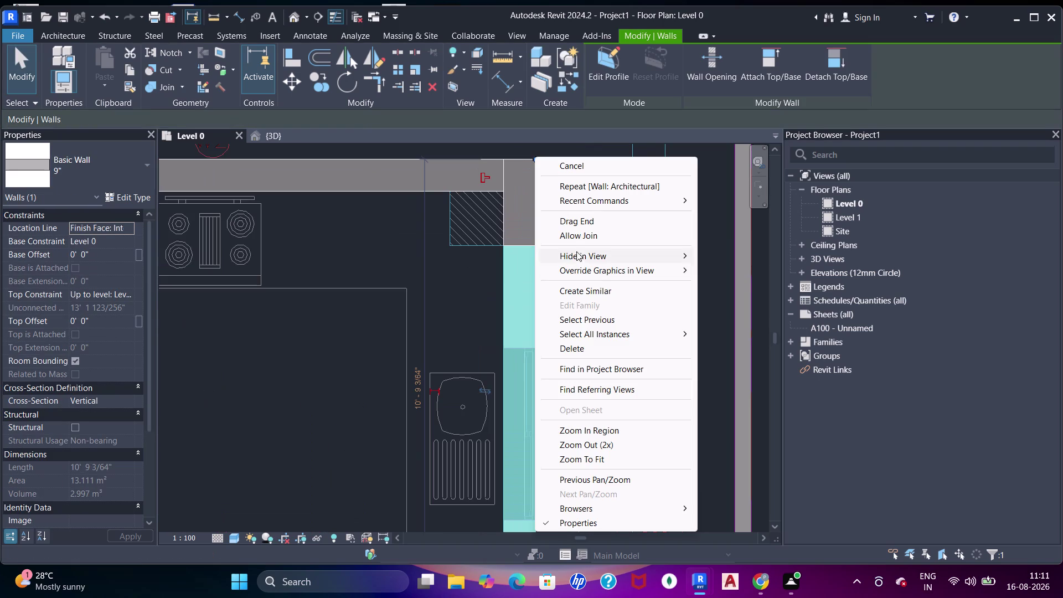
key(Escape)
drag(535, 158, 534, 265)
scroll(up, 3)
key(Escape)
key(Escape)
key(t)
text(TT)
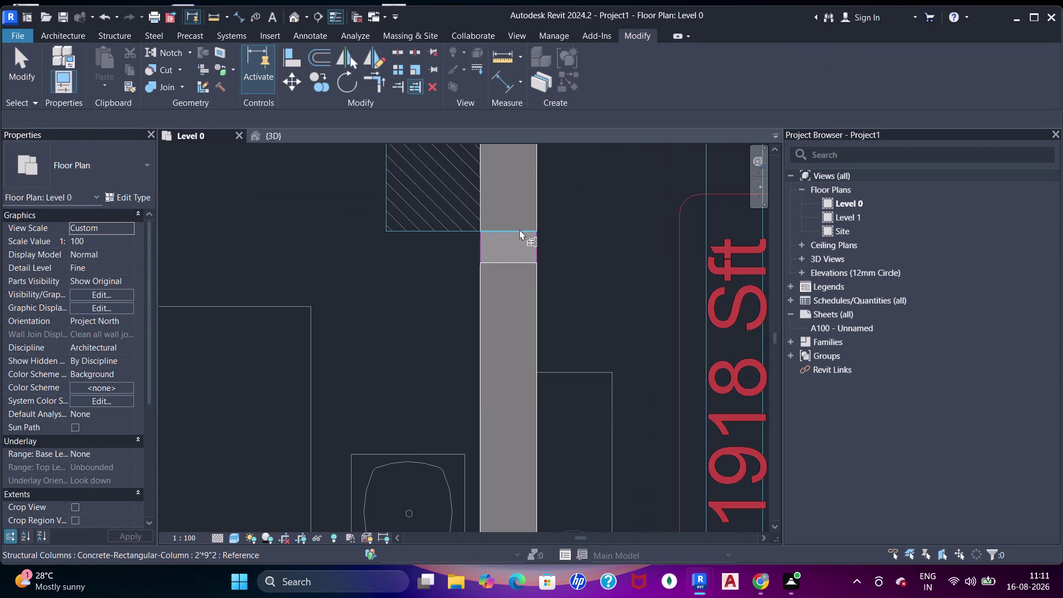
Pan the plan from the column toward the toilet block walls.
click(519, 229)
click(523, 259)
scroll(down, 3)
middle_drag(522, 334, 515, 261)
key(Escape)
scroll(down, 3)
middle_drag(527, 326, 534, 220)
middle_drag(538, 324, 542, 282)
key(Escape)
click(535, 275)
key(Escape)
scroll(down, 3)
middle_drag(544, 323, 550, 262)
scroll(up, 3)
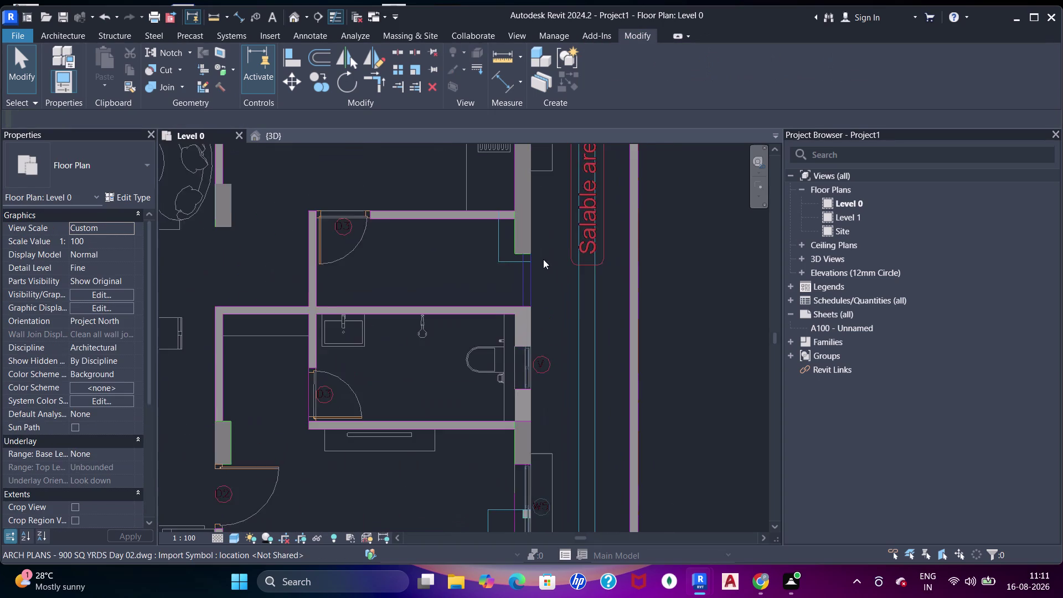
middle_drag(544, 259, 580, 325)
Restart the Wall tool with WA and locate the column above the toilet.
key(Escape)
key(w)
key(a)
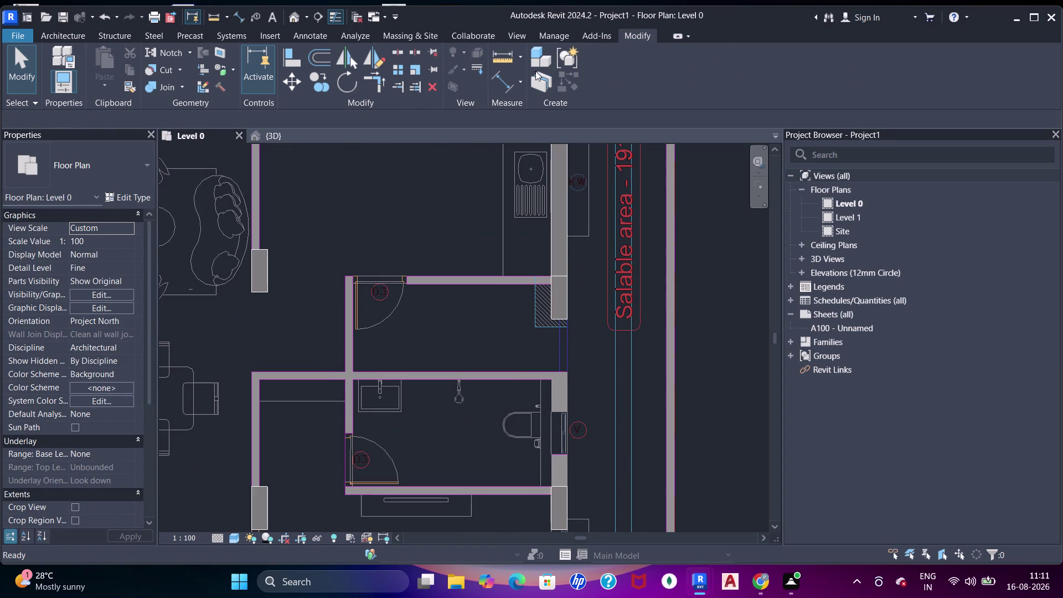
click(610, 87)
middle_drag(571, 322, 565, 249)
scroll(up, 3)
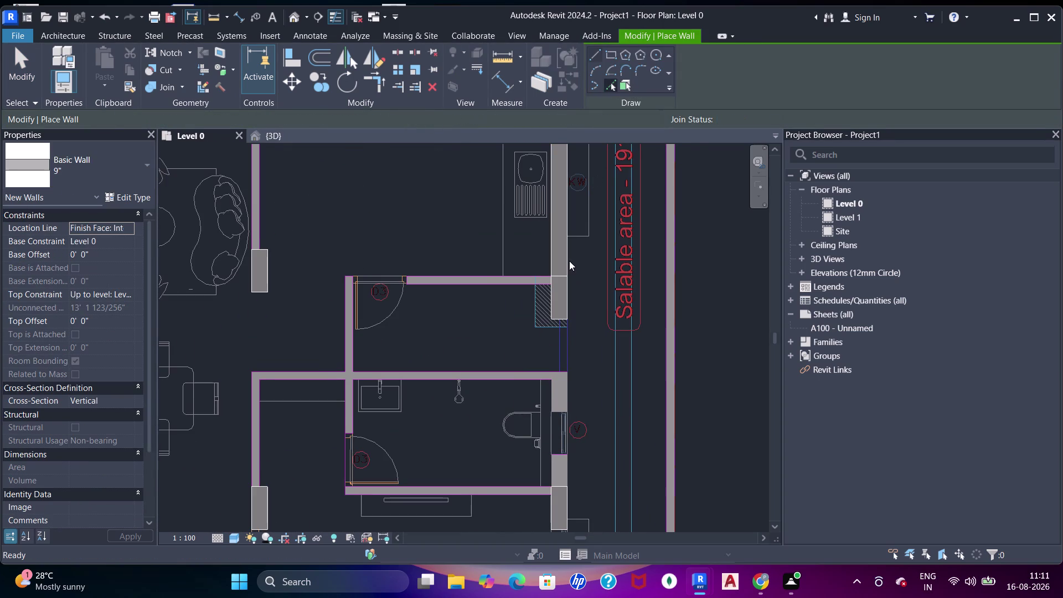
scroll(down, 3)
middle_drag(573, 337, 571, 425)
scroll(down, 3)
middle_drag(565, 339, 571, 377)
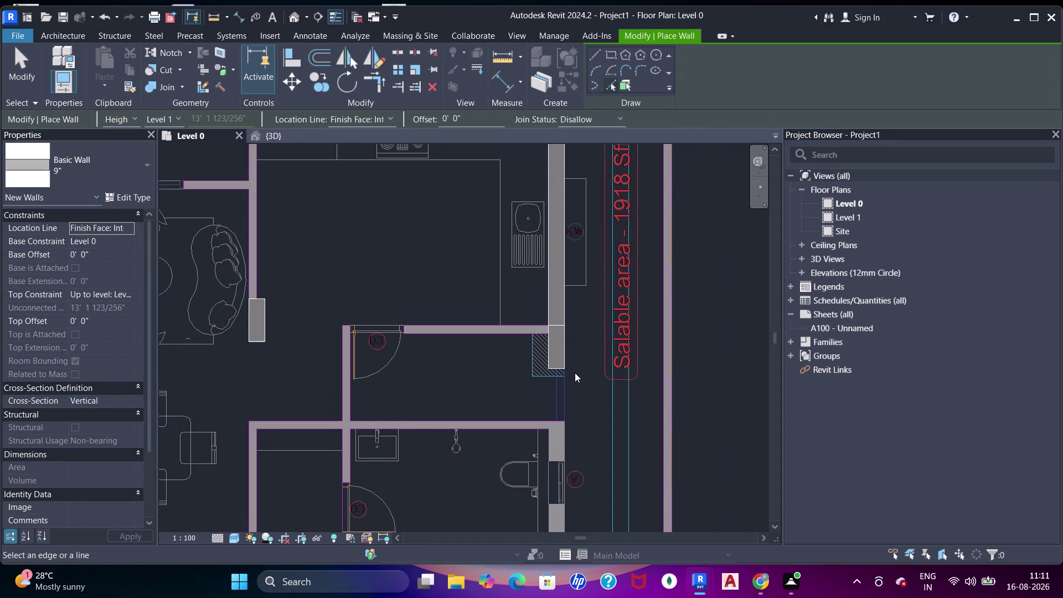
Hide the Structural Framing category in Level 0's Visibility/Graphic Overrides.
text(VG)
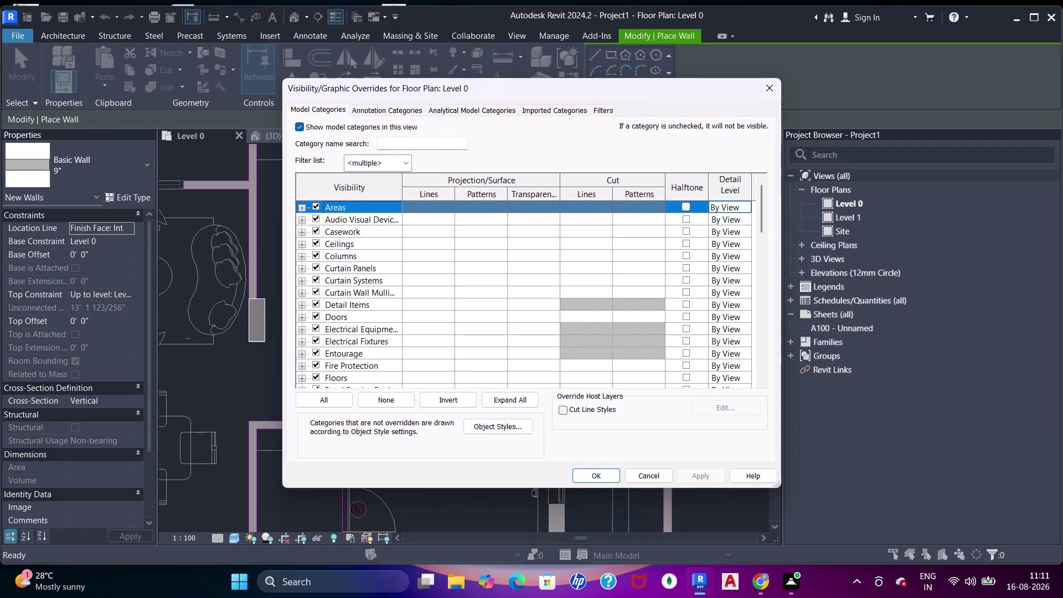
click(440, 144)
key(f)
key(r)
click(319, 230)
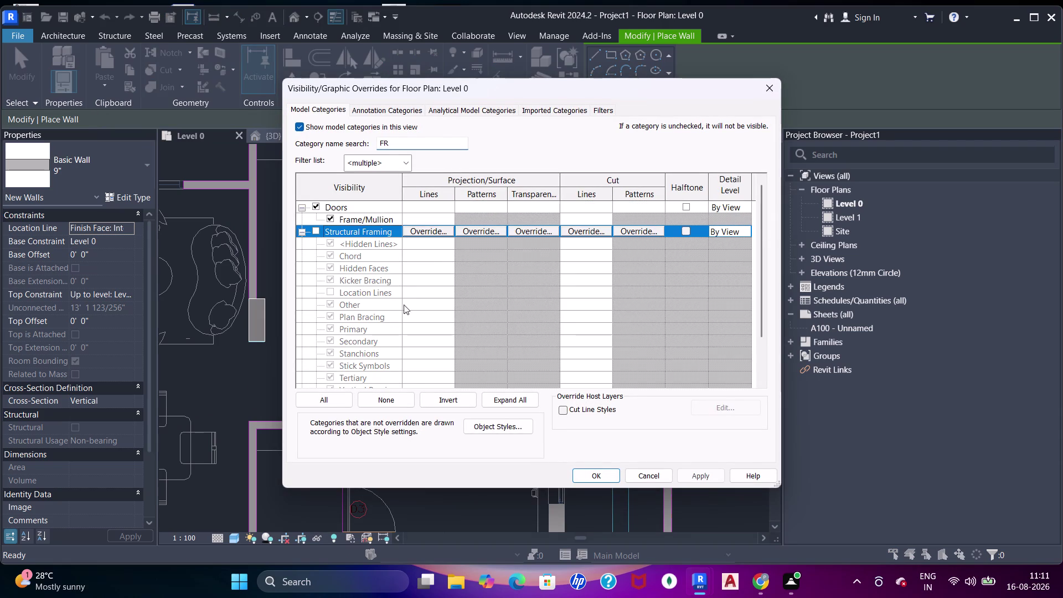
click(614, 479)
Select the concrete column above the toilet to check it, then deselect it.
middle_drag(575, 279, 578, 299)
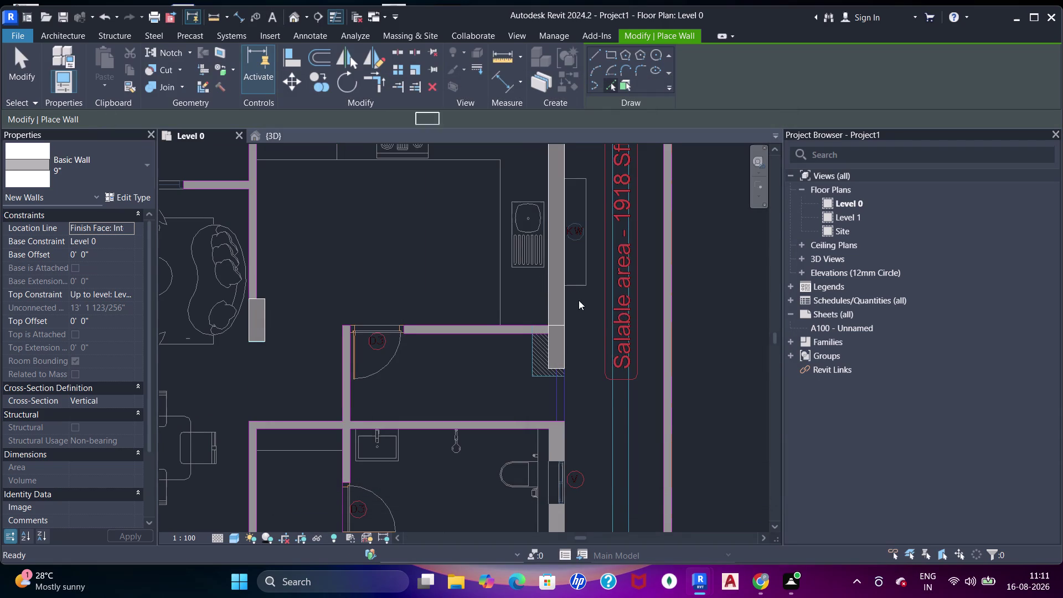
key(Escape)
key(Escape)
click(568, 368)
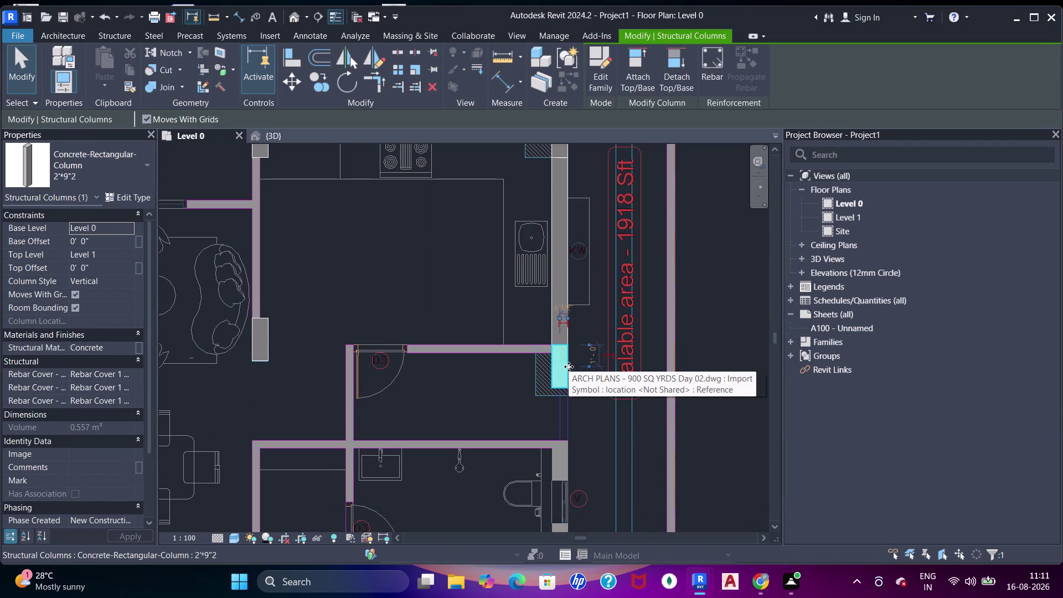
key(Escape)
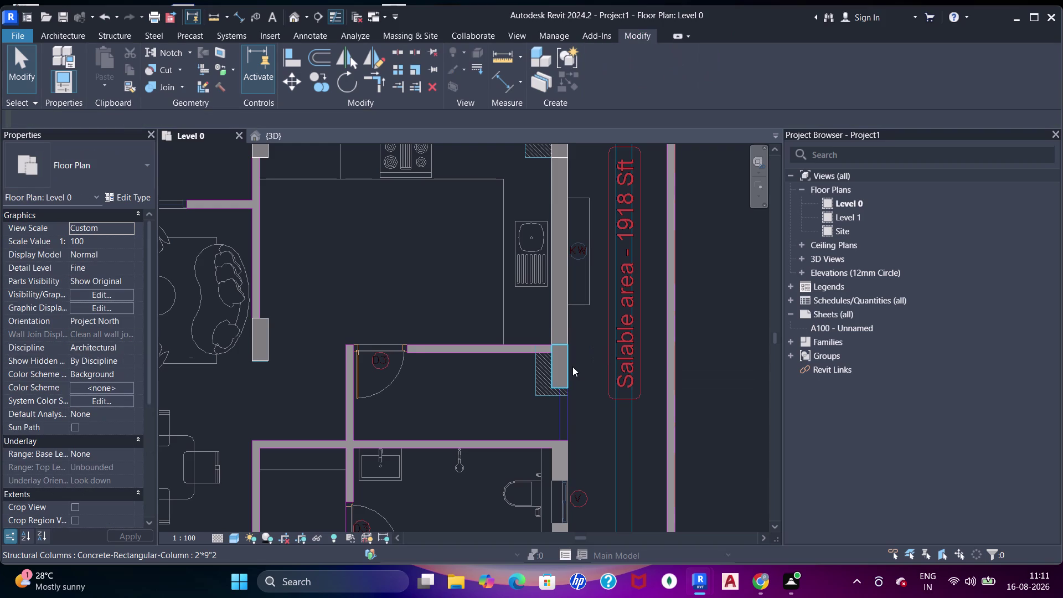
Hide the Structural Columns category through VG, filtering the list by COL.
text(VG)
click(397, 145)
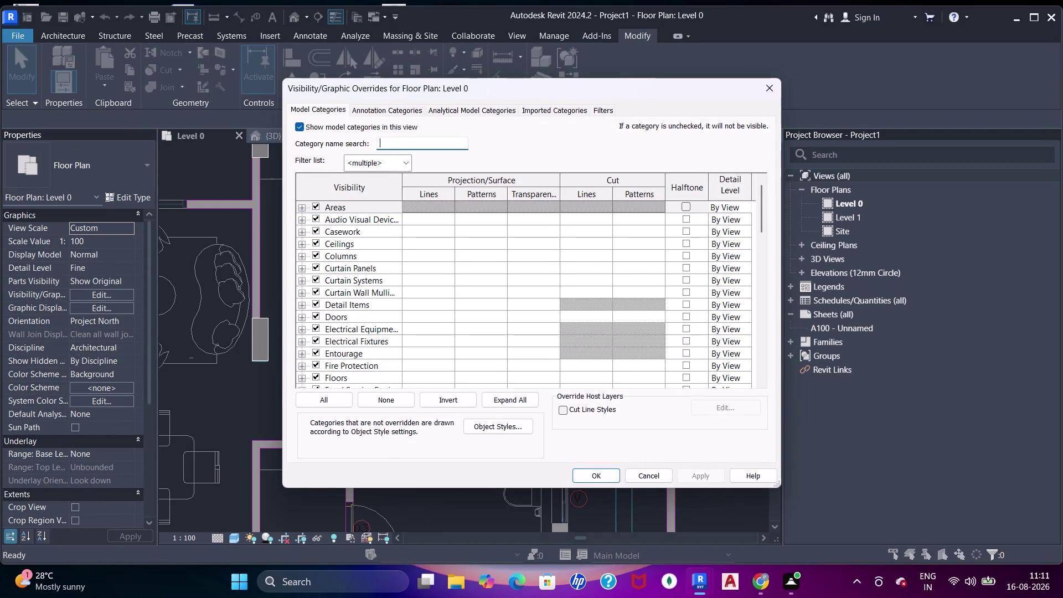
key(c)
key(o)
key(l)
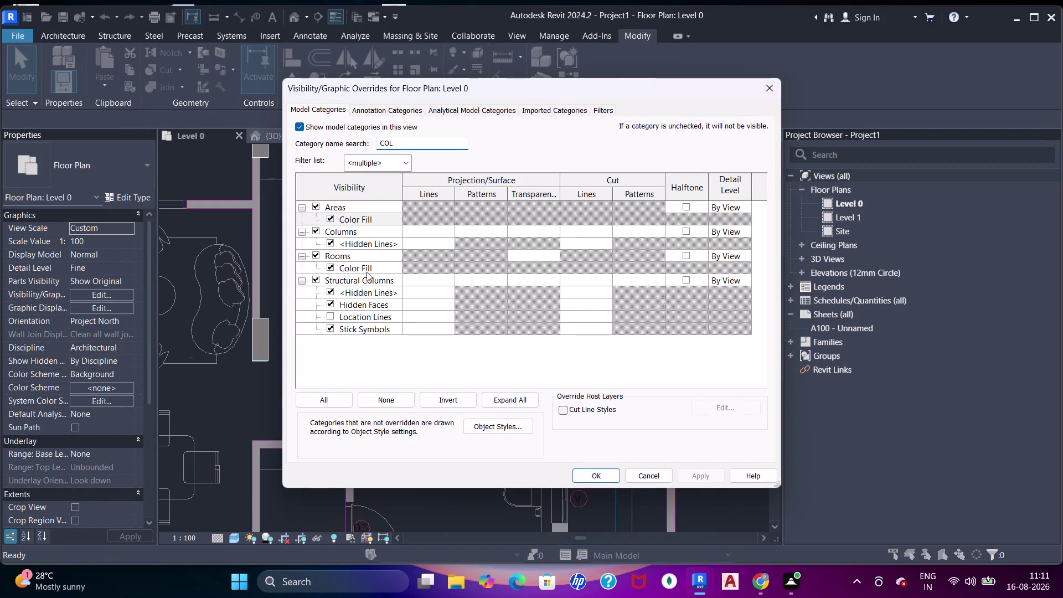
click(317, 278)
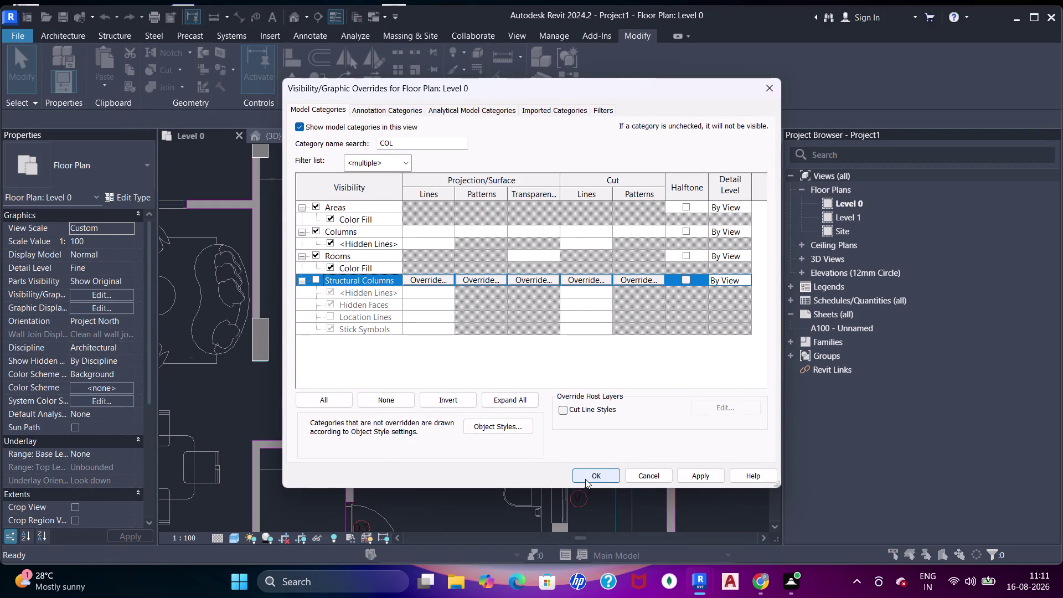
click(585, 477)
middle_drag(607, 342, 616, 377)
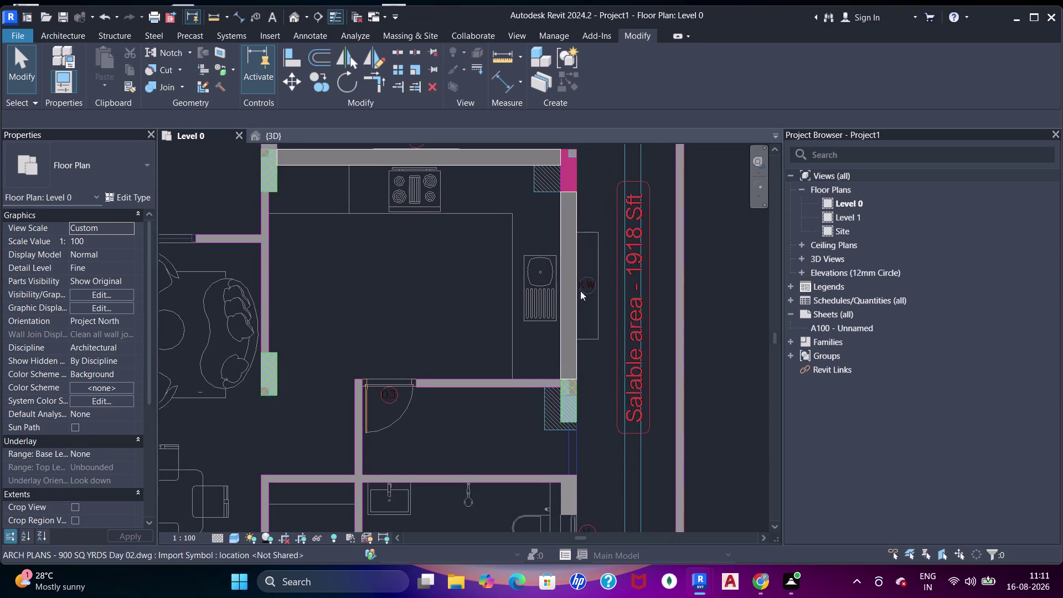
middle_drag(565, 254, 567, 303)
middle_drag(586, 353, 585, 232)
middle_drag(584, 345, 593, 244)
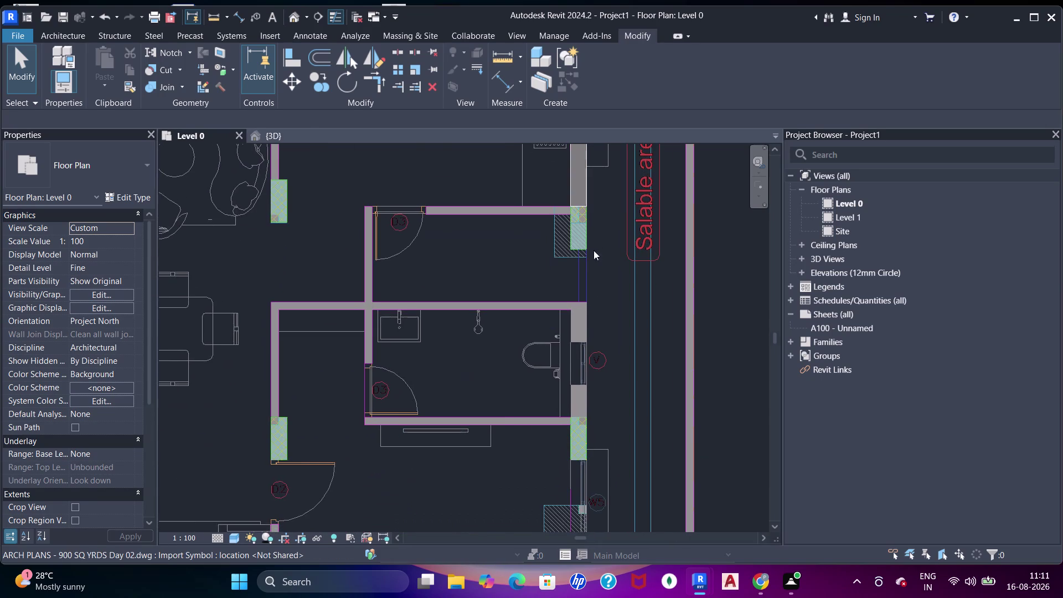
scroll(down, 3)
middle_drag(580, 273, 580, 206)
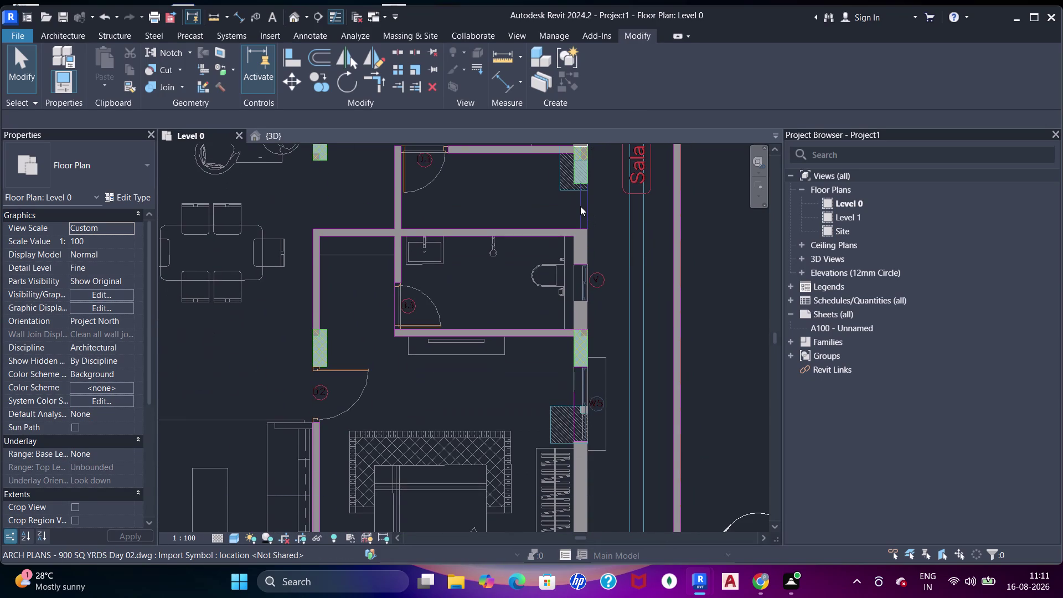
key(Escape)
key(Escape)
key(w)
key(a)
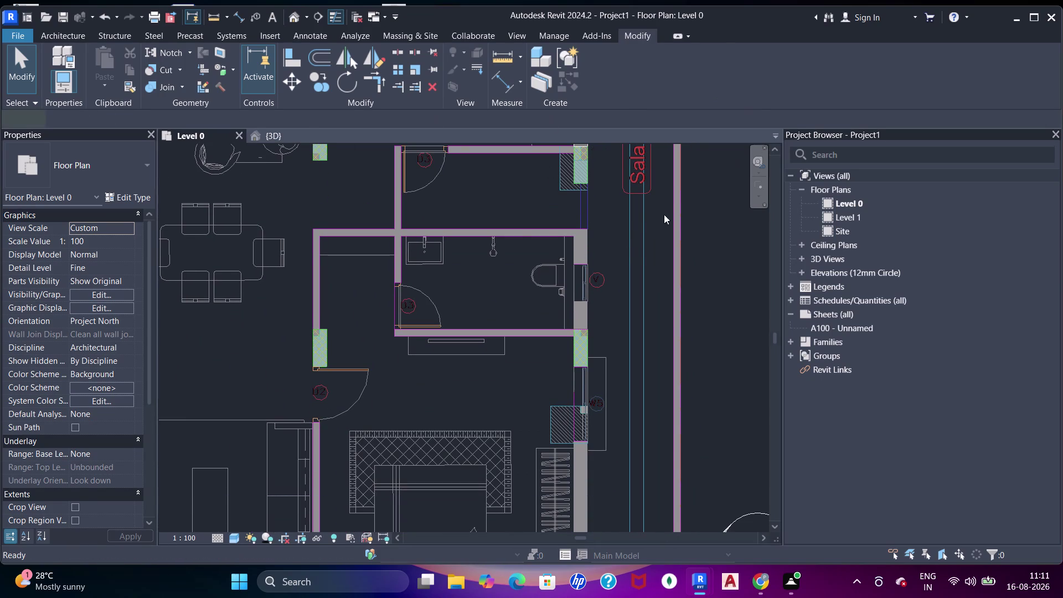
scroll(up, 3)
click(613, 79)
middle_drag(585, 307, 566, 254)
scroll(up, 3)
scroll(down, 3)
middle_drag(542, 183, 553, 271)
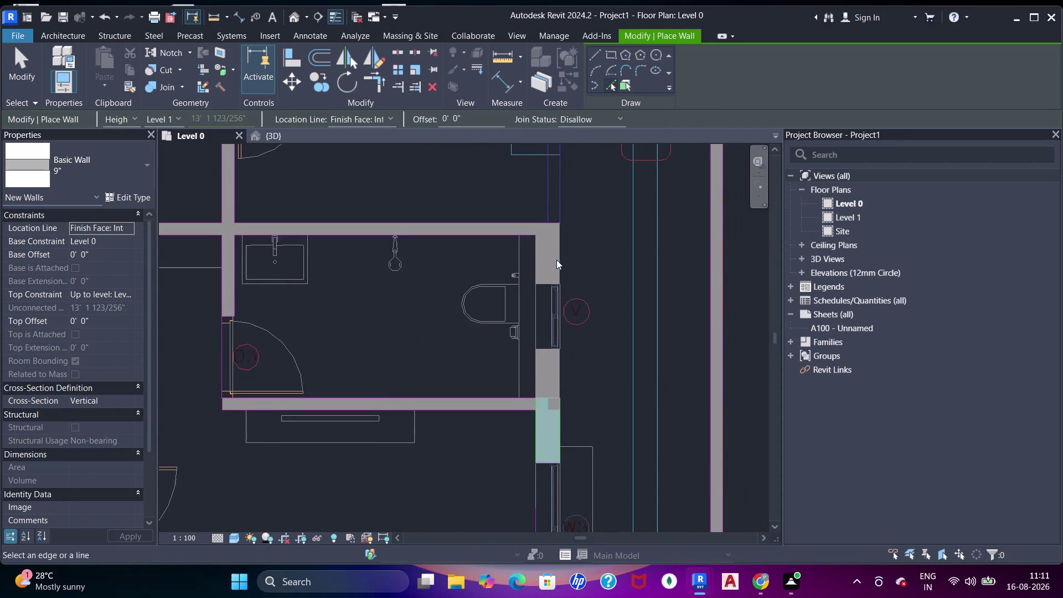
click(556, 251)
key(Escape)
key(Escape)
key(Escape)
click(555, 255)
scroll(up, 3)
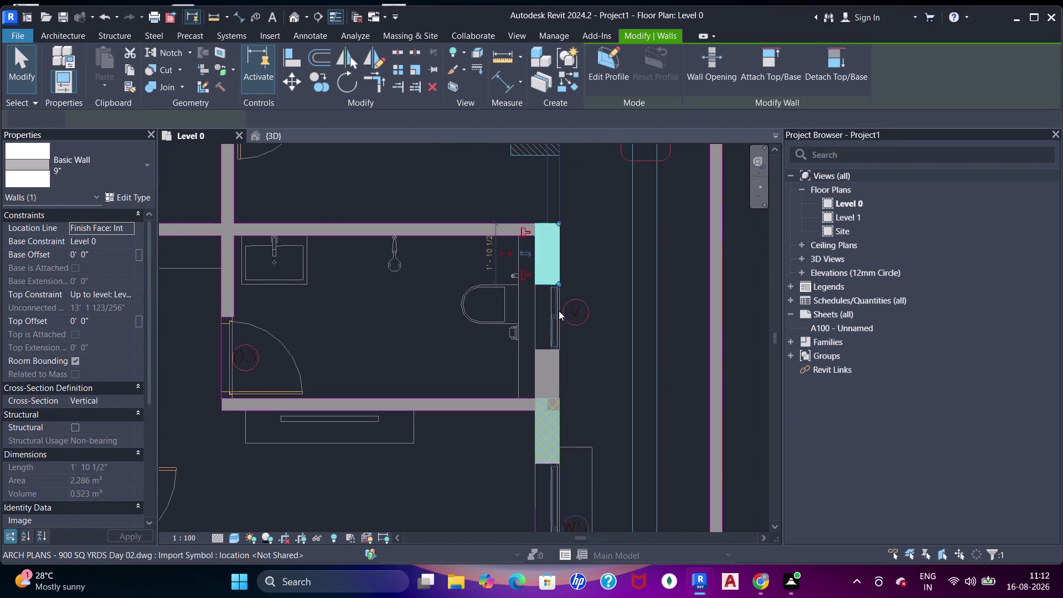
middle_drag(558, 310, 561, 268)
scroll(down, 3)
middle_drag(565, 280, 567, 285)
key(t)
key(t)
key(t)
key(t)
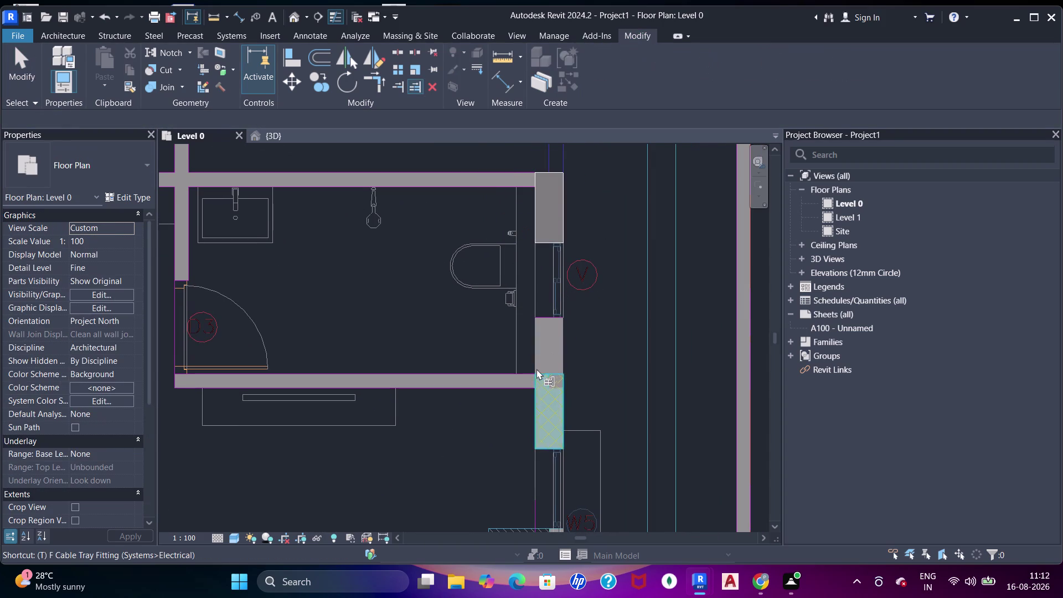
Zoom and pan to the junction of the 9-inch wall and column by the toilet window.
scroll(up, 3)
click(546, 373)
middle_drag(547, 247, 538, 357)
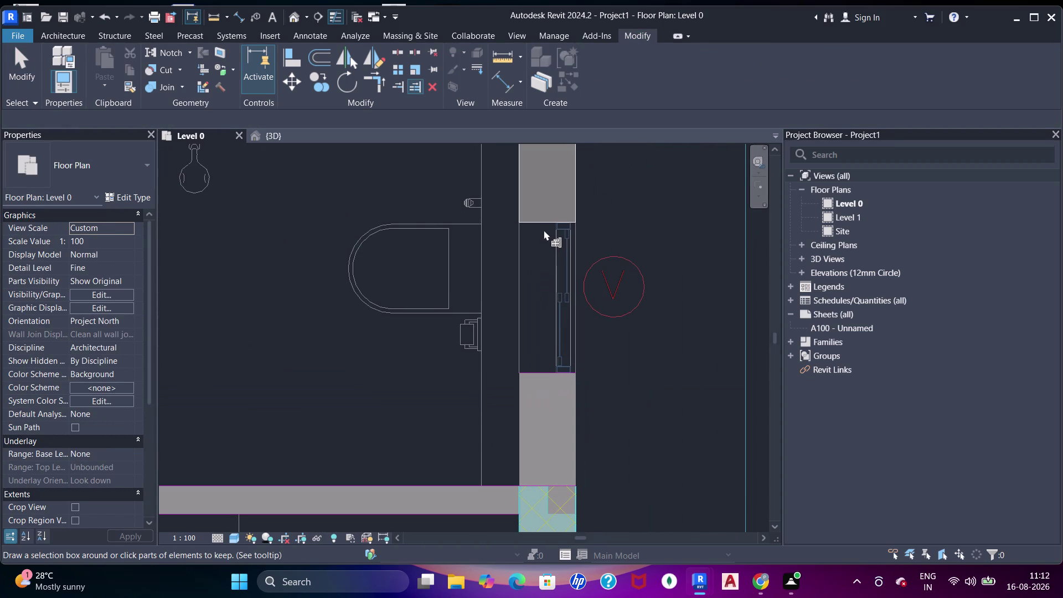
scroll(down, 3)
middle_drag(560, 303, 560, 260)
scroll(up, 3)
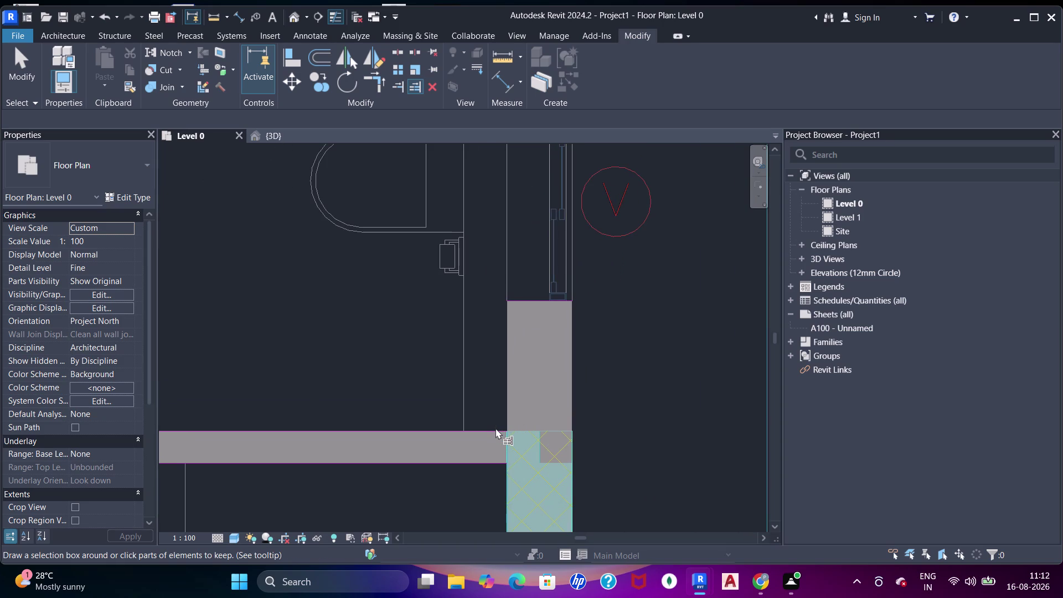
click(496, 428)
click(495, 429)
scroll(down, 3)
middle_drag(550, 280, 554, 296)
key(Escape)
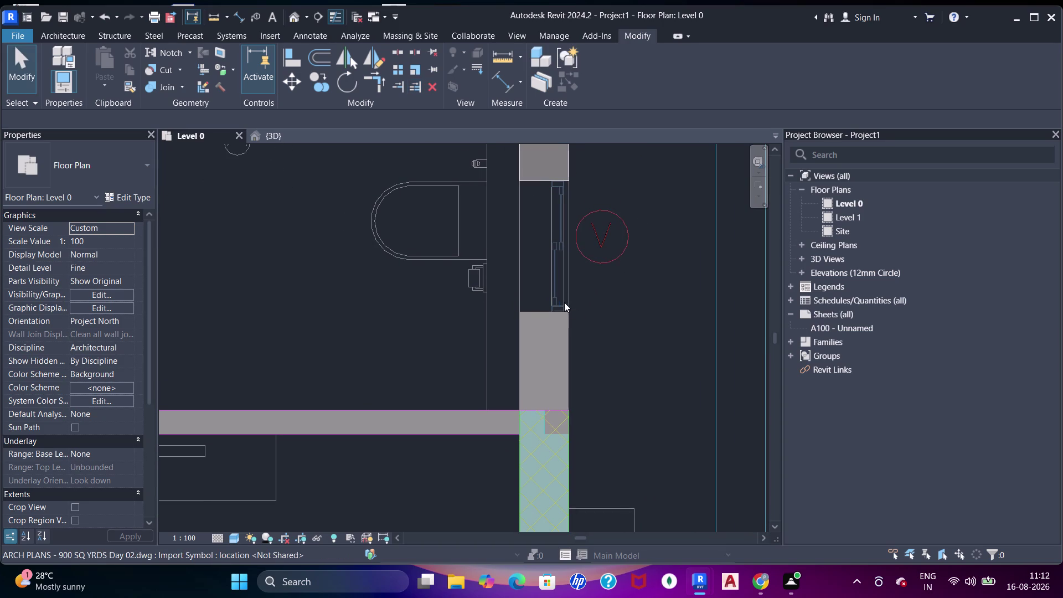
key(Escape)
key(Escape)
Try the TT shortcut on the wall at the junction, cancelling repeatedly.
text(TT)
key(t)
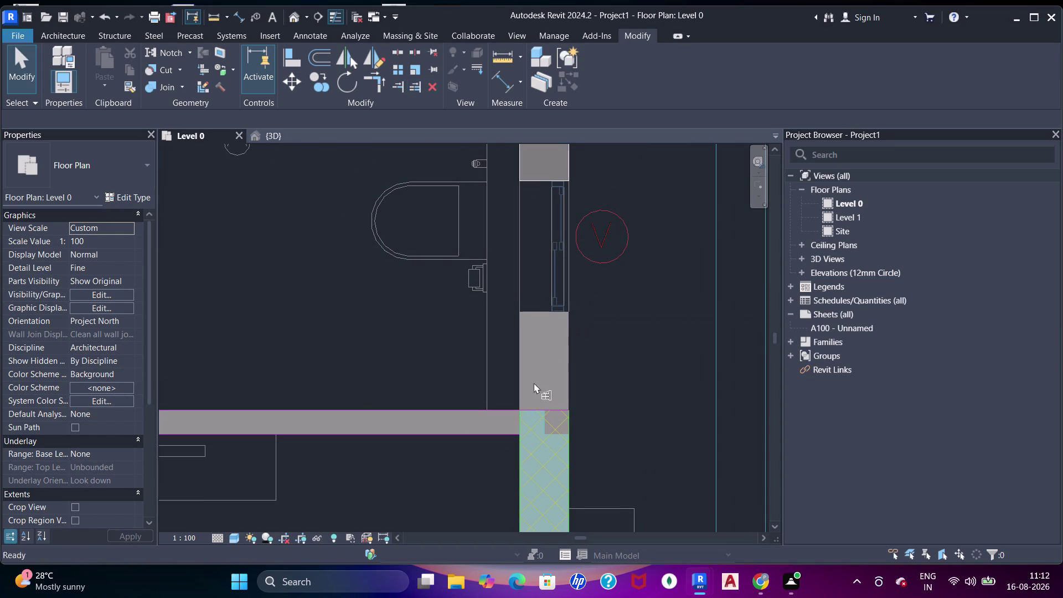
click(541, 410)
key(Escape)
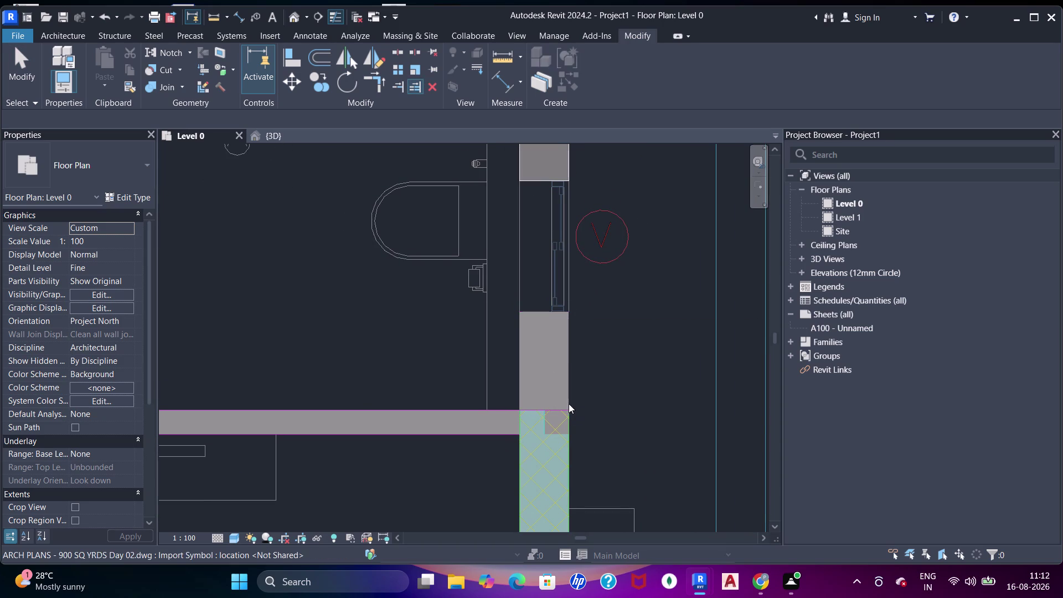
key(Escape)
key(t)
key(t)
key(t)
click(537, 412)
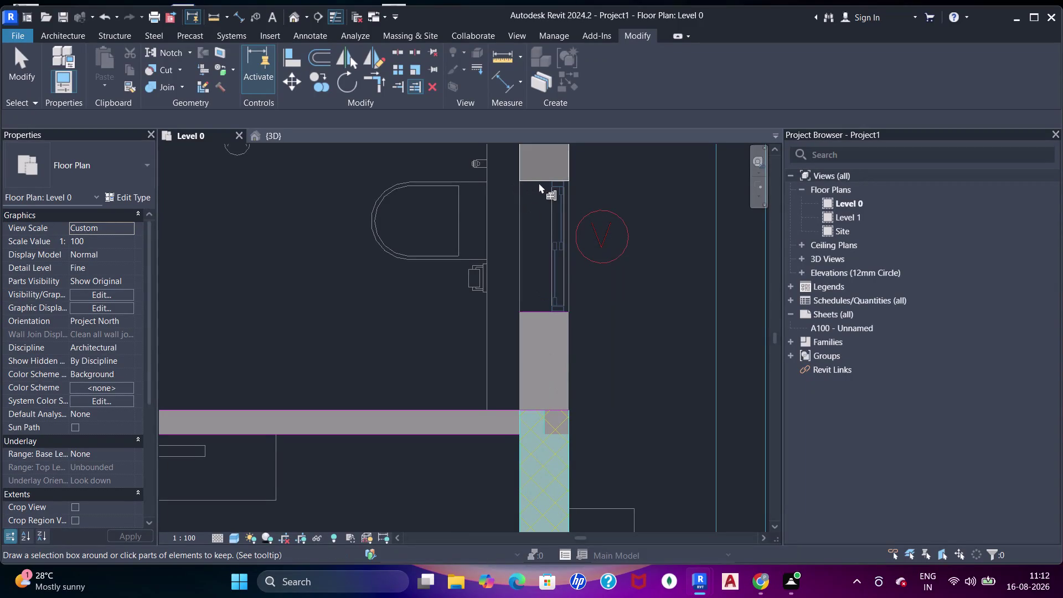
key(Escape)
key(Escape)
key(Escape)
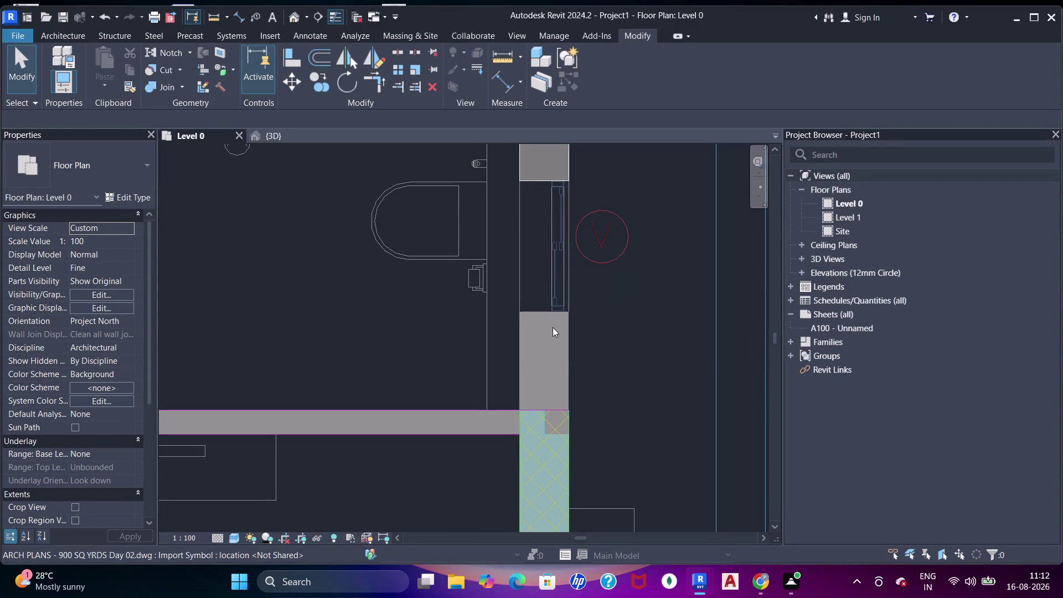
key(Escape)
key(t)
key(t)
key(t)
key(t)
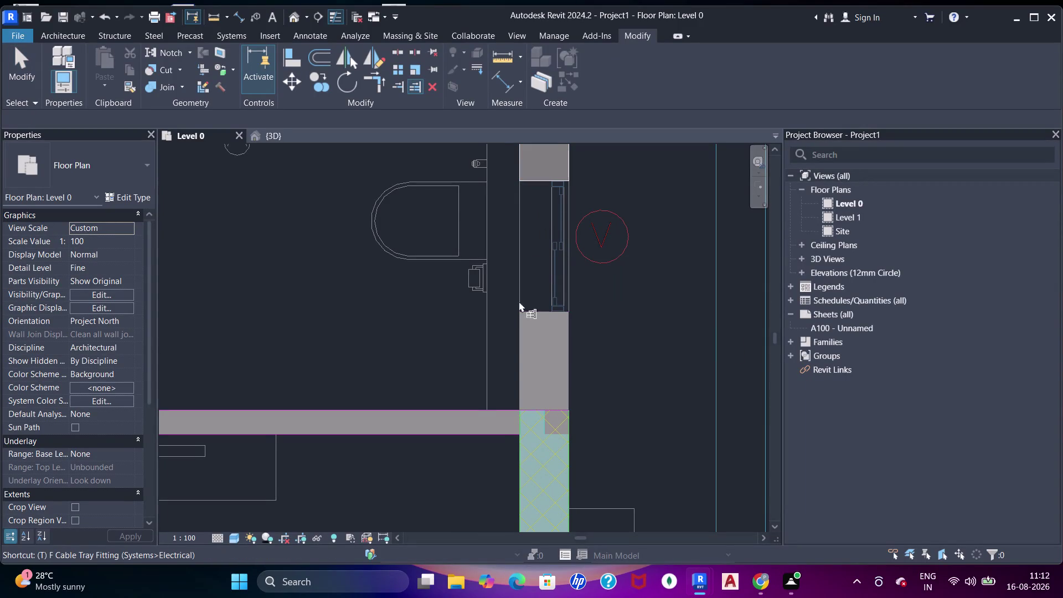
Cycle through overlapping elements with Tab and pick the 9-inch wall.
scroll(up, 3)
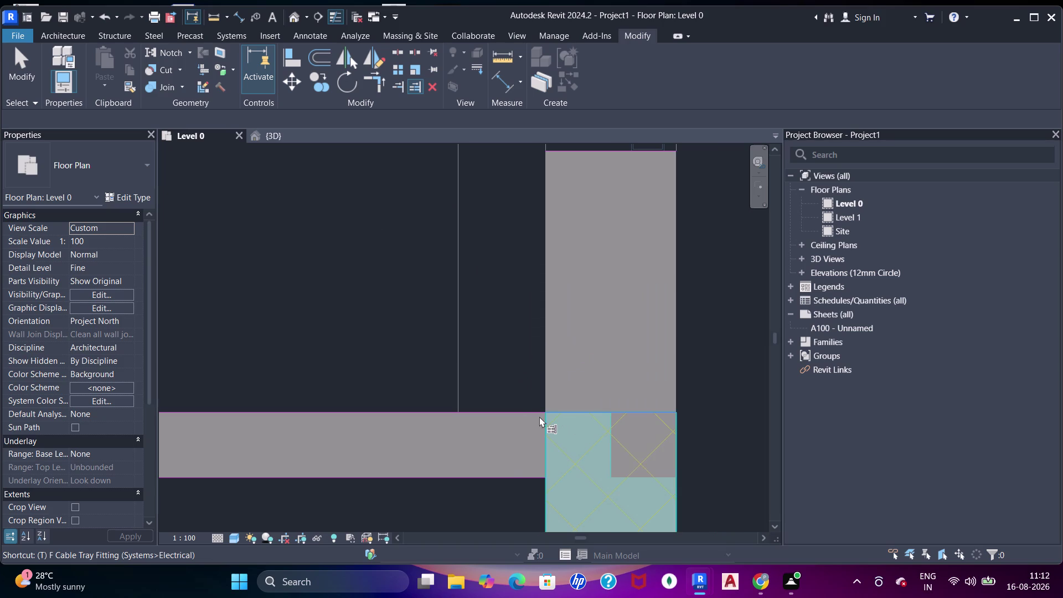
key(Tab)
key(Tab)
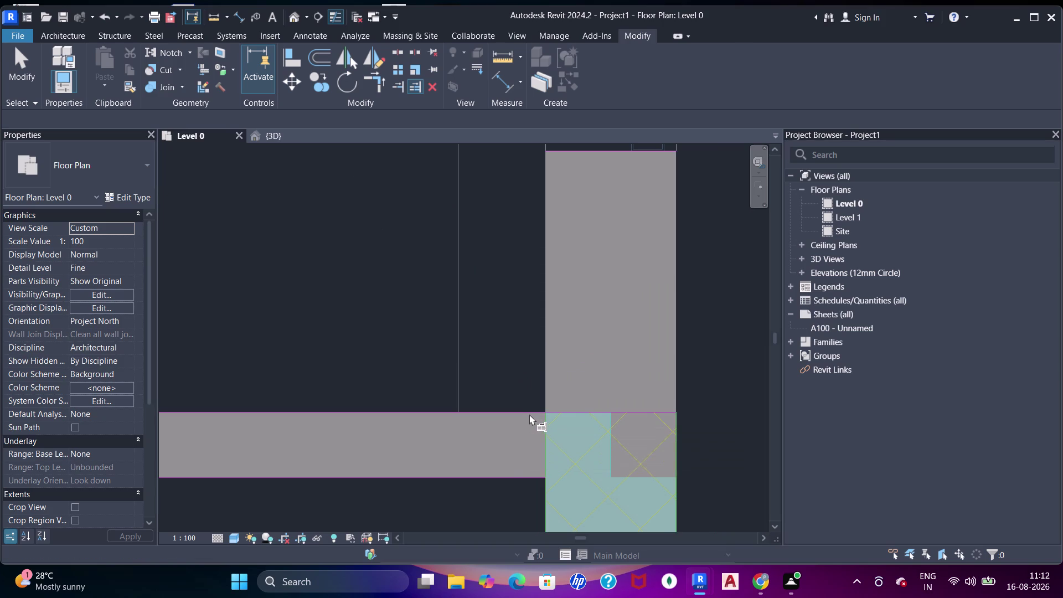
key(Tab)
key(Tab)
key(Tab)
key(Tab)
key(Tab)
key(w)
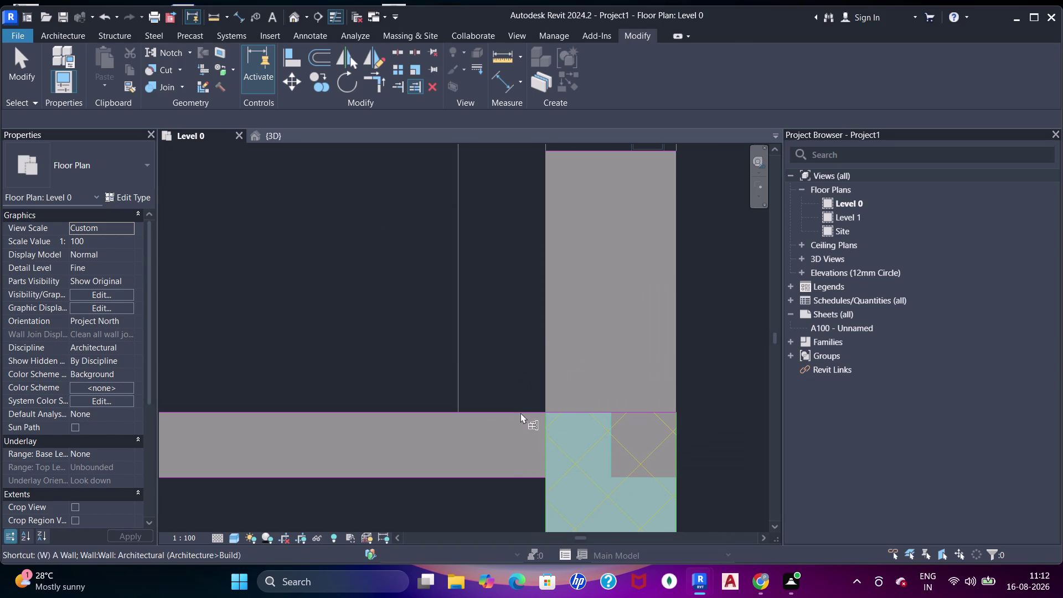
key(f)
click(567, 410)
Pan to the wall's top end, then frame the toilet window wall.
scroll(down, 3)
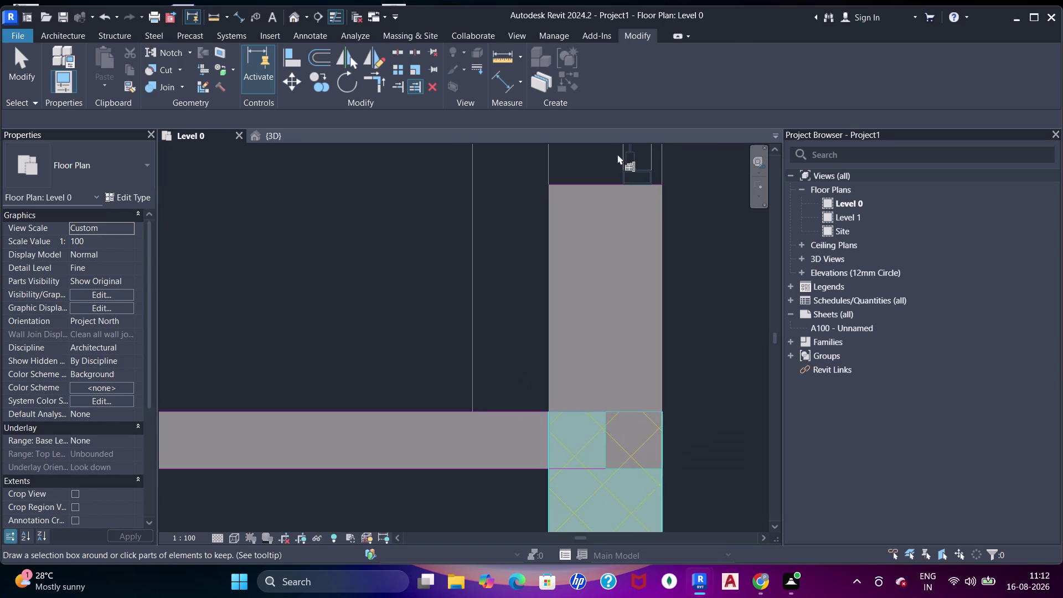
middle_drag(598, 200, 567, 322)
click(550, 263)
scroll(down, 3)
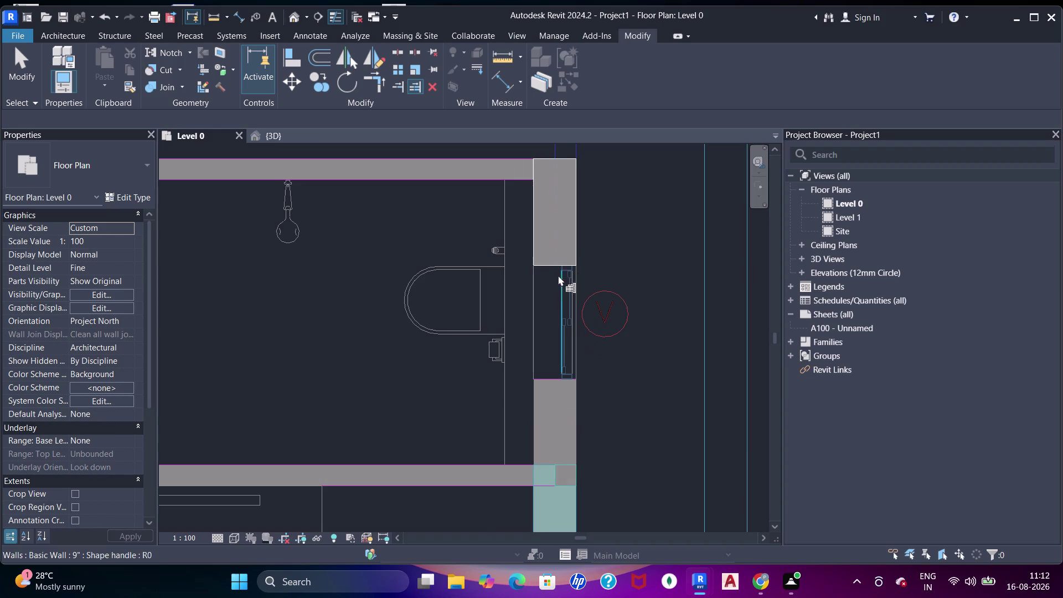
middle_drag(558, 275, 557, 262)
click(555, 238)
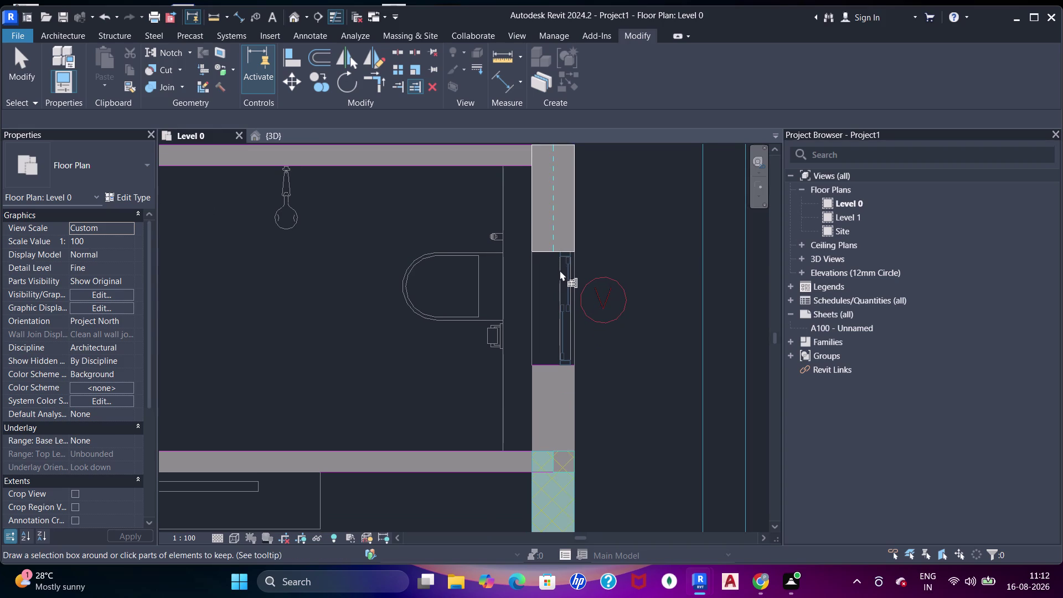
middle_drag(560, 260, 563, 345)
middle_drag(566, 343, 586, 215)
key(Escape)
key(Escape)
key(Escape)
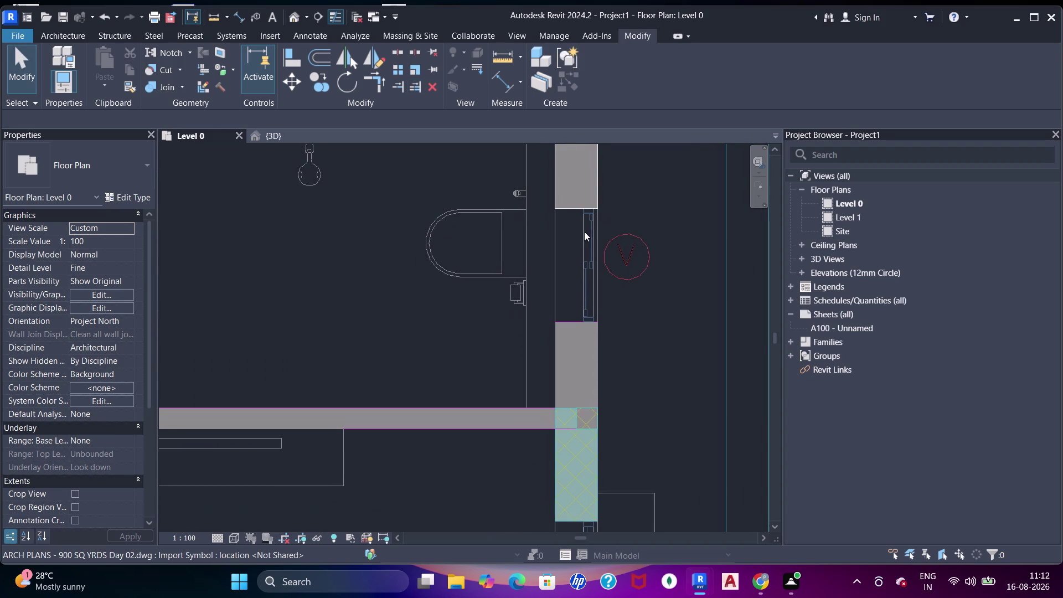
Start Align and pick the horizontal wall face as the reference.
key(a)
key(a)
key(a)
key(a)
click(567, 407)
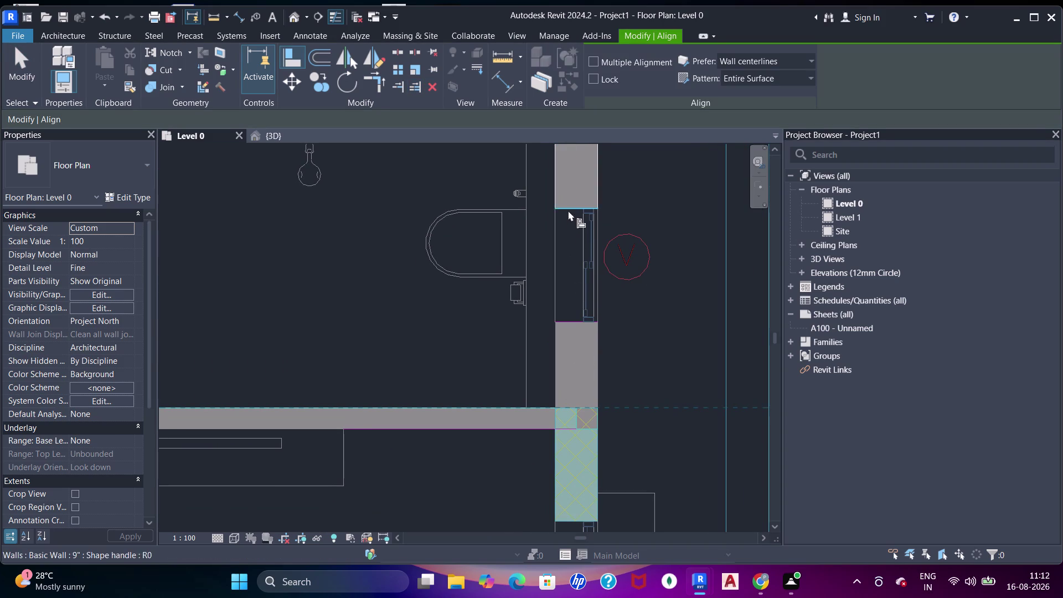
click(568, 211)
key(Escape)
key(Escape)
key(Escape)
Select the 9-inch wall beside the toilet window, then clear the selection.
click(593, 200)
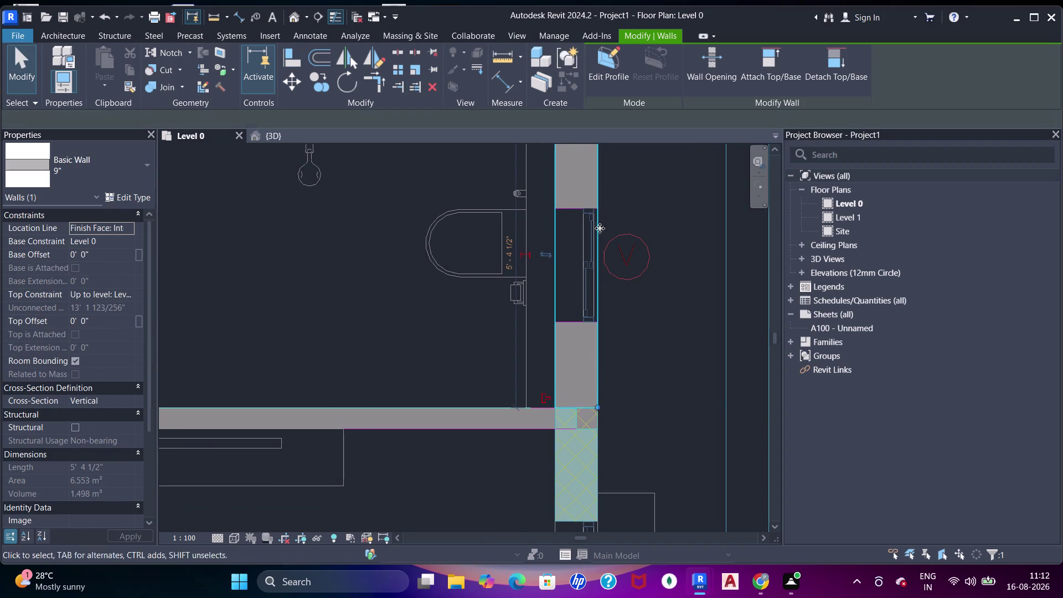
key(Escape)
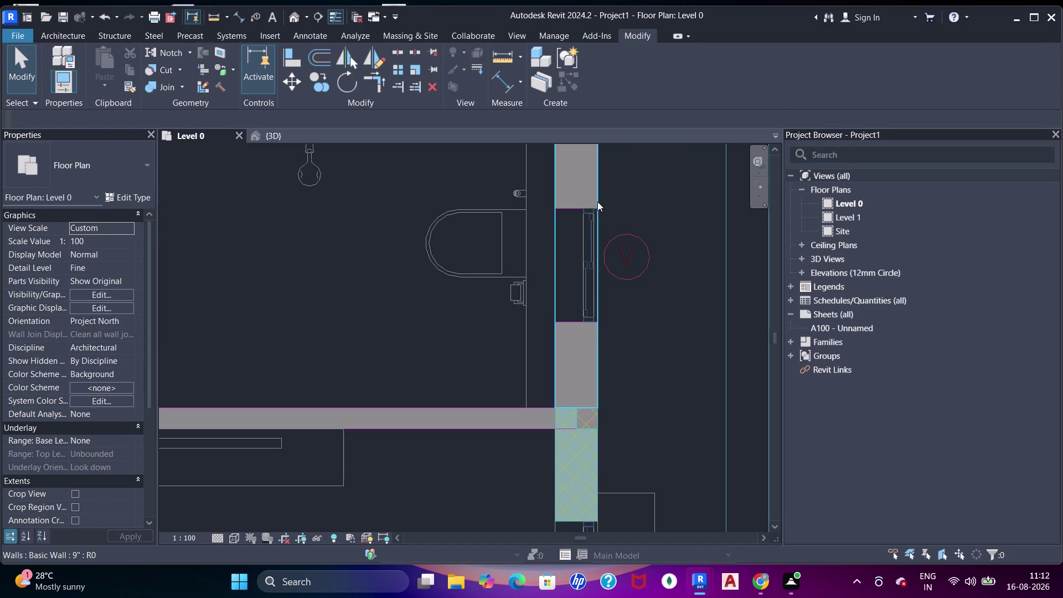
click(597, 201)
key(Escape)
text(S)
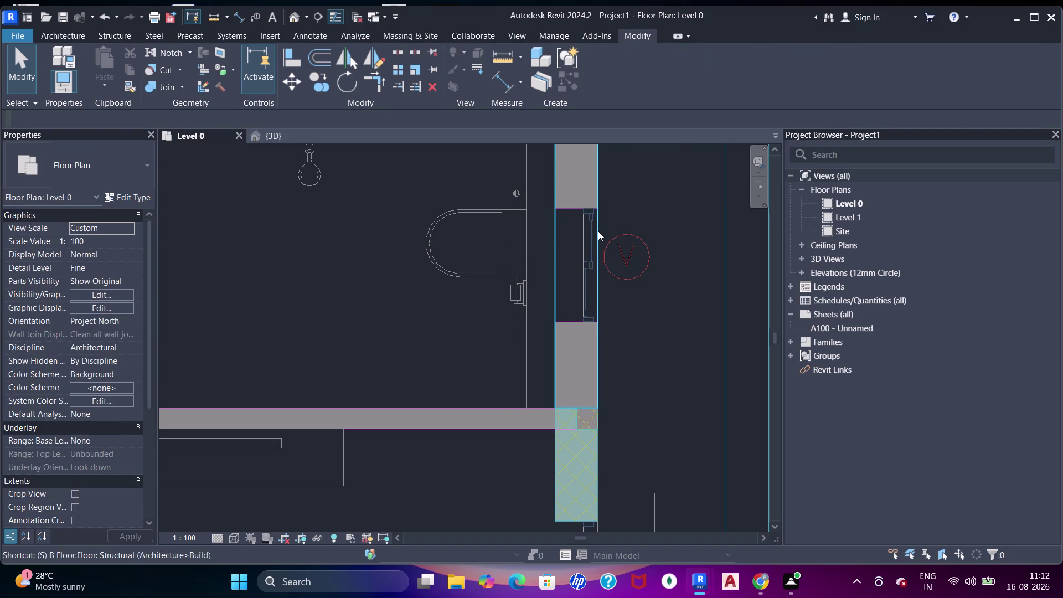
text(D)
scroll(down, 3)
Pan down the plan toward the bedroom wall beside the wardrobe.
middle_click(591, 260)
middle_drag(596, 321, 586, 222)
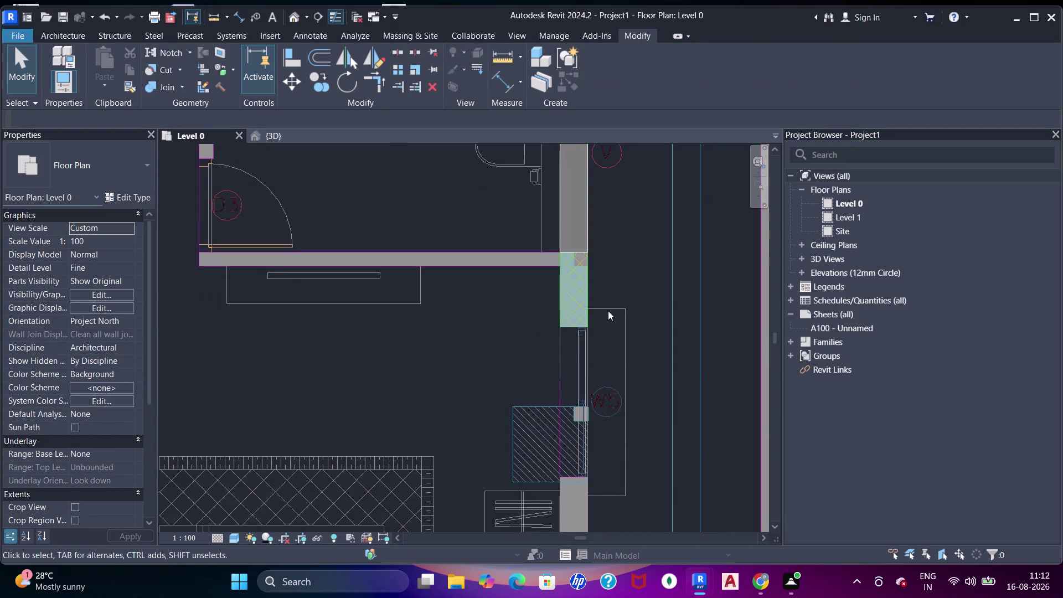
middle_drag(601, 328, 591, 246)
scroll(up, 3)
scroll(down, 3)
middle_drag(581, 234, 588, 259)
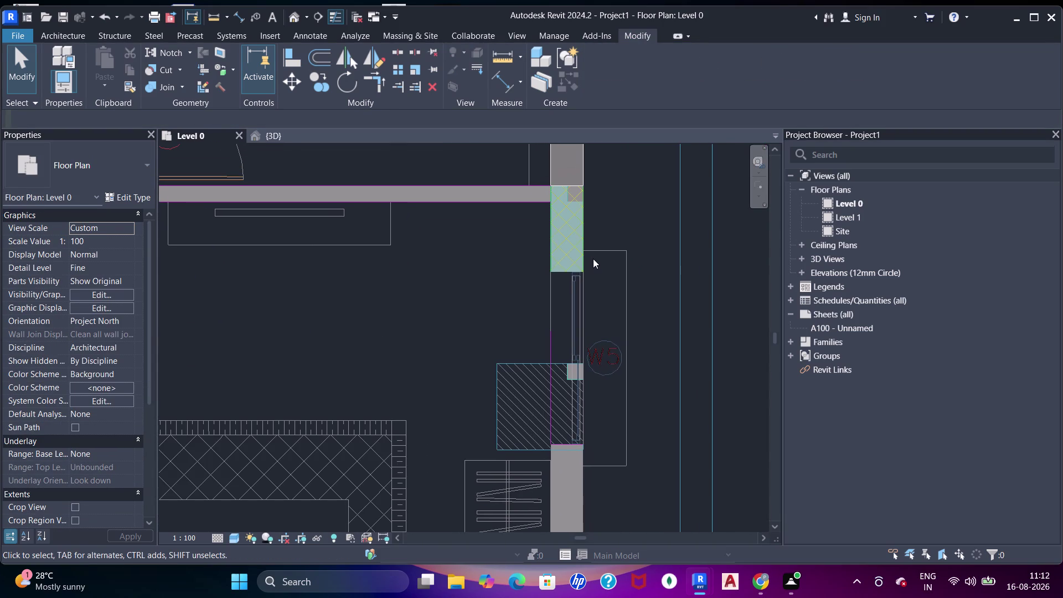
middle_drag(595, 287, 592, 277)
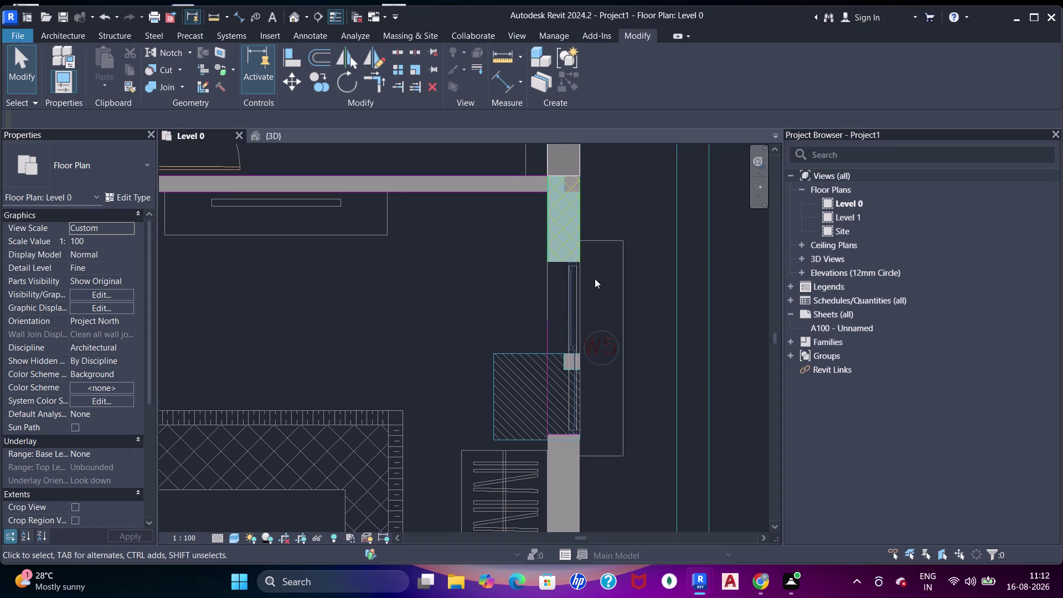
middle_drag(597, 280, 589, 268)
middle_drag(604, 295, 601, 280)
Start the Wall tool (WA) and frame the bedroom plan.
key(Escape)
key(Escape)
key(w)
key(a)
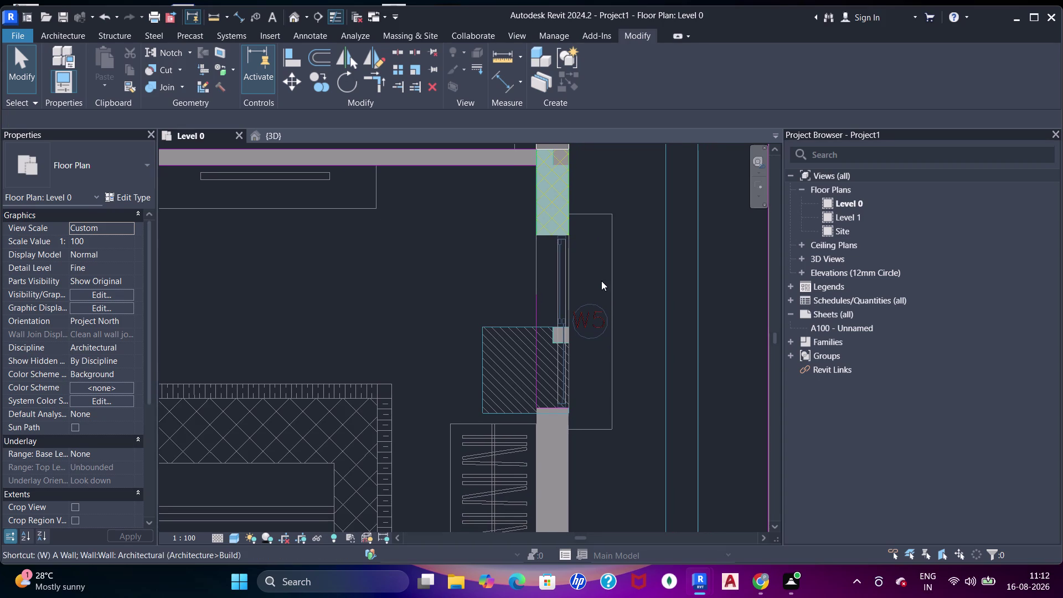
scroll(down, 3)
middle_drag(598, 281, 593, 246)
scroll(down, 3)
middle_click(596, 262)
scroll(down, 3)
middle_click(591, 264)
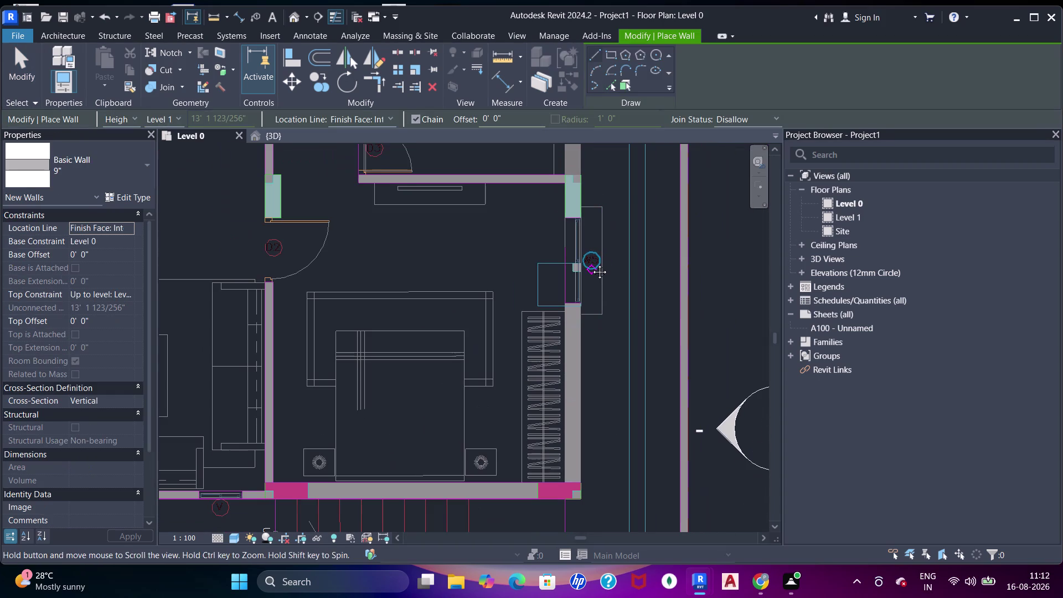
click(612, 80)
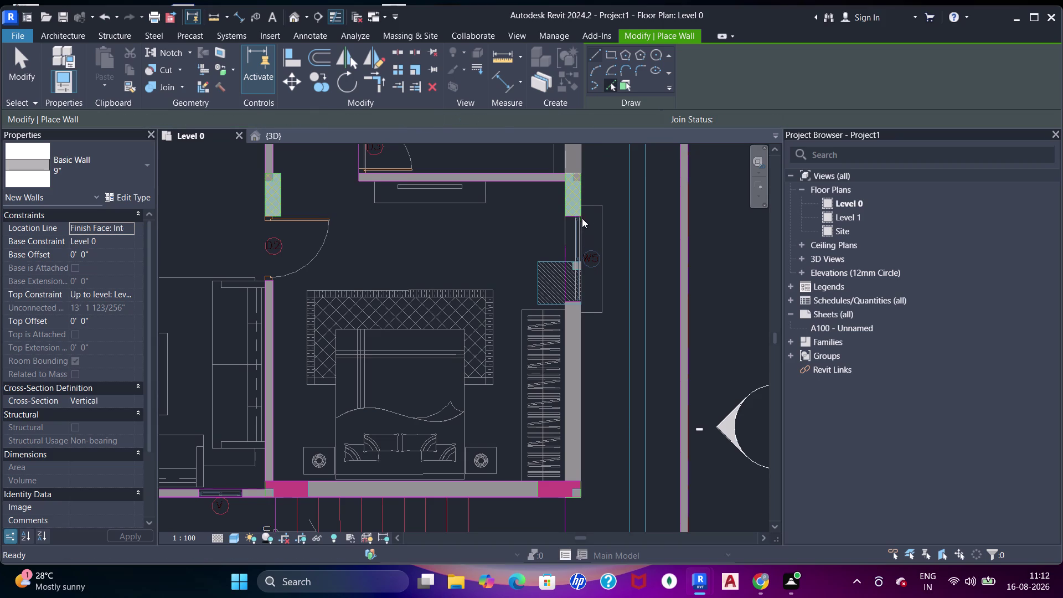
scroll(up, 3)
click(580, 373)
scroll(down, 3)
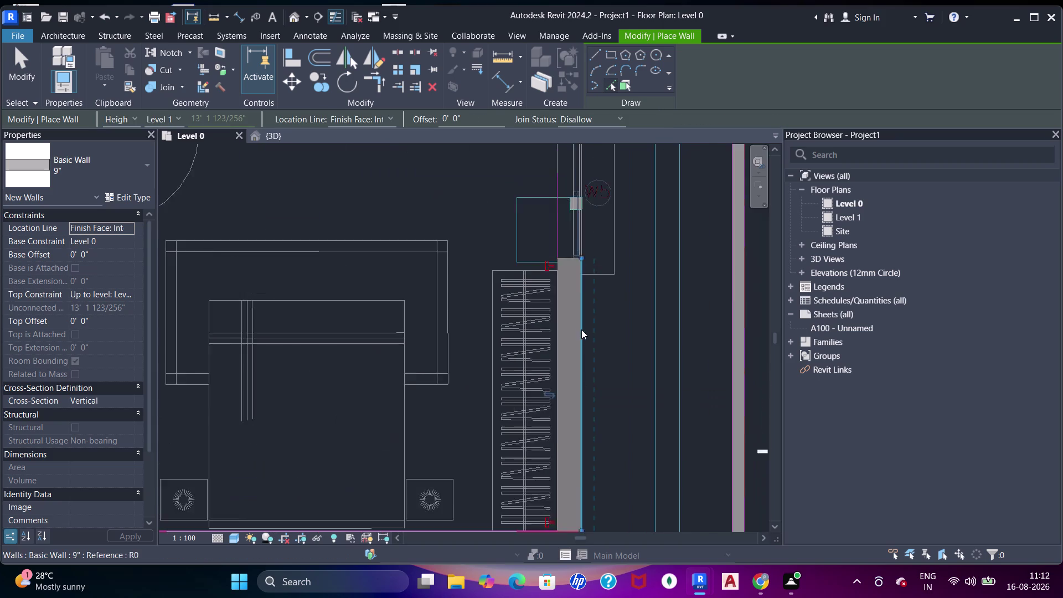
middle_drag(581, 331, 589, 247)
Leave wall placement and select the 9-inch wall beside the wardrobe.
key(Escape)
key(Escape)
key(Escape)
click(588, 280)
middle_drag(582, 251, 582, 321)
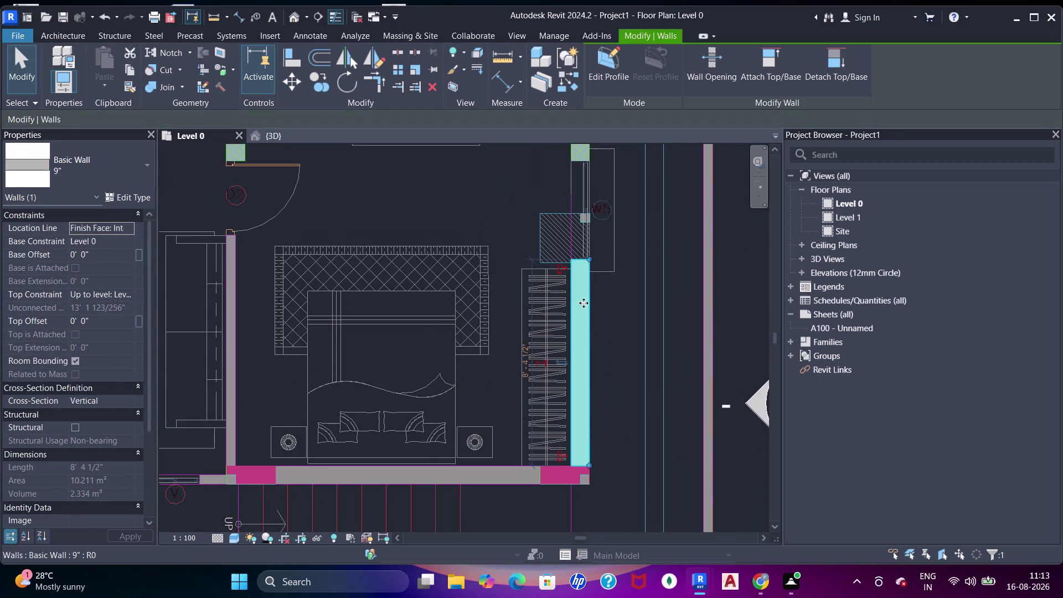
Align the wall's end to the column edge, extending it to 12' 4 1/2".
key(a)
key(a)
key(a)
middle_drag(583, 206, 586, 251)
click(587, 206)
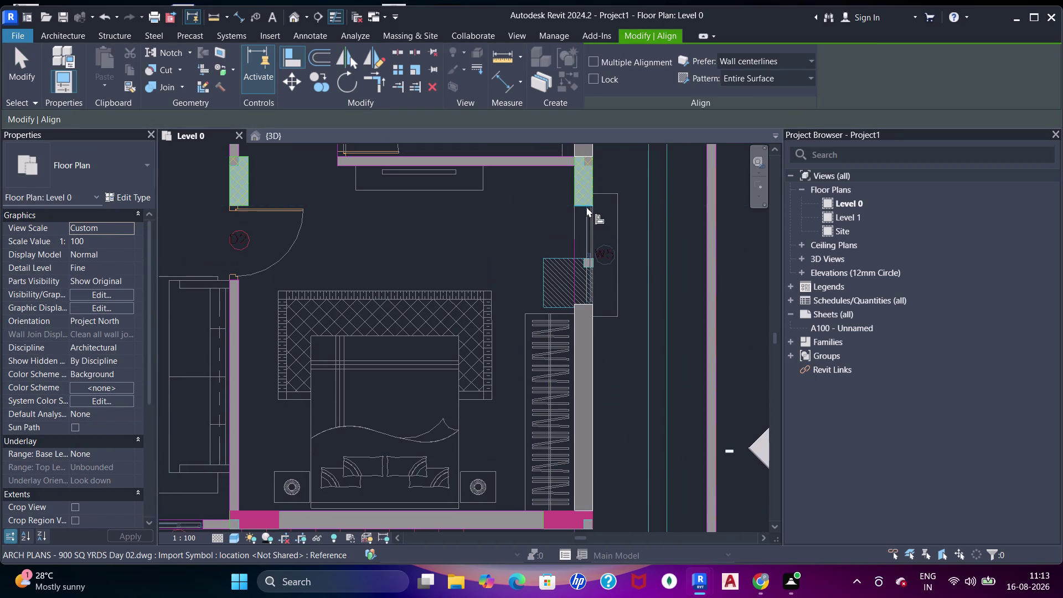
click(586, 306)
key(Escape)
key(Escape)
click(592, 230)
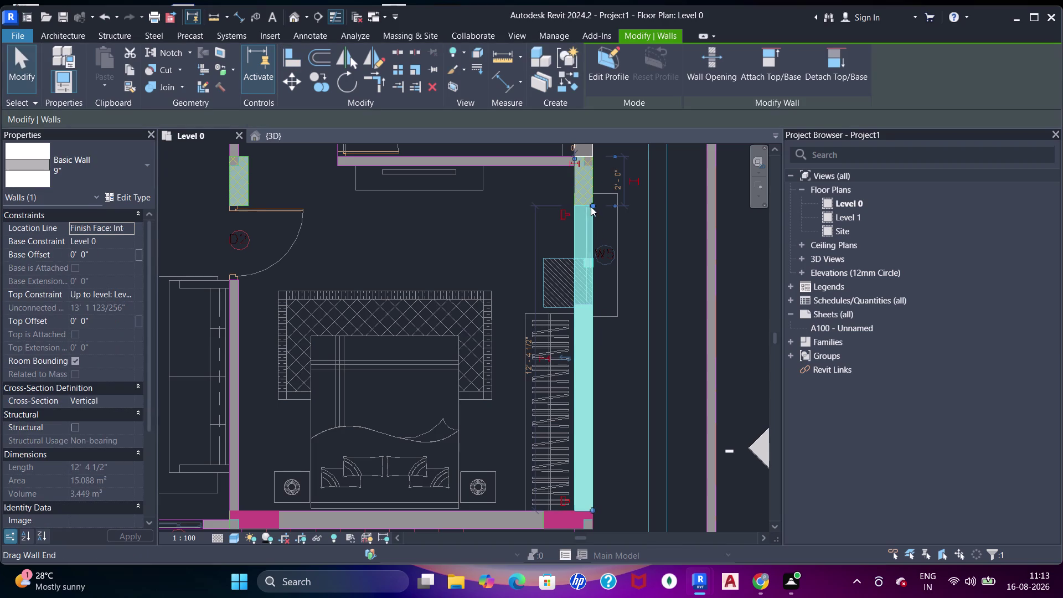
right_click(591, 207)
key(Escape)
Pan down to the staircase area and clear the wall selection.
scroll(down, 3)
middle_drag(572, 283, 597, 245)
middle_drag(558, 314, 579, 286)
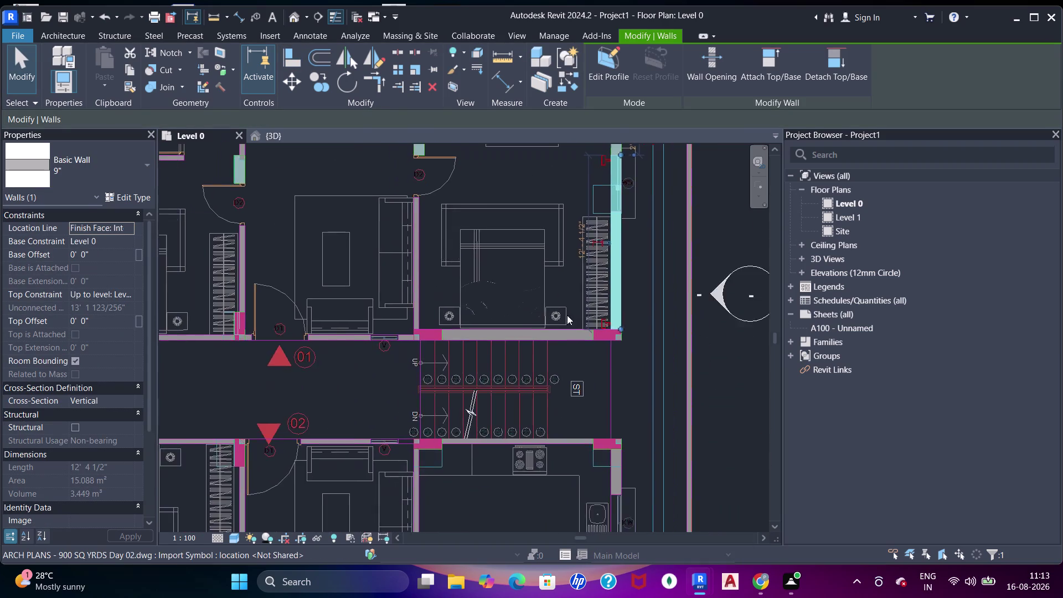
scroll(up, 3)
middle_drag(557, 320, 582, 297)
key(Escape)
middle_drag(518, 334, 553, 324)
scroll(up, 3)
middle_drag(540, 325, 549, 327)
key(Escape)
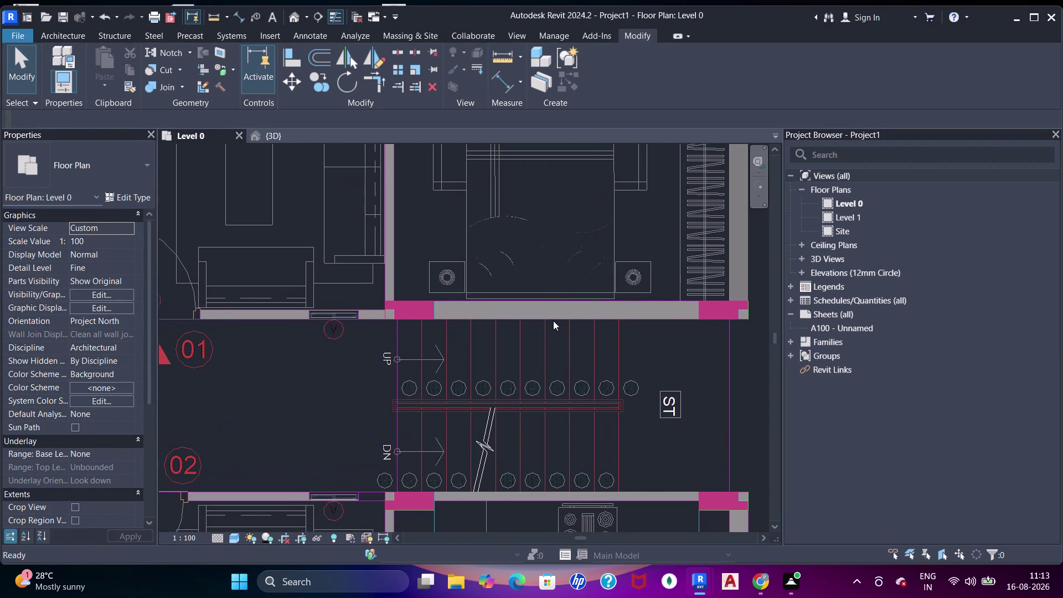
Trace a 9-inch wall along the stair landing edge using Pick Lines.
key(Escape)
key(w)
key(a)
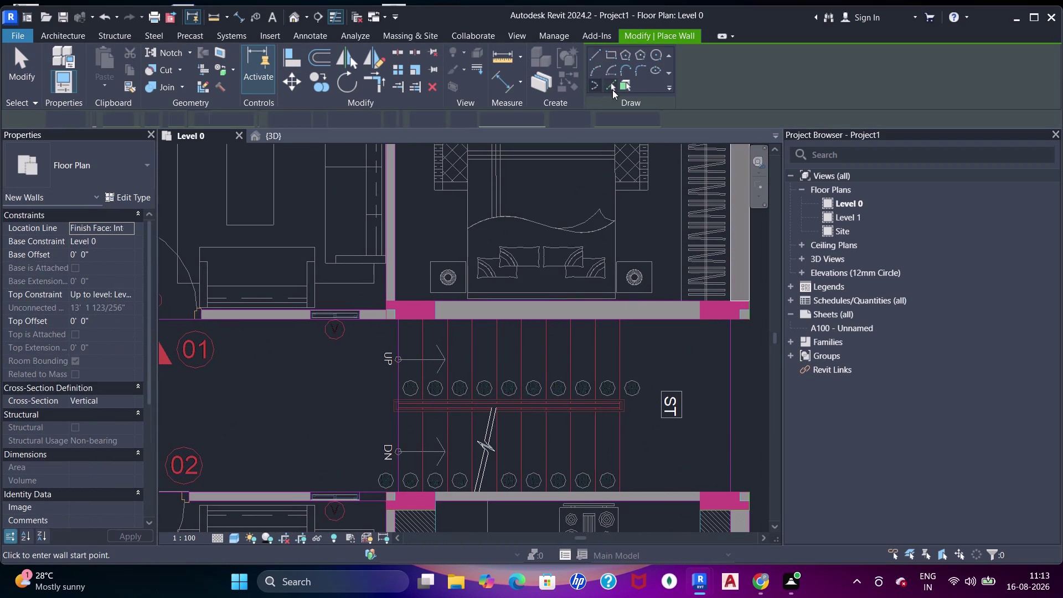
click(613, 86)
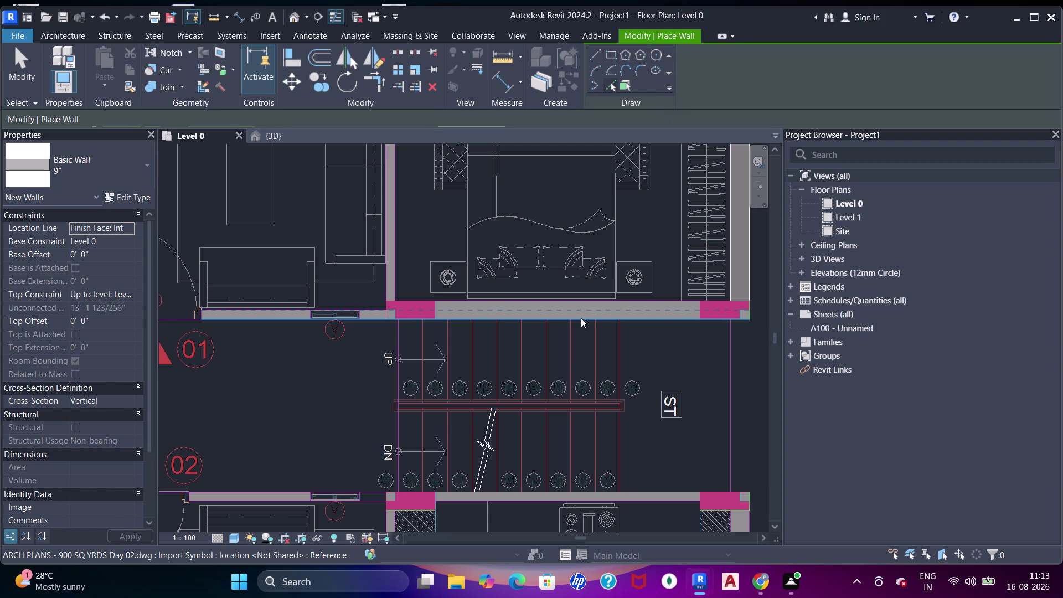
click(633, 303)
key(Escape)
key(Escape)
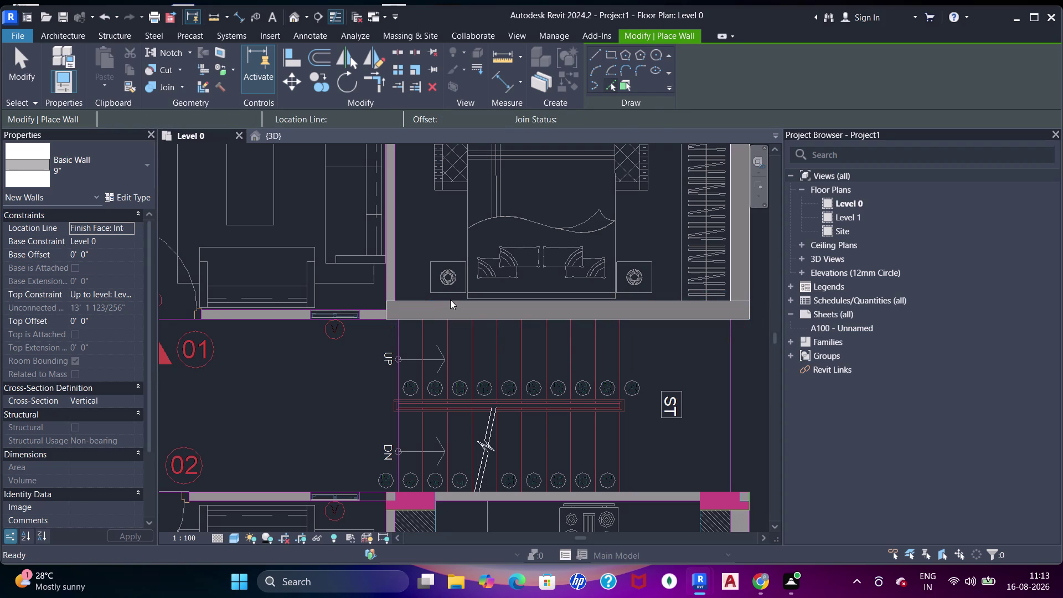
key(Escape)
Drag the new wall's left end back to the left concrete column.
click(447, 299)
scroll(up, 3)
drag(386, 289, 386, 289)
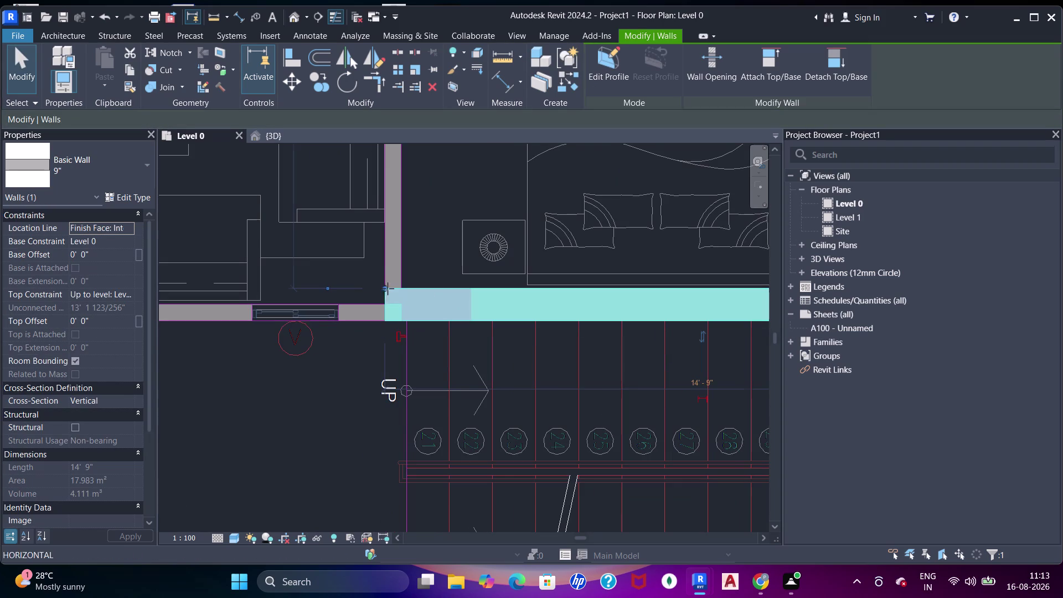
drag(386, 289, 480, 289)
scroll(up, 3)
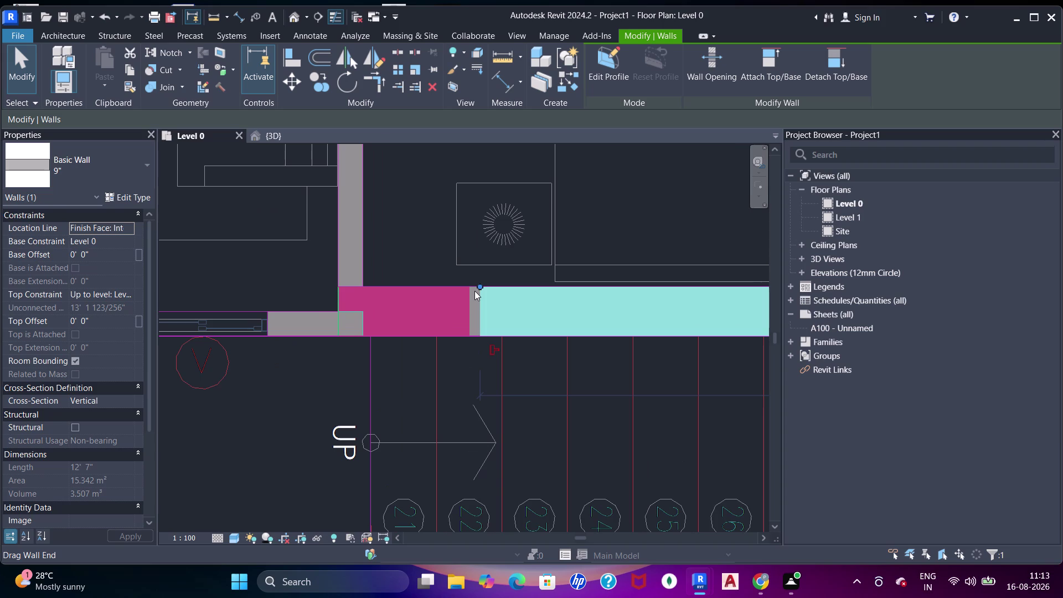
key(t)
key(t)
key(t)
click(469, 306)
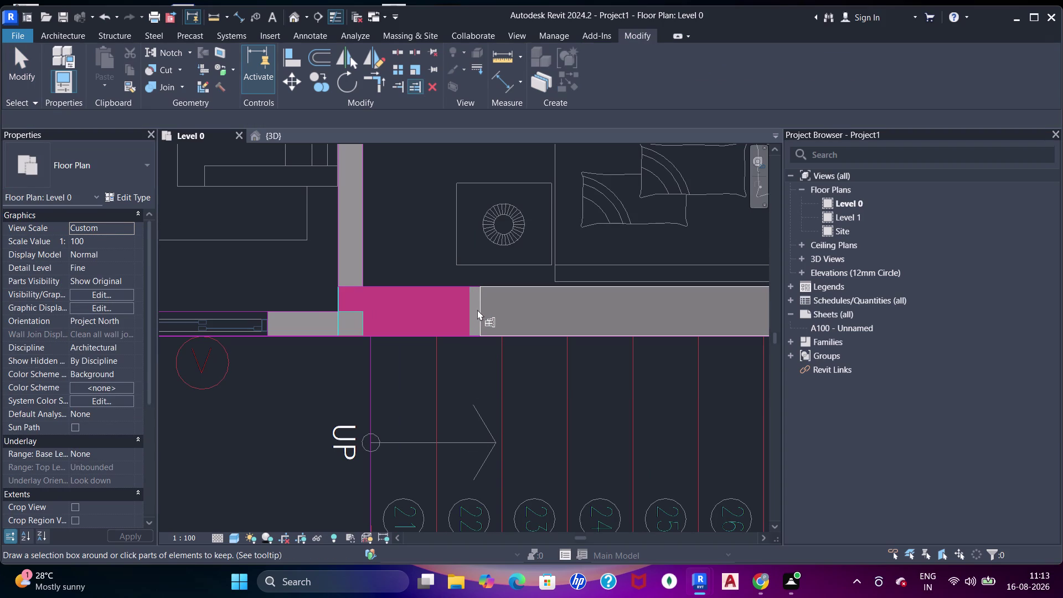
text(WF)
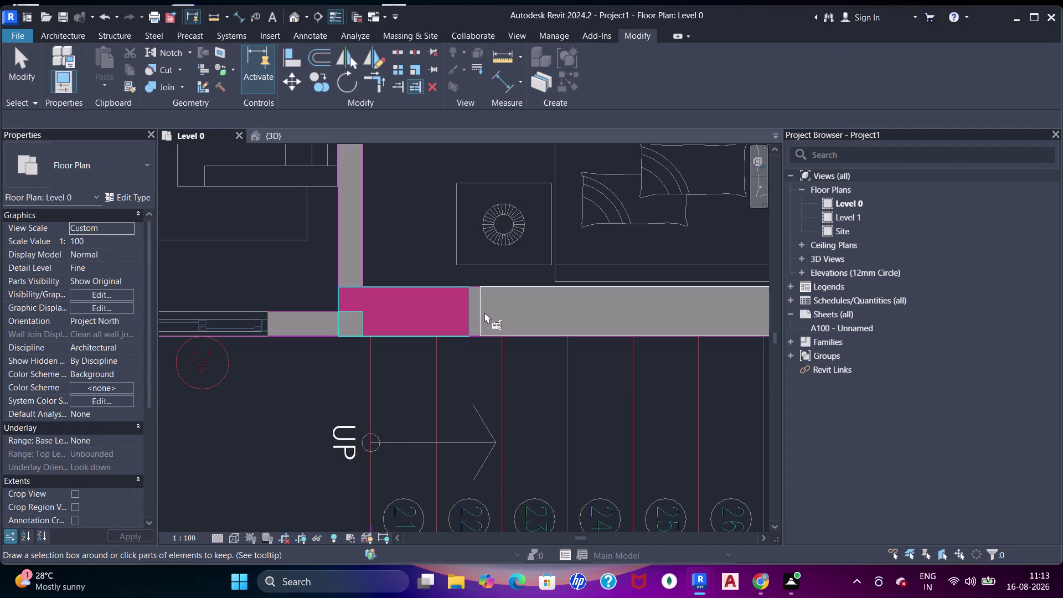
Align the wall's left end to the left column face with Align (AL).
key(Escape)
key(Escape)
key(a)
key(a)
key(a)
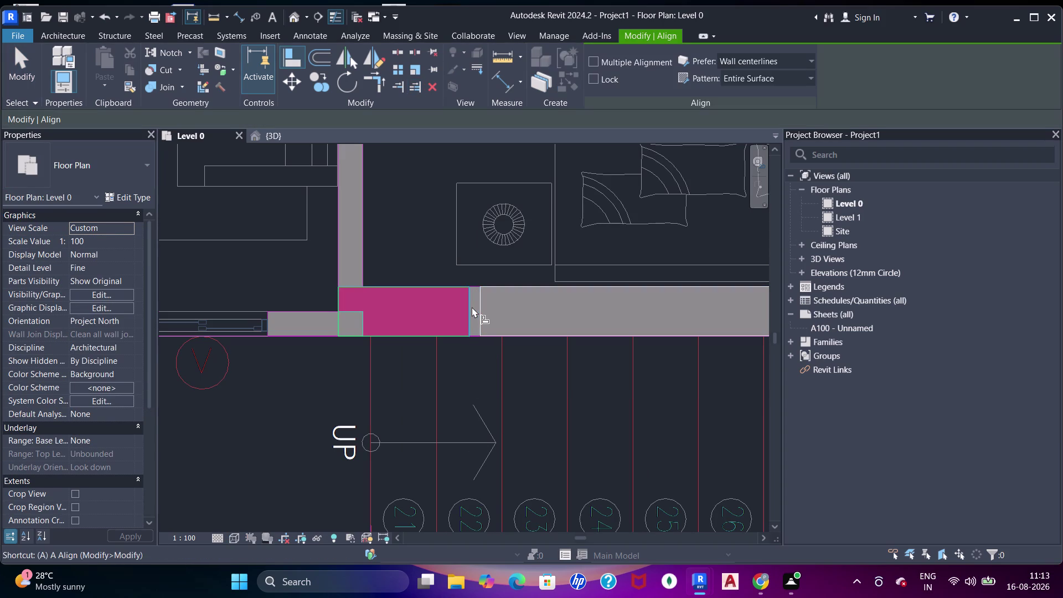
click(472, 307)
click(482, 310)
key(Escape)
key(s)
key(d)
Drag the wall's right end to the right concrete column.
scroll(down, 3)
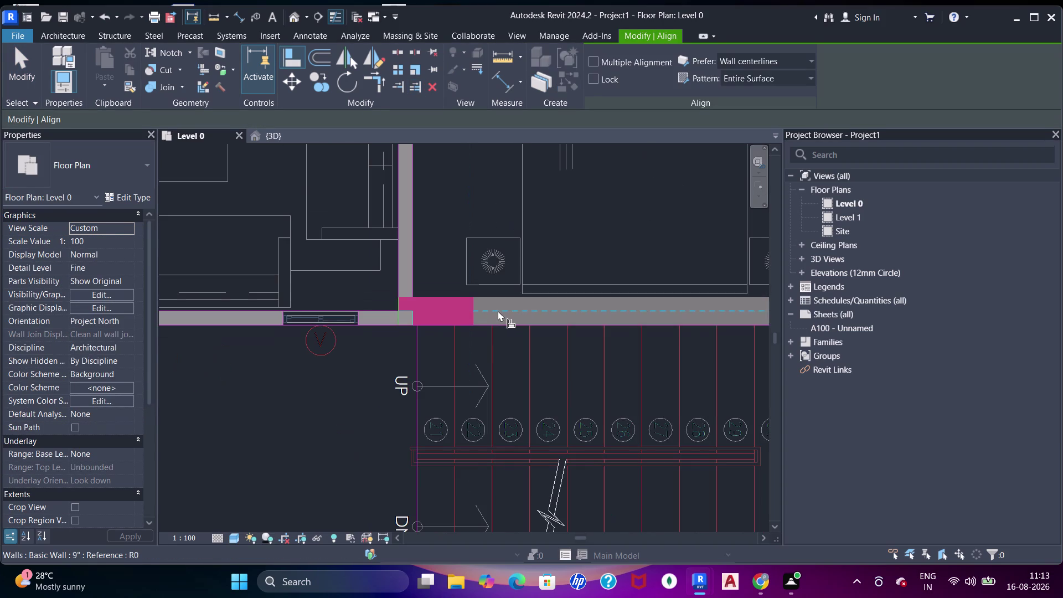
text(SD)
scroll(down, 3)
middle_drag(541, 309, 458, 312)
key(Escape)
key(Escape)
scroll(up, 3)
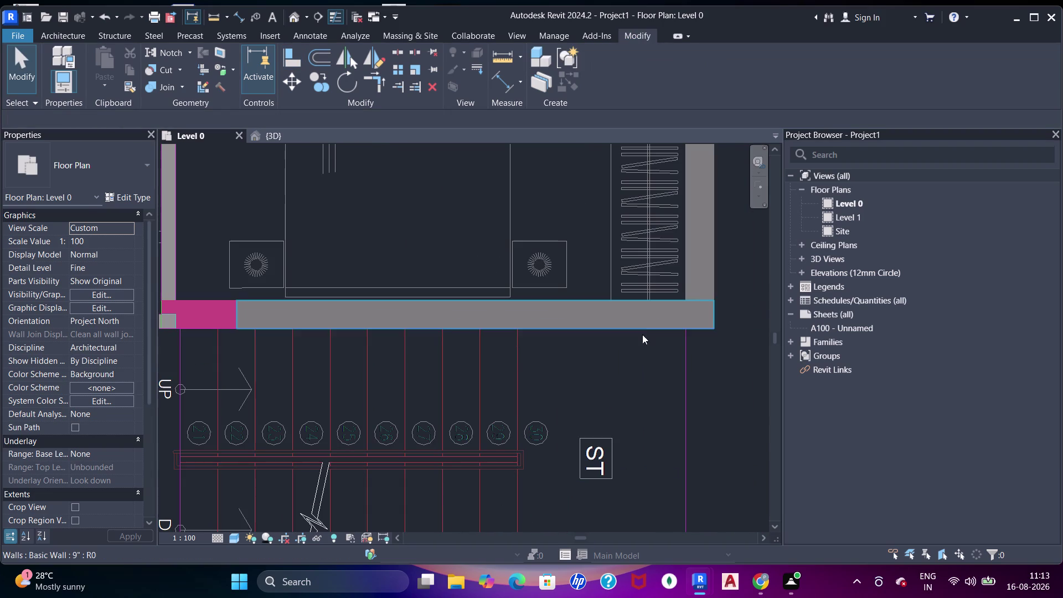
key(Escape)
drag(628, 307, 639, 303)
right_click(711, 300)
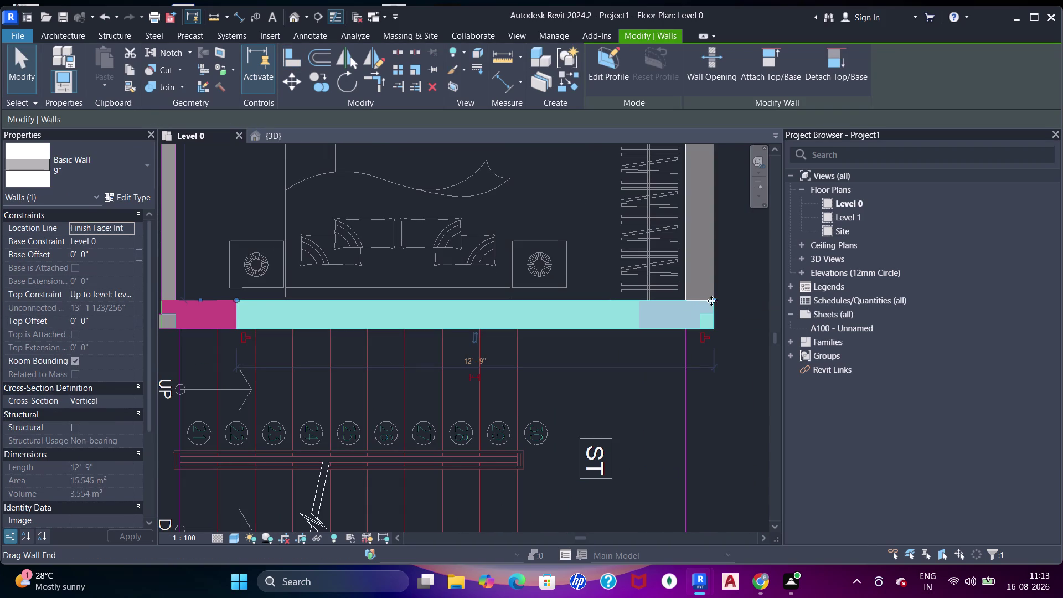
key(Escape)
drag(713, 300, 670, 307)
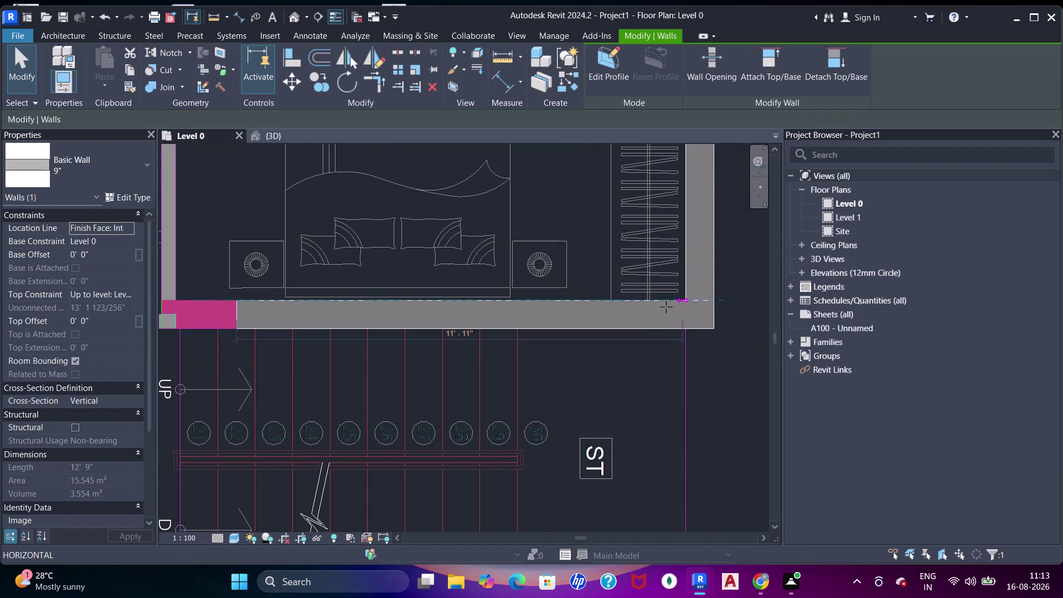
drag(670, 307, 632, 304)
Align the wall's right end to the right column edge.
scroll(up, 3)
key(Escape)
key(Escape)
key(a)
key(a)
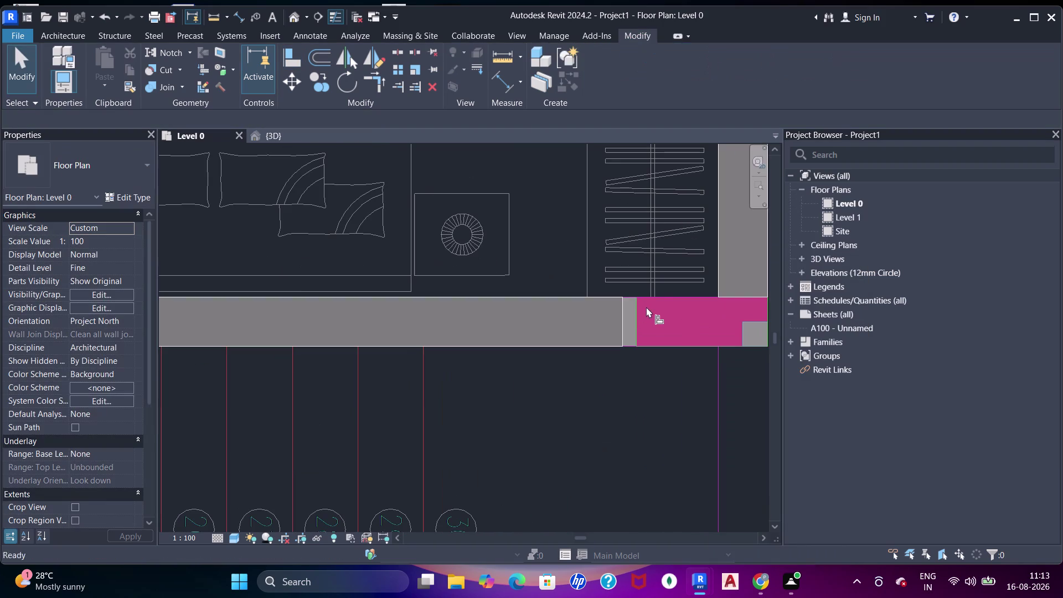
key(a)
key(a)
click(638, 320)
click(625, 324)
scroll(down, 3)
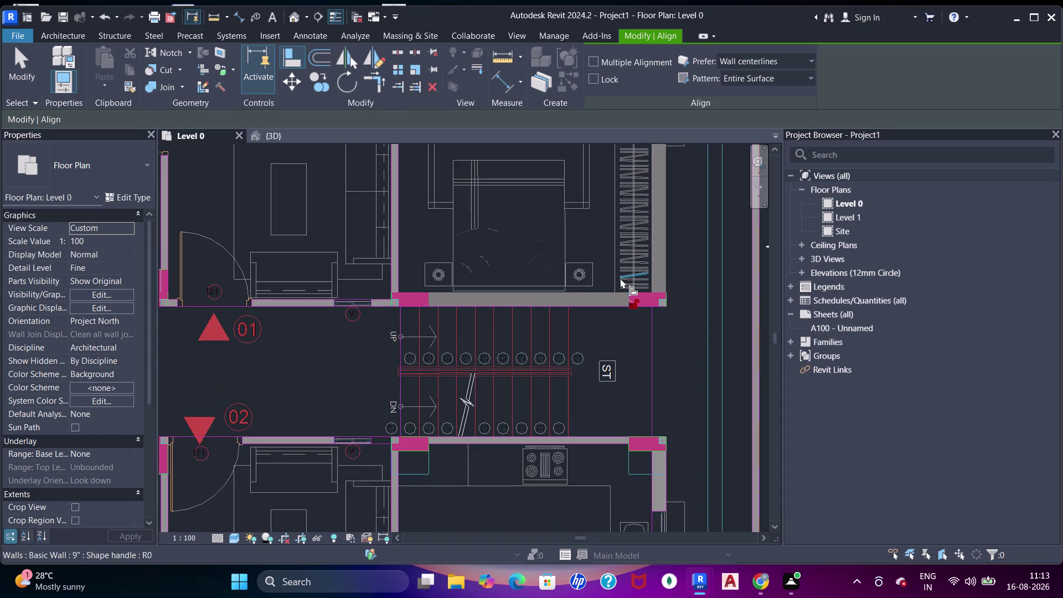
middle_drag(617, 287, 599, 311)
key(Escape)
key(Escape)
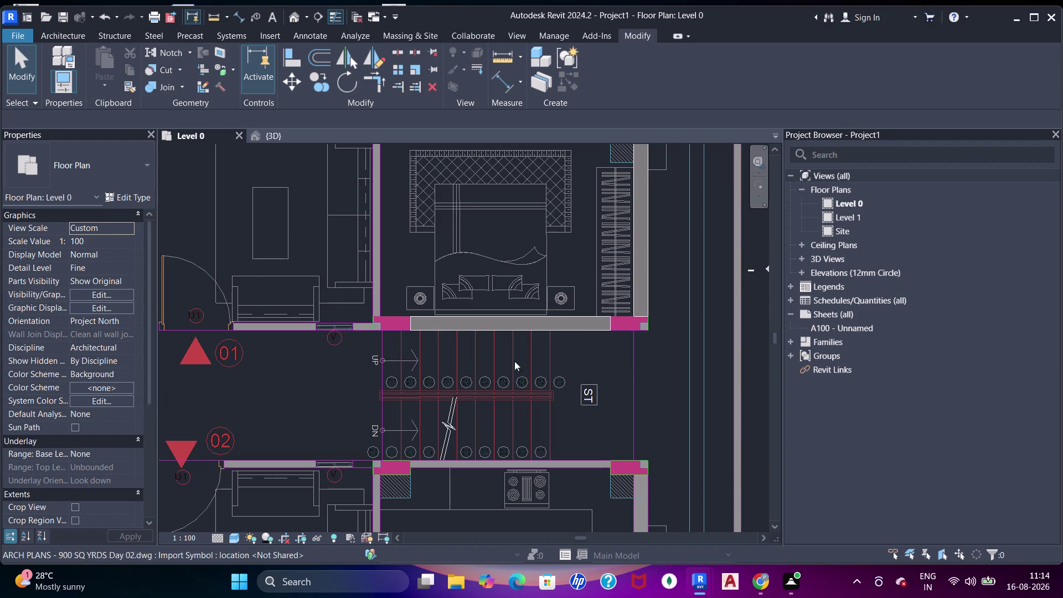
middle_drag(683, 328, 667, 232)
middle_drag(544, 249, 547, 306)
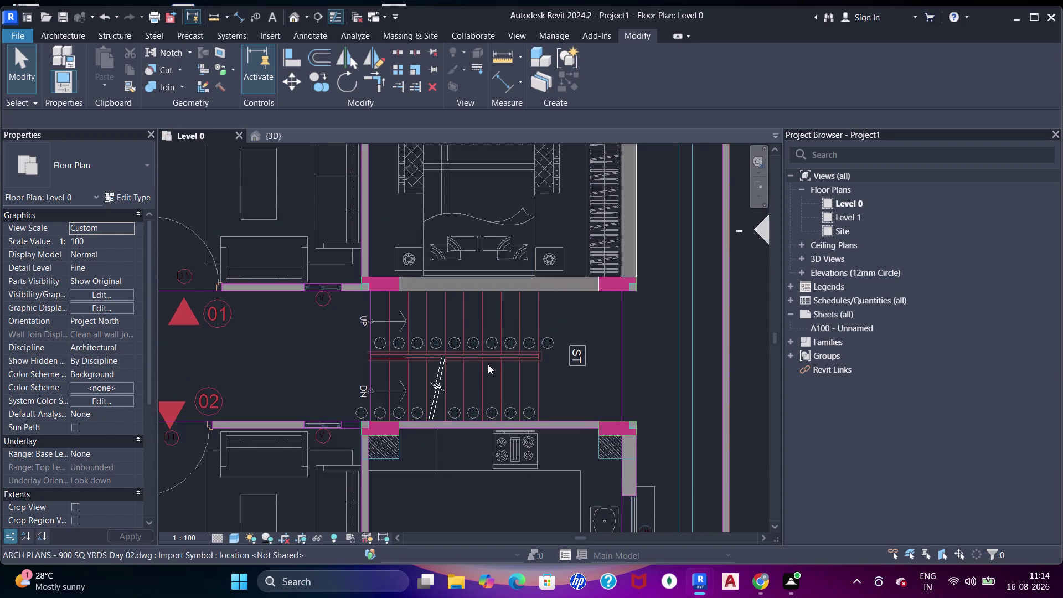
middle_drag(488, 365, 537, 252)
middle_drag(625, 331, 576, 488)
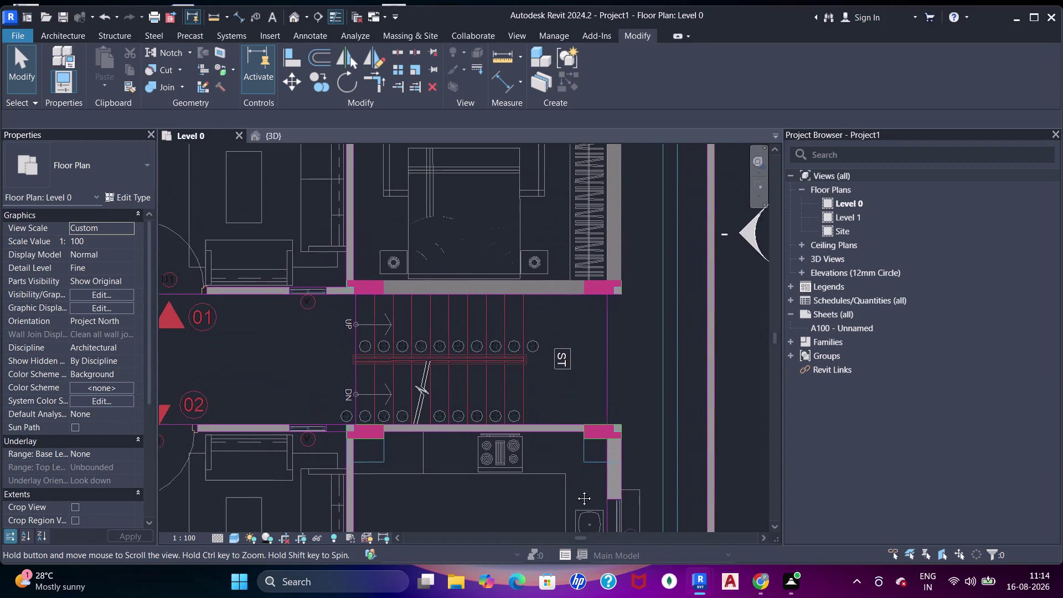
middle_drag(575, 488, 625, 311)
scroll(down, 3)
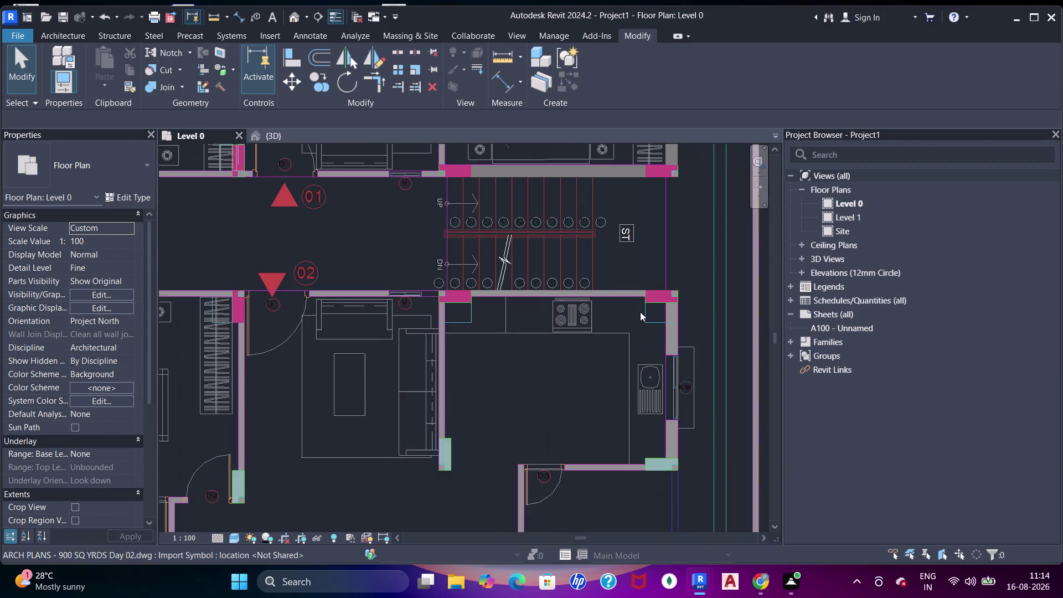
middle_drag(640, 312, 602, 257)
scroll(up, 3)
Trace a wall along the kitchen's right edge using the Wall tool's Pick Lines.
middle_drag(661, 274, 617, 204)
key(Escape)
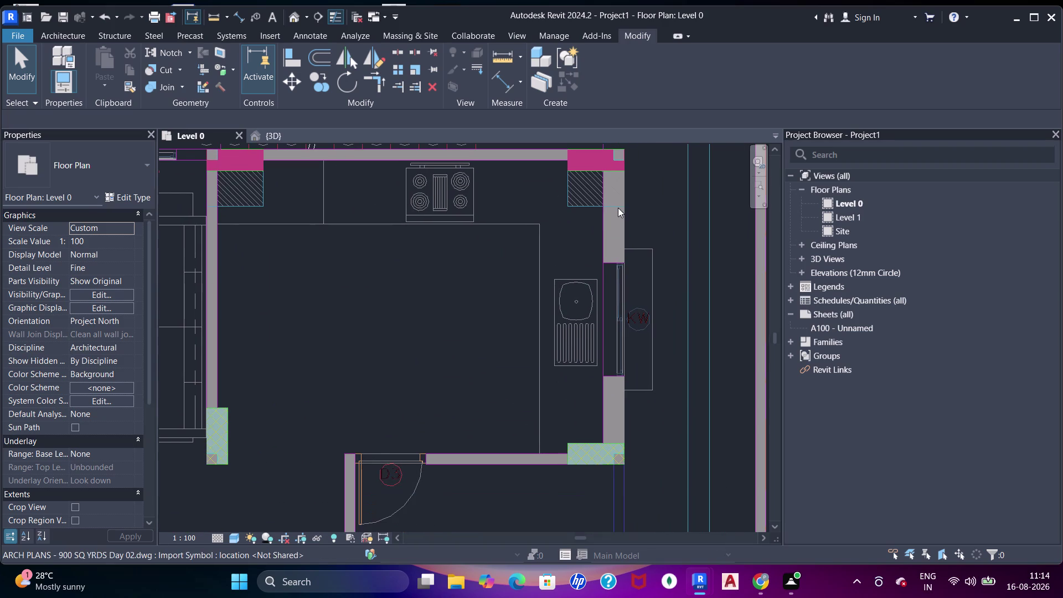
key(Escape)
key(Escape)
key(Escape)
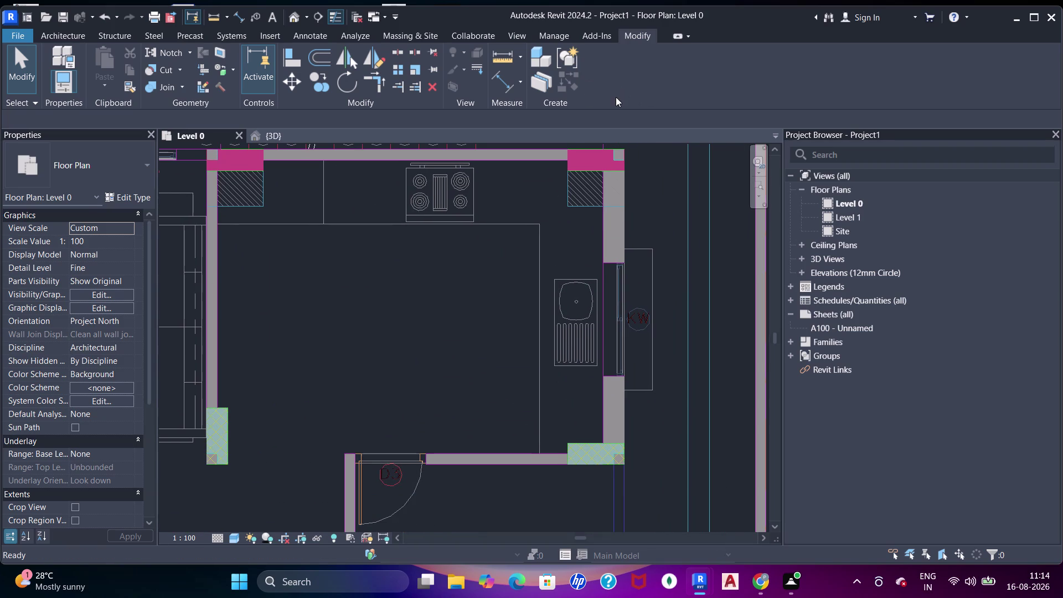
key(w)
key(a)
key(Escape)
key(Escape)
text(WA)
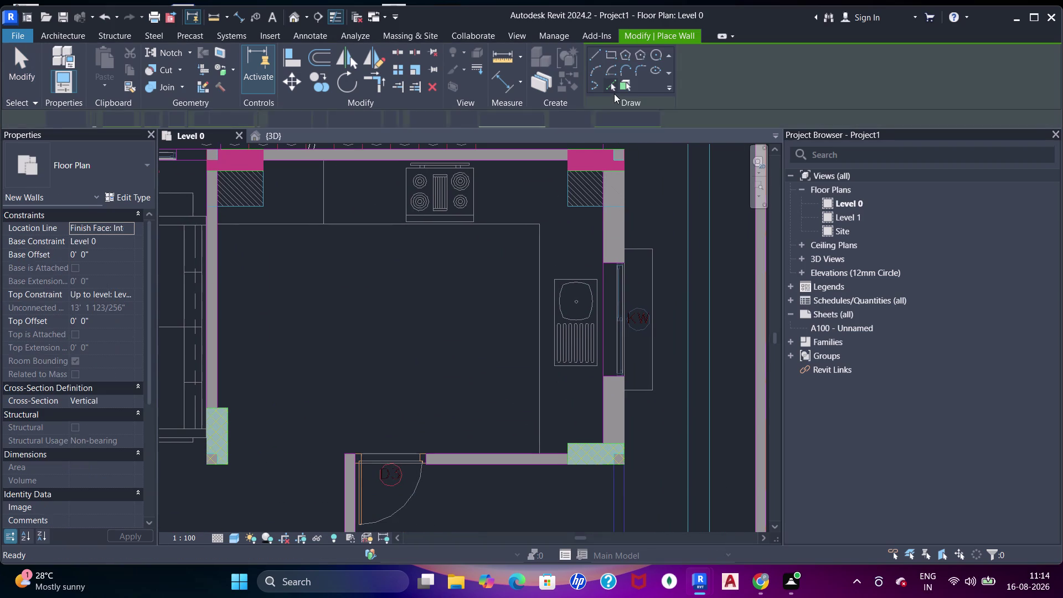
click(612, 84)
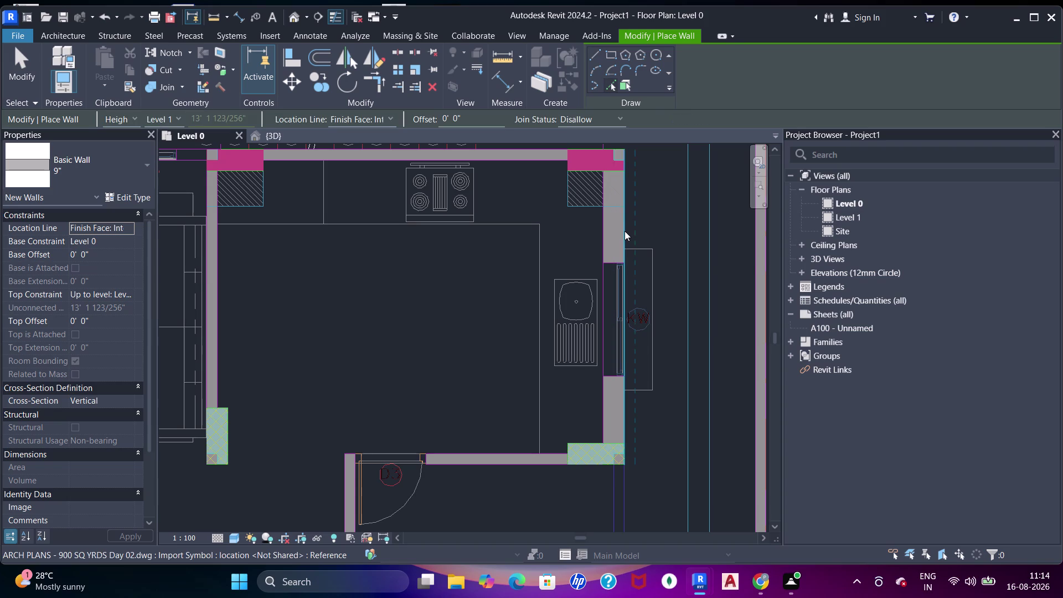
scroll(up, 3)
middle_drag(625, 235, 622, 290)
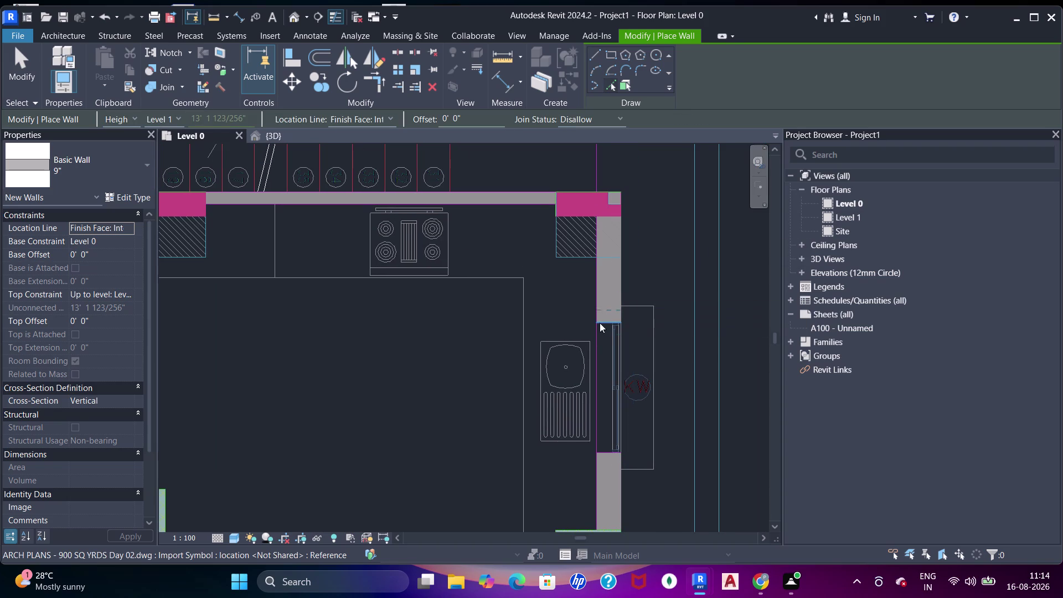
click(597, 340)
Undo the toilet's right-edge wall and retrace it on the outer plan line.
scroll(down, 3)
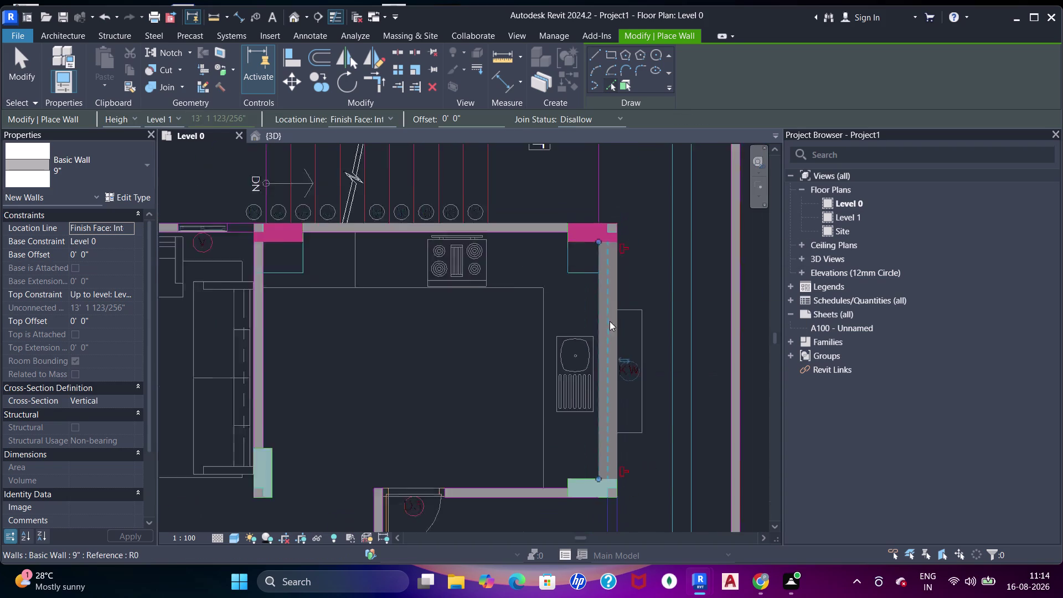
middle_drag(609, 322, 604, 250)
scroll(up, 3)
scroll(down, 3)
middle_drag(595, 373, 625, 277)
scroll(down, 3)
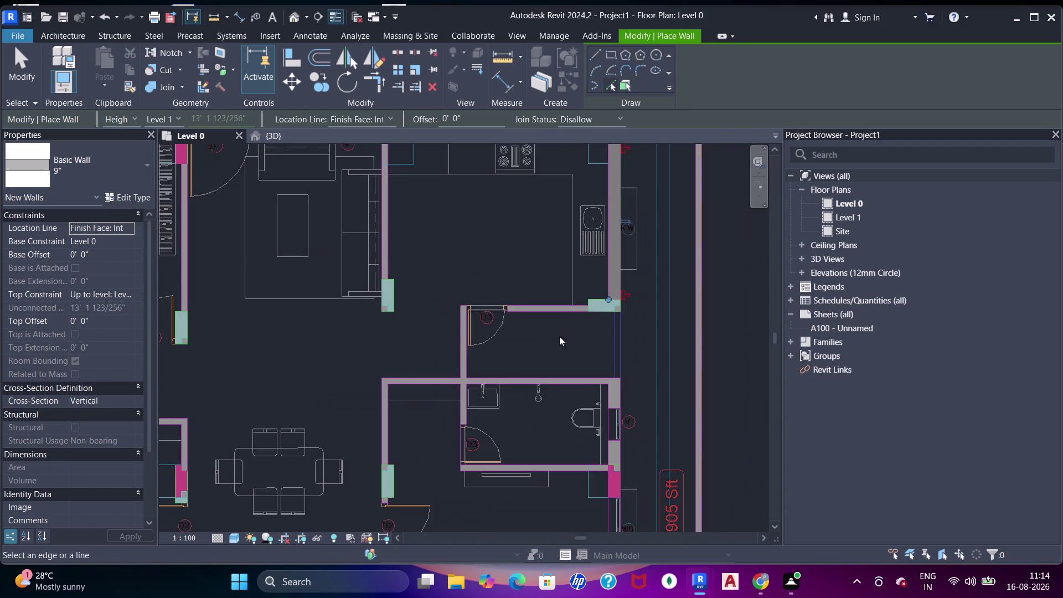
middle_drag(559, 337, 541, 225)
scroll(up, 3)
click(601, 293)
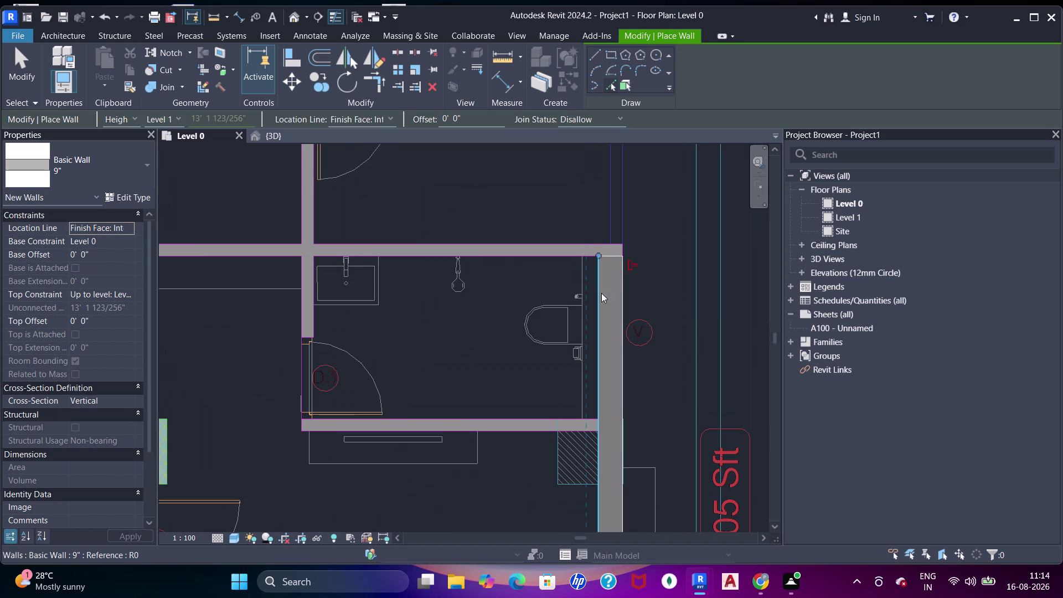
key(ctrl+z)
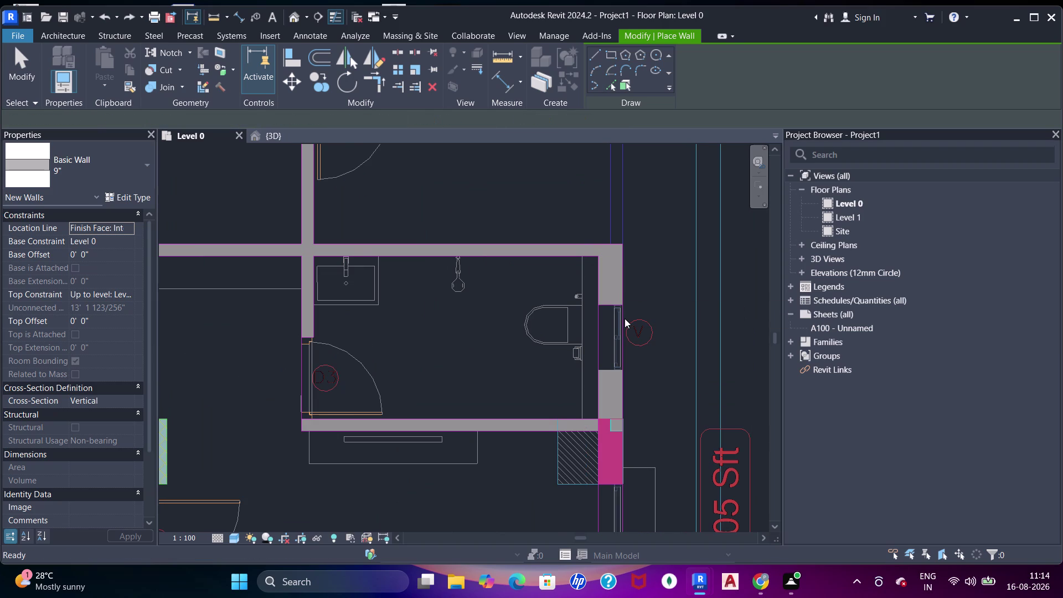
middle_drag(623, 320, 618, 309)
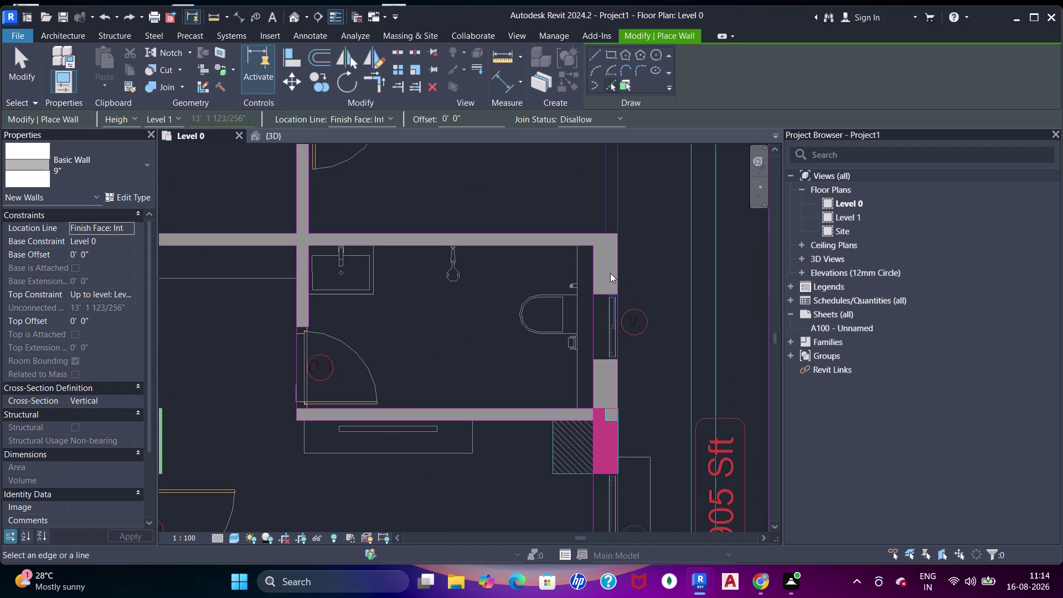
click(596, 323)
middle_drag(607, 321, 608, 320)
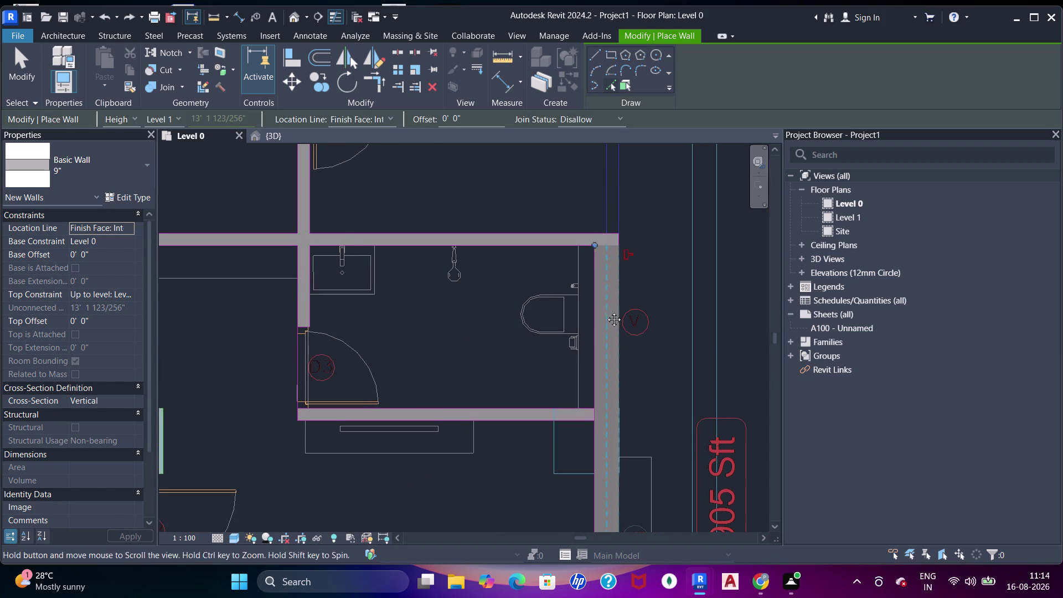
middle_drag(608, 320, 605, 303)
key(Escape)
key(Escape)
key(Escape)
Drag the long right outer wall's end onto the column face.
click(614, 288)
scroll(down, 3)
middle_drag(621, 356, 640, 236)
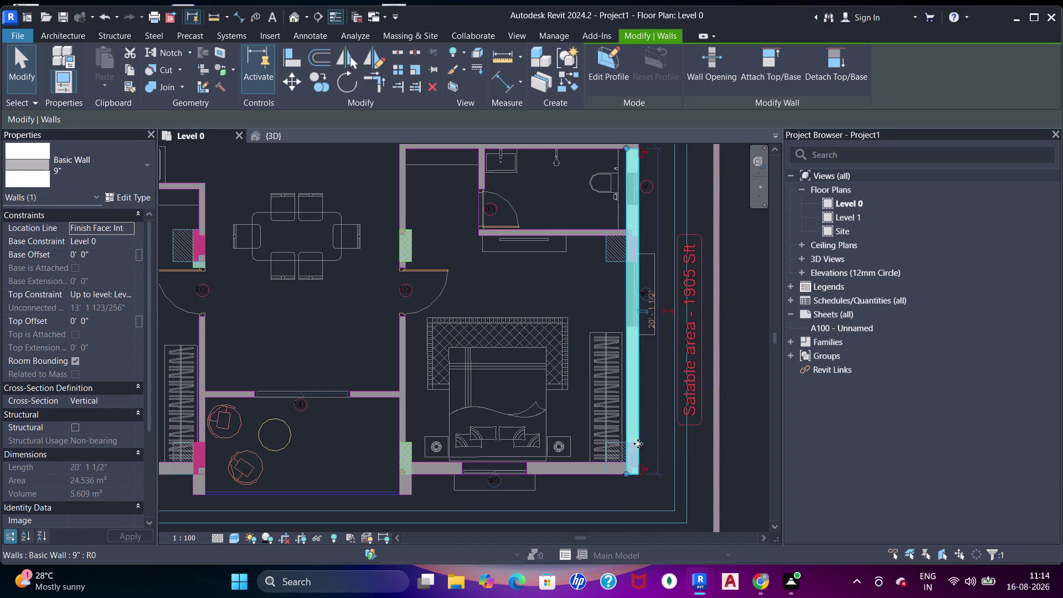
drag(627, 474, 608, 252)
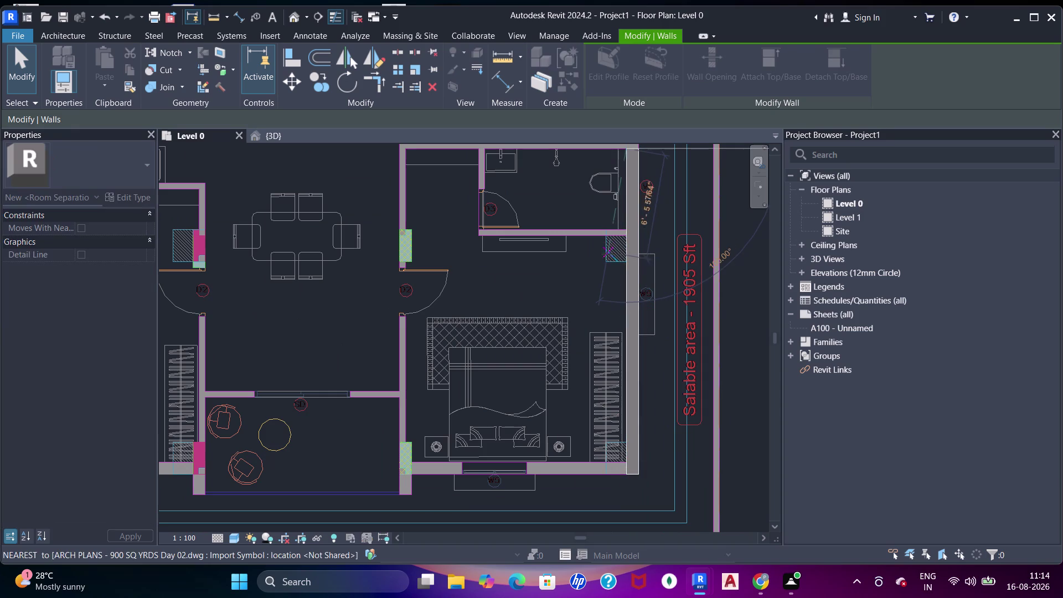
drag(608, 252, 630, 229)
scroll(up, 3)
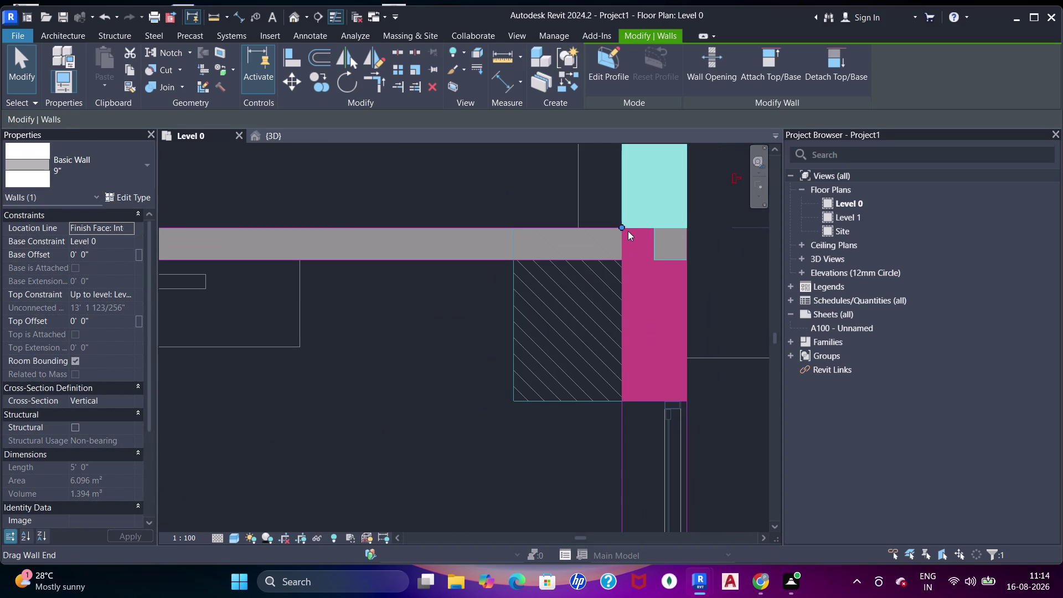
drag(622, 227, 621, 204)
middle_drag(627, 227, 627, 245)
key(Escape)
scroll(up, 3)
key(Escape)
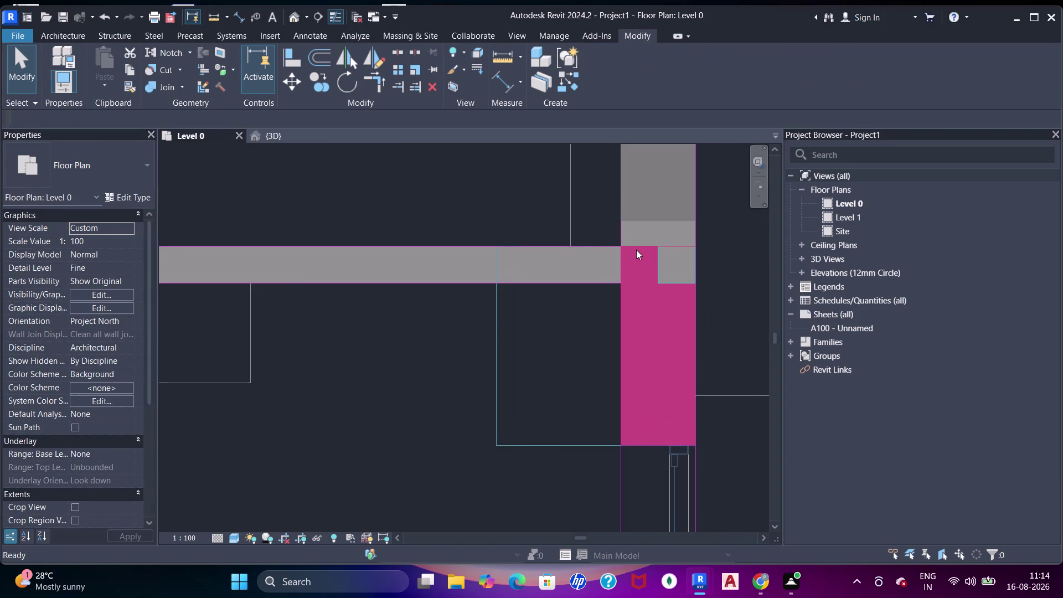
Align the right wall's face to the column edge with Align (AL).
key(a)
key(a)
key(a)
click(632, 246)
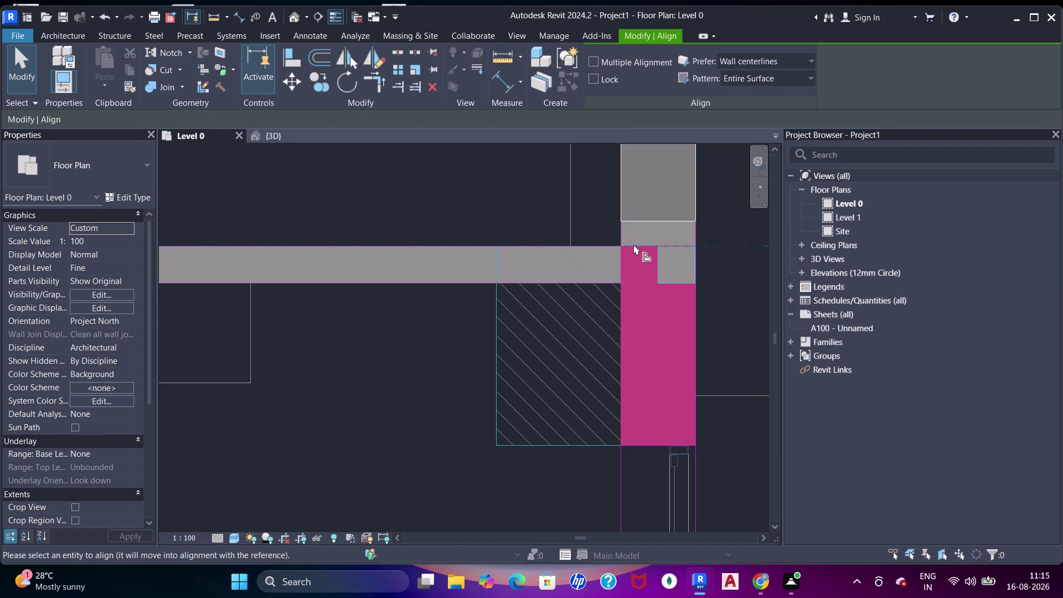
key(a)
click(636, 221)
scroll(down, 3)
key(a)
middle_drag(629, 226, 634, 333)
key(a)
scroll(down, 3)
key(Escape)
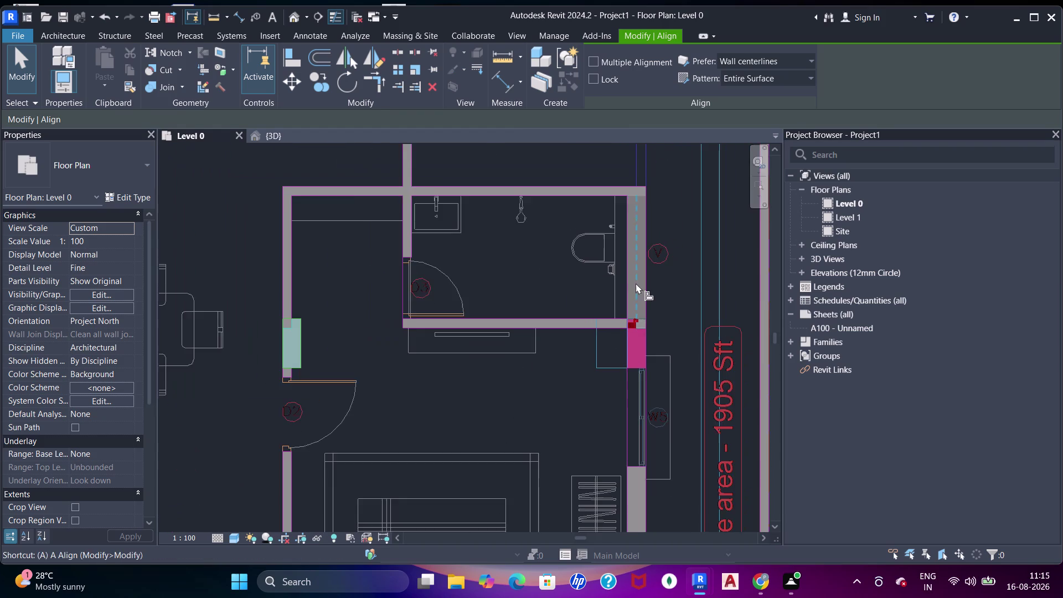
middle_drag(636, 290, 656, 242)
key(Escape)
middle_drag(679, 225, 672, 311)
key(Escape)
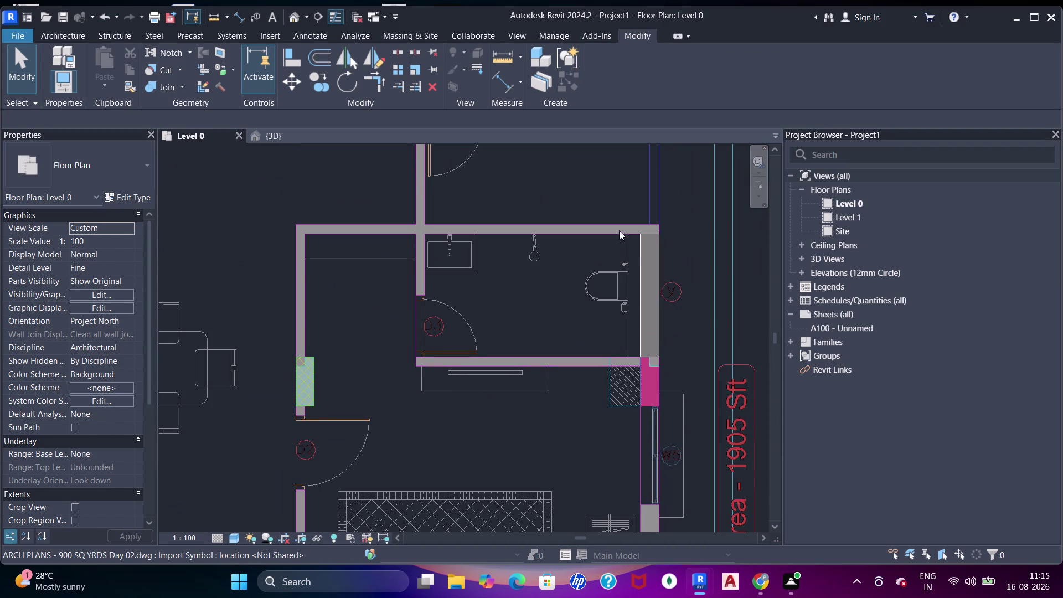
Trace a 9-inch wall along the bedroom's right plan line with Pick Lines.
middle_drag(649, 388, 619, 236)
middle_drag(634, 357, 627, 280)
scroll(up, 3)
scroll(down, 3)
middle_drag(627, 273, 629, 278)
key(w)
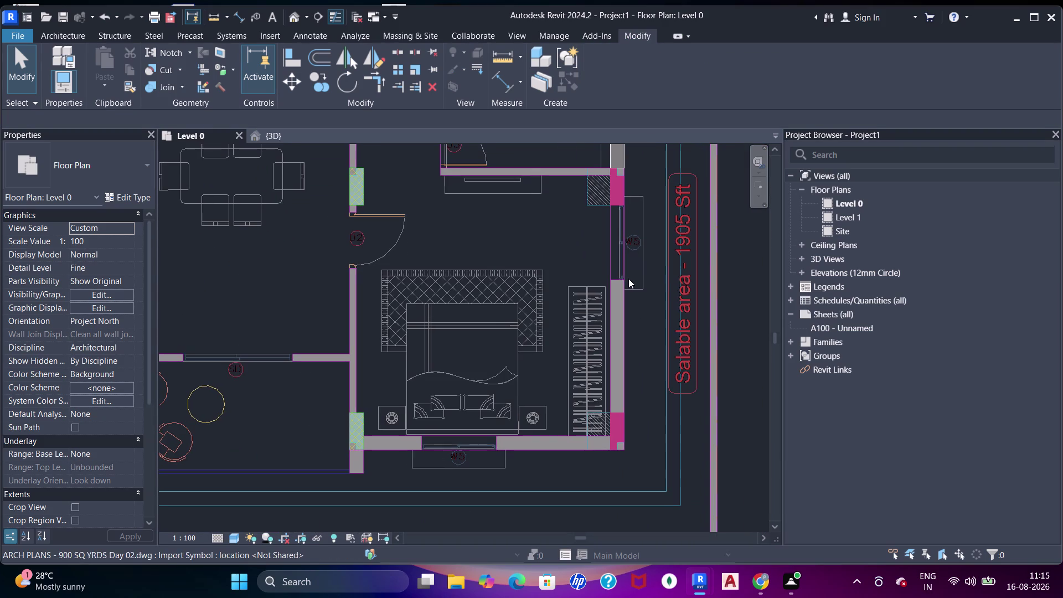
key(a)
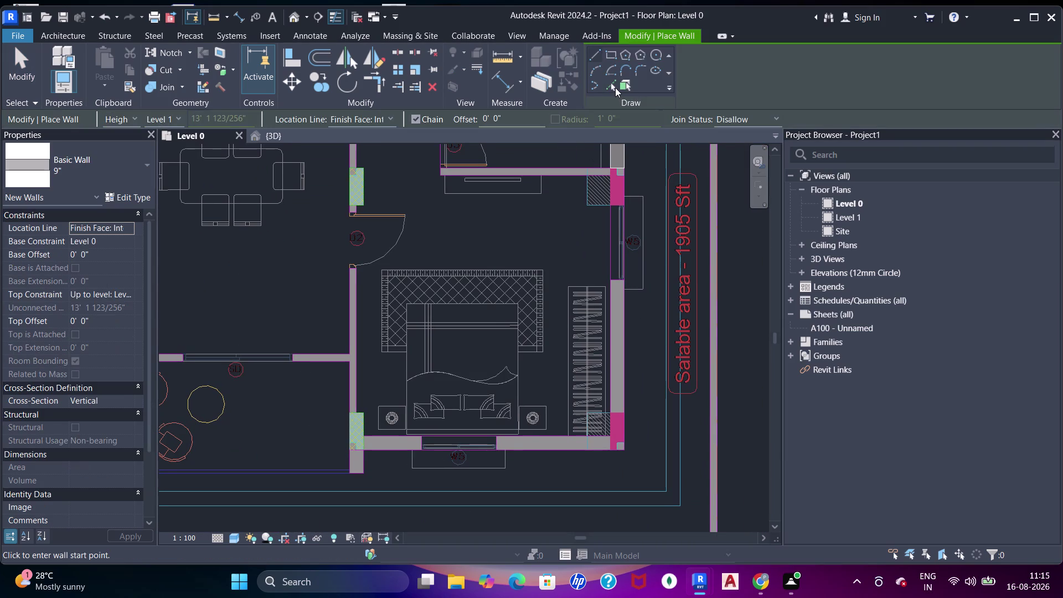
click(615, 87)
scroll(up, 3)
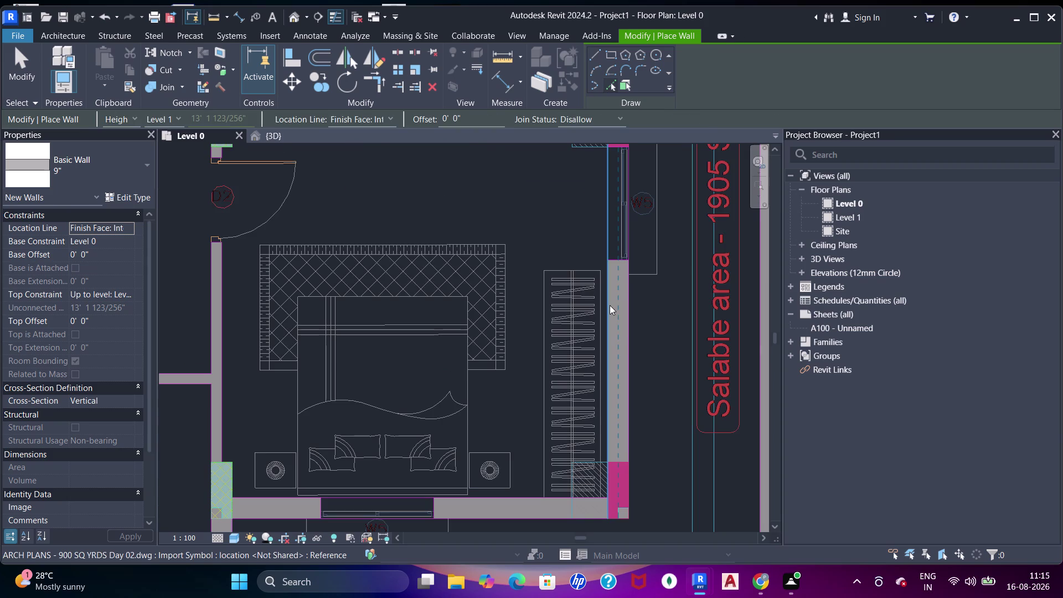
click(610, 305)
scroll(down, 3)
middle_drag(634, 256, 641, 315)
key(Escape)
key(Escape)
key(Escape)
Drag the new bedroom wall's top end up to the column.
click(627, 273)
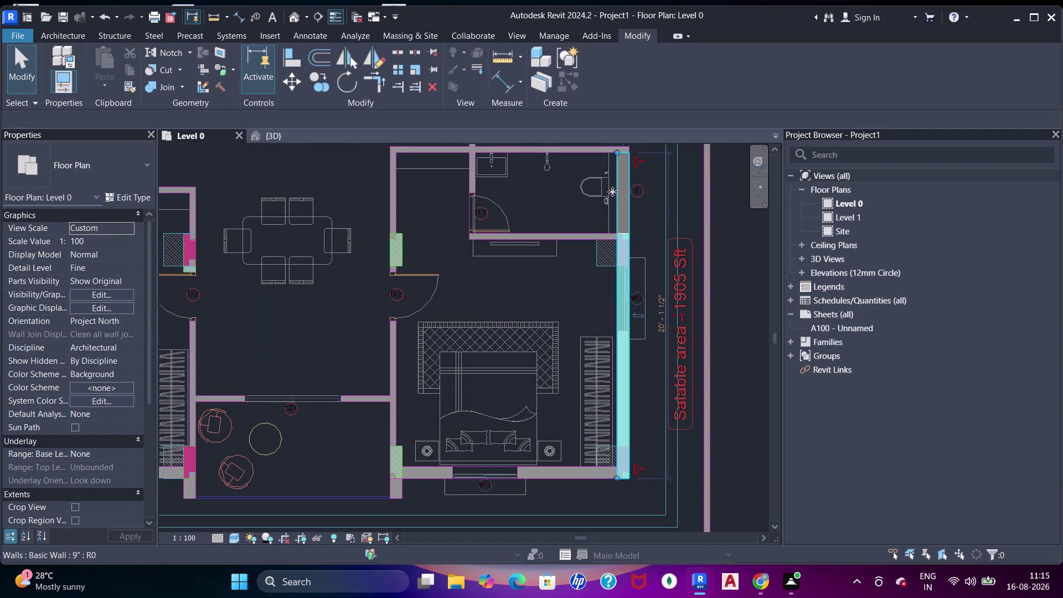
drag(617, 155, 616, 308)
scroll(up, 3)
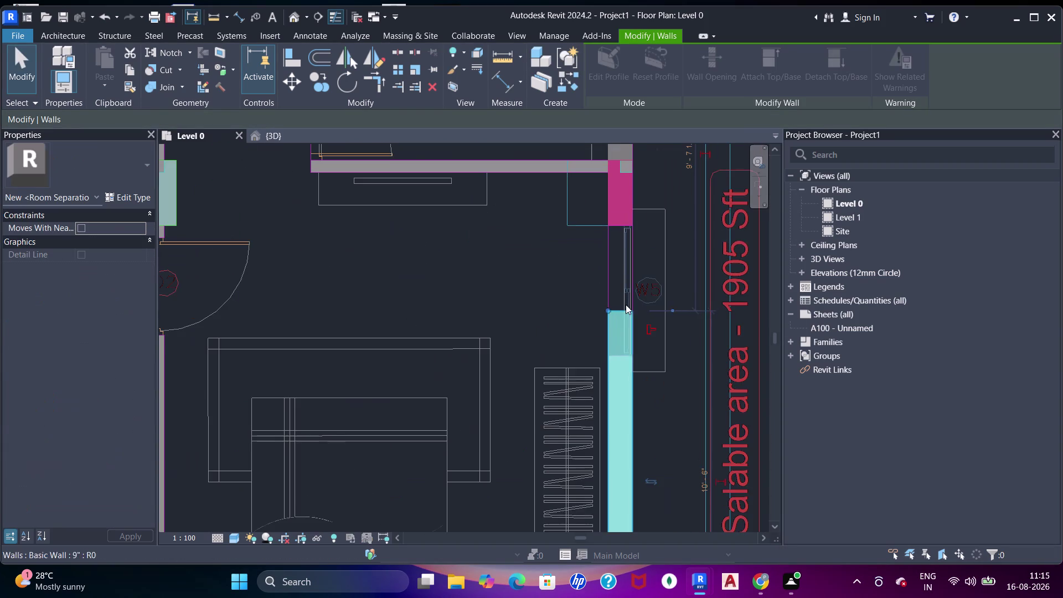
middle_drag(622, 304, 622, 319)
Align the bedroom wall's top end to the column's bottom edge.
key(Escape)
key(Escape)
key(a)
key(a)
key(a)
click(612, 240)
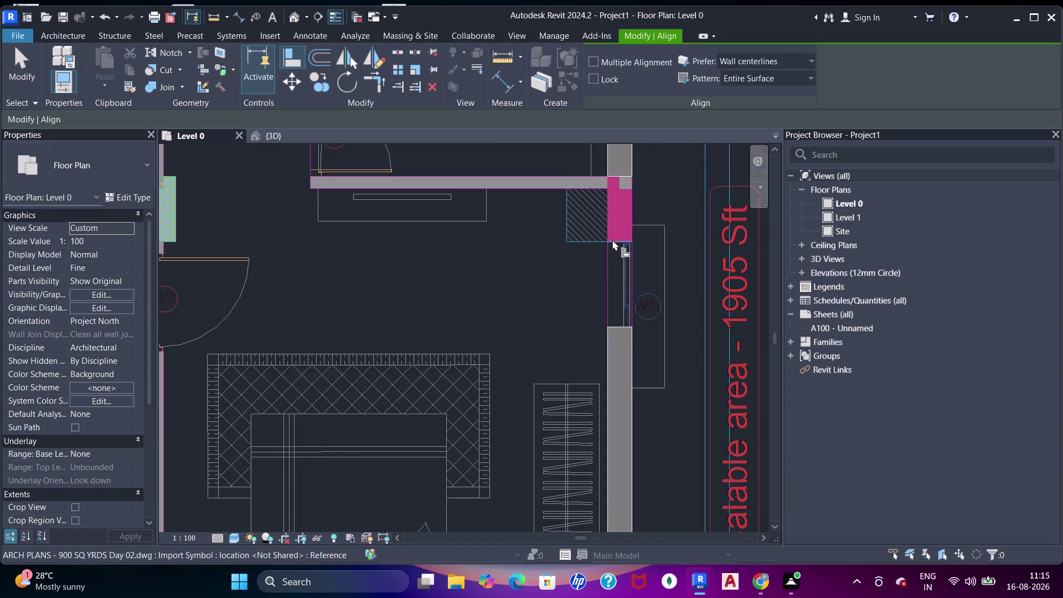
click(617, 321)
scroll(down, 3)
middle_drag(620, 346, 622, 310)
key(Escape)
key(Escape)
scroll(down, 3)
middle_drag(592, 387, 634, 319)
scroll(up, 3)
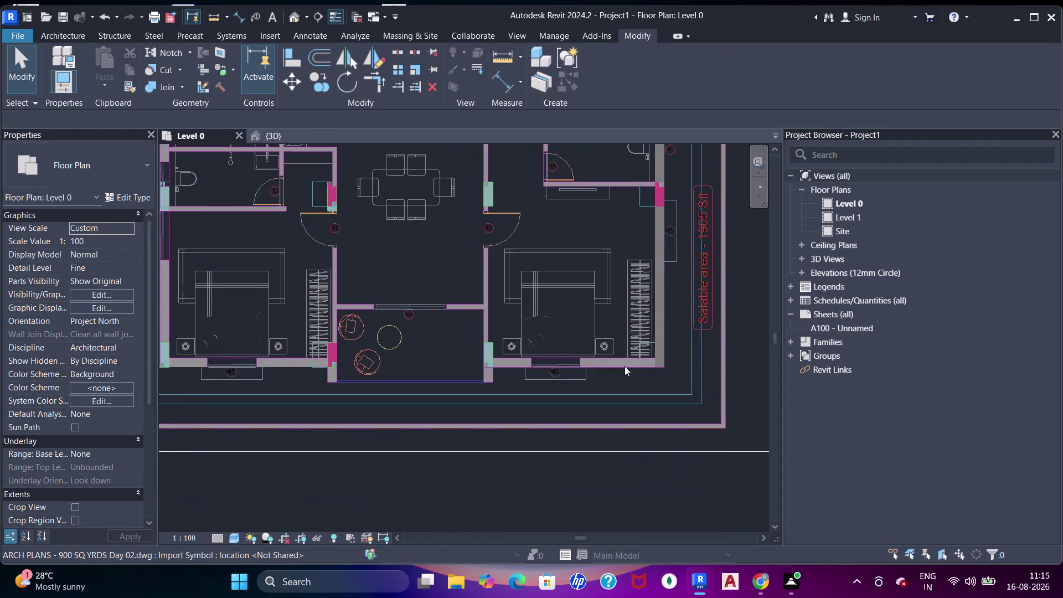
Trace a 9-inch wall along the bedroom's bottom DWG line using Pick Lines.
scroll(up, 3)
middle_drag(602, 373, 656, 360)
key(Escape)
key(w)
key(a)
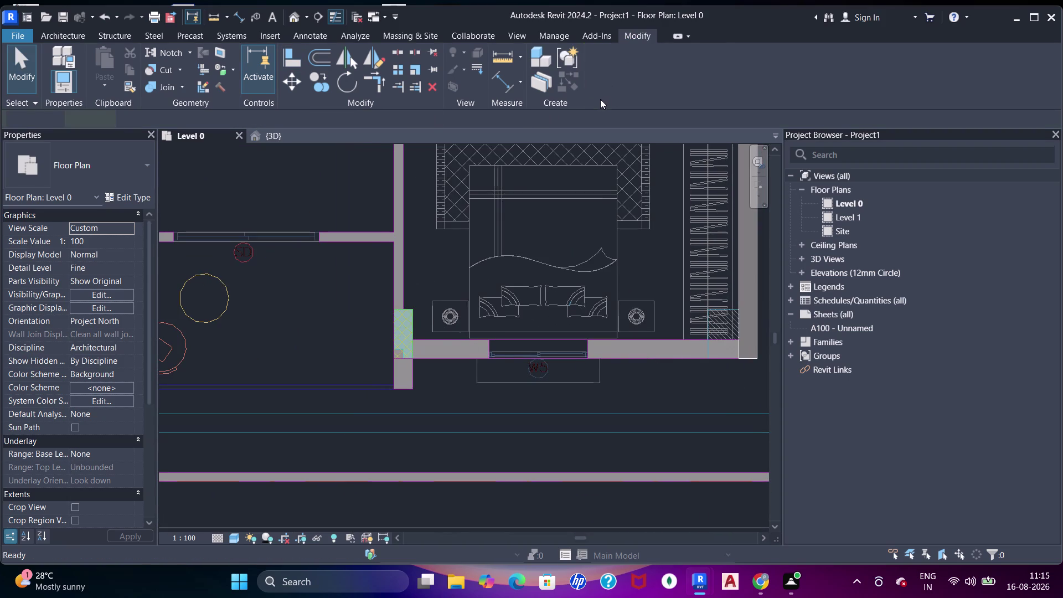
click(610, 84)
middle_drag(573, 326, 555, 324)
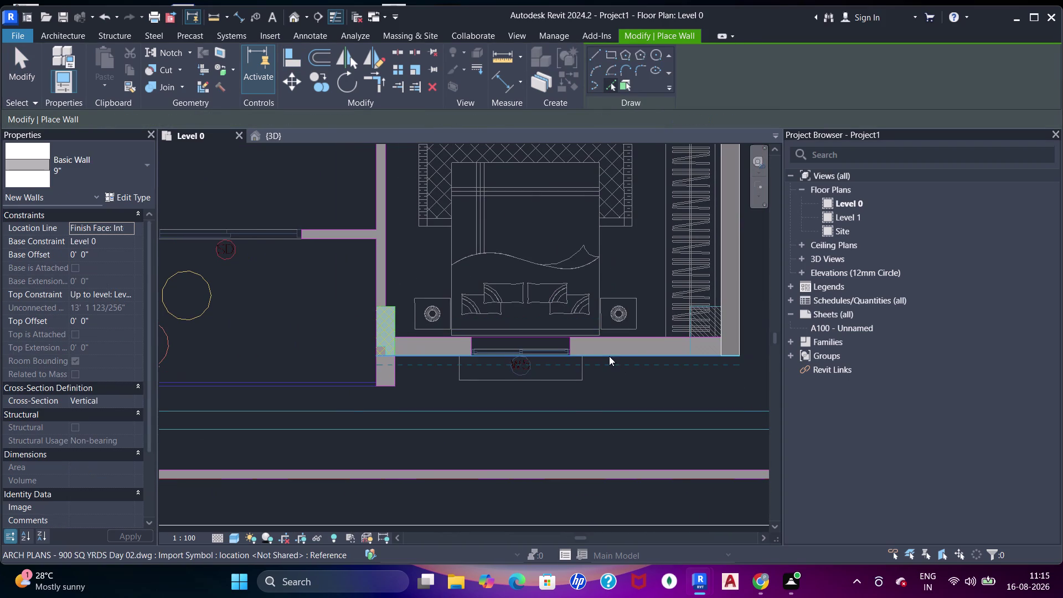
click(604, 342)
key(Escape)
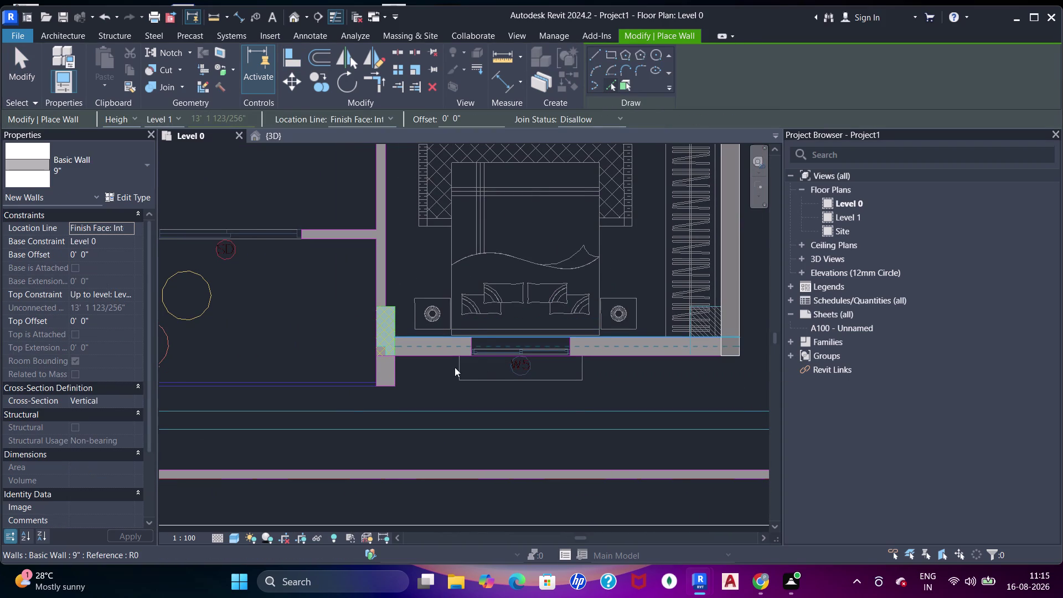
key(Escape)
key(Escape)
scroll(up, 3)
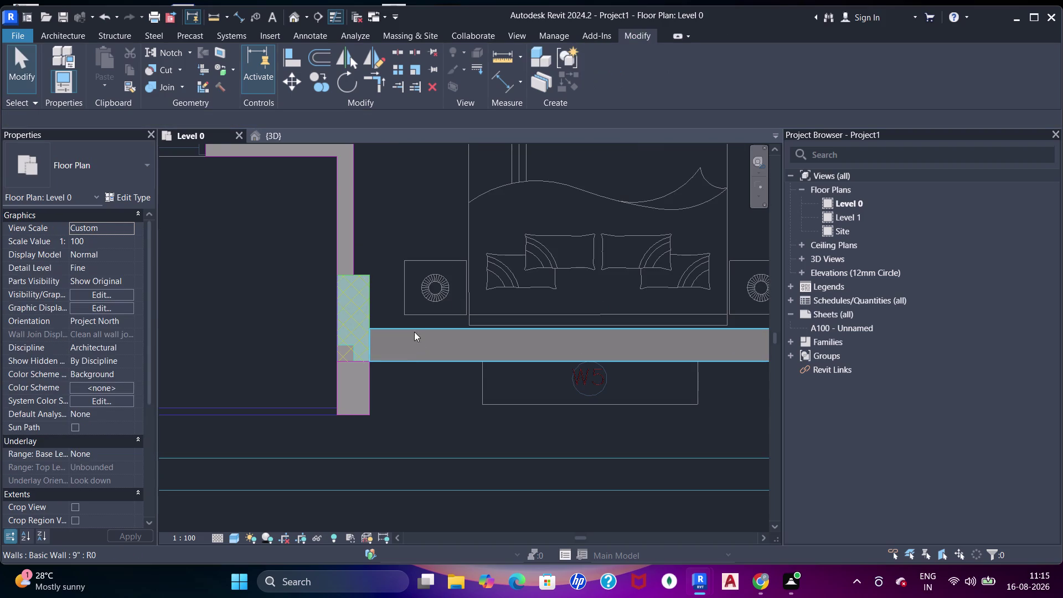
Drag the new bottom wall's right end back toward the right-hand corner.
click(413, 331)
scroll(down, 3)
middle_drag(558, 331, 352, 334)
scroll(up, 3)
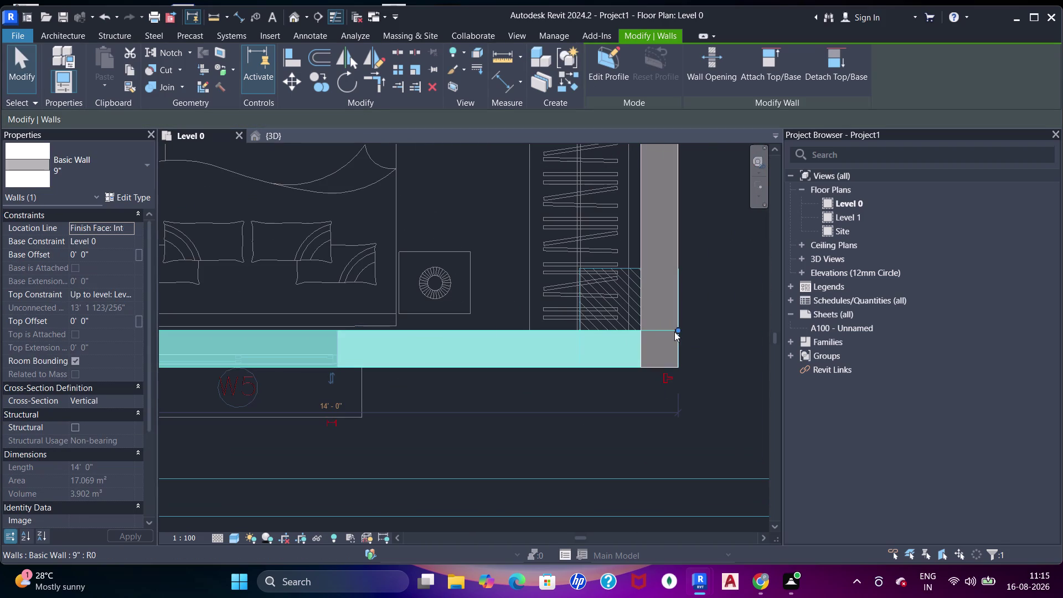
drag(674, 332, 644, 325)
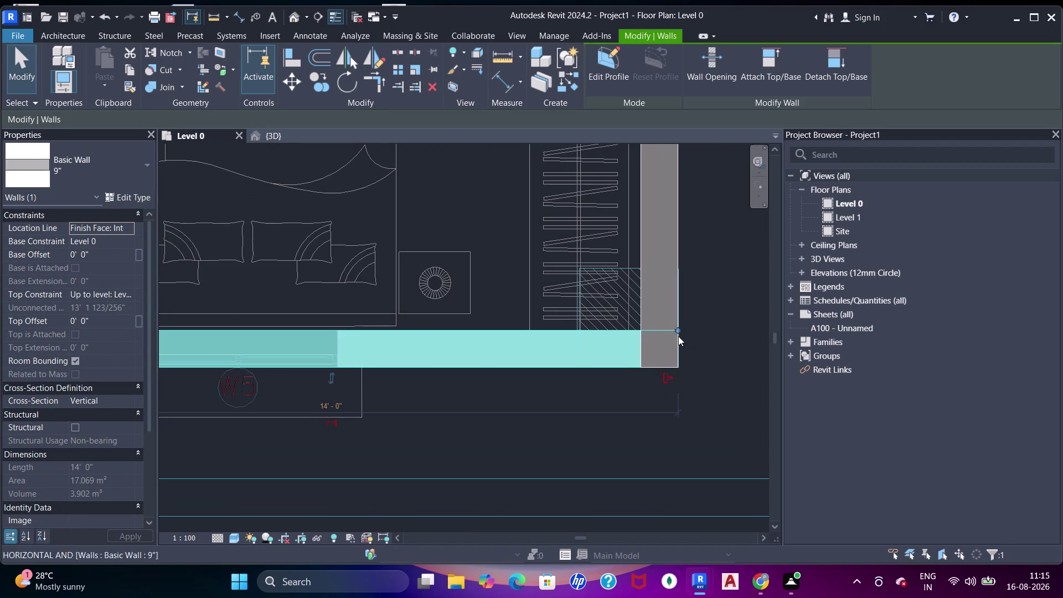
scroll(up, 3)
drag(640, 330, 582, 328)
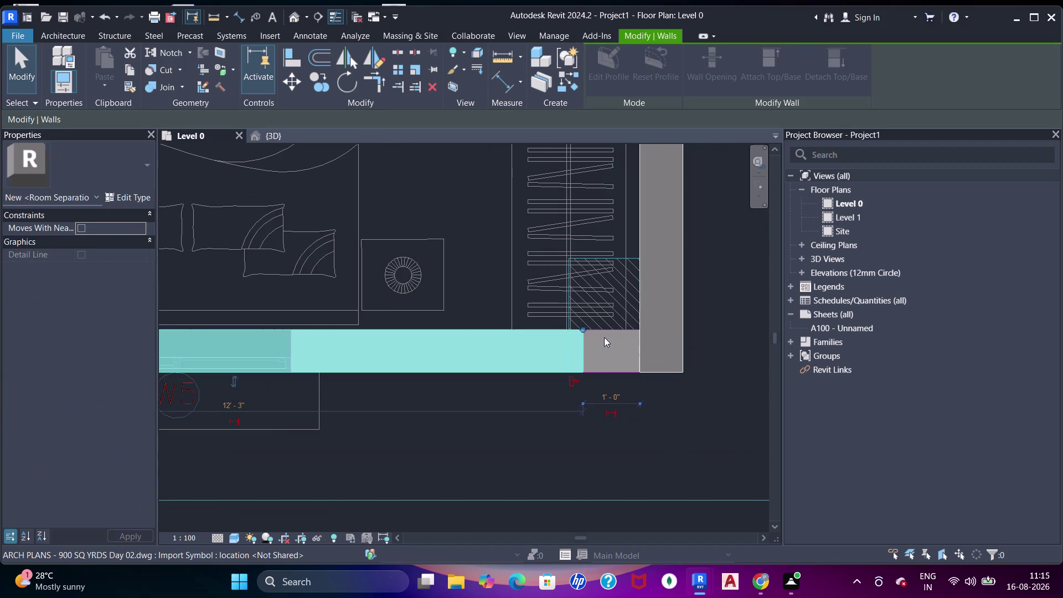
Align the bottom wall's right end to the right wall's face.
key(Escape)
key(Escape)
key(a)
key(a)
key(a)
click(639, 343)
click(581, 357)
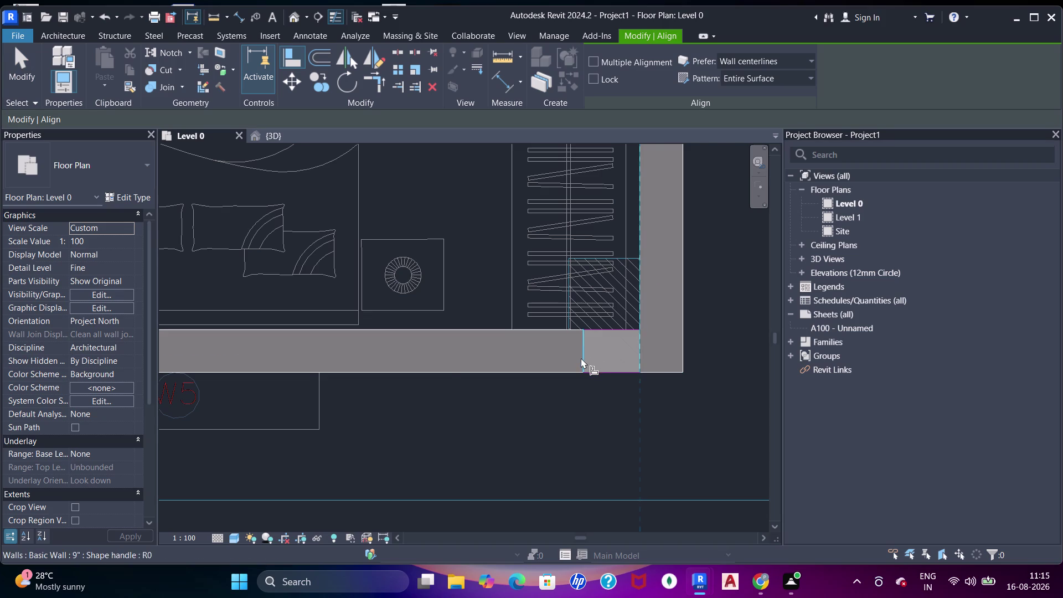
scroll(down, 3)
scroll(down, 3)
middle_drag(565, 344, 593, 342)
scroll(up, 3)
key(Escape)
key(Escape)
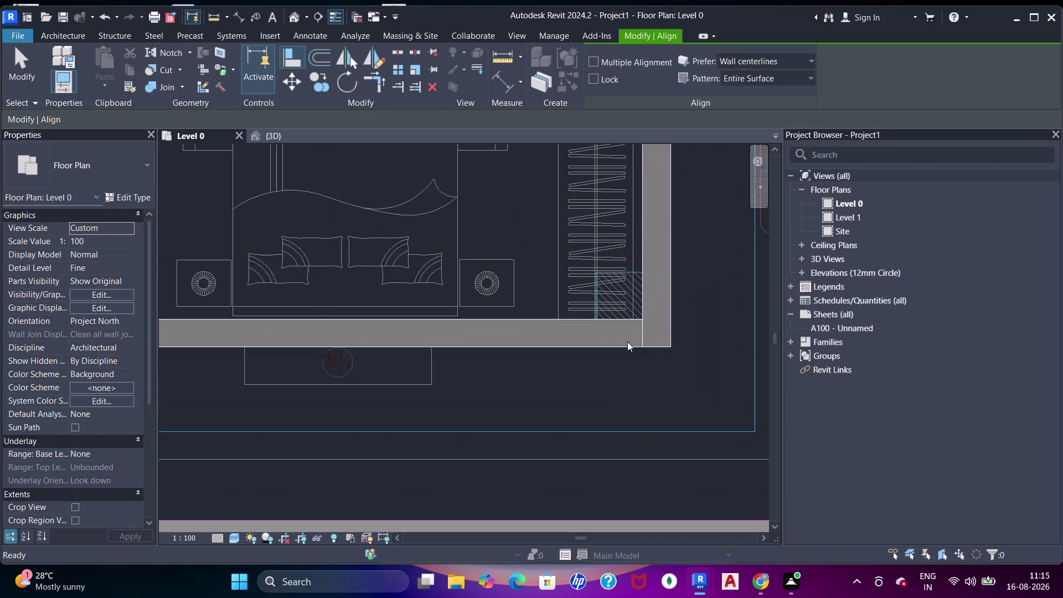
Join the bottom wall's geometry with the corner element at the bottom-right.
key(j)
key(j)
key(j)
click(629, 348)
click(657, 344)
scroll(down, 3)
middle_drag(594, 313, 608, 361)
key(Escape)
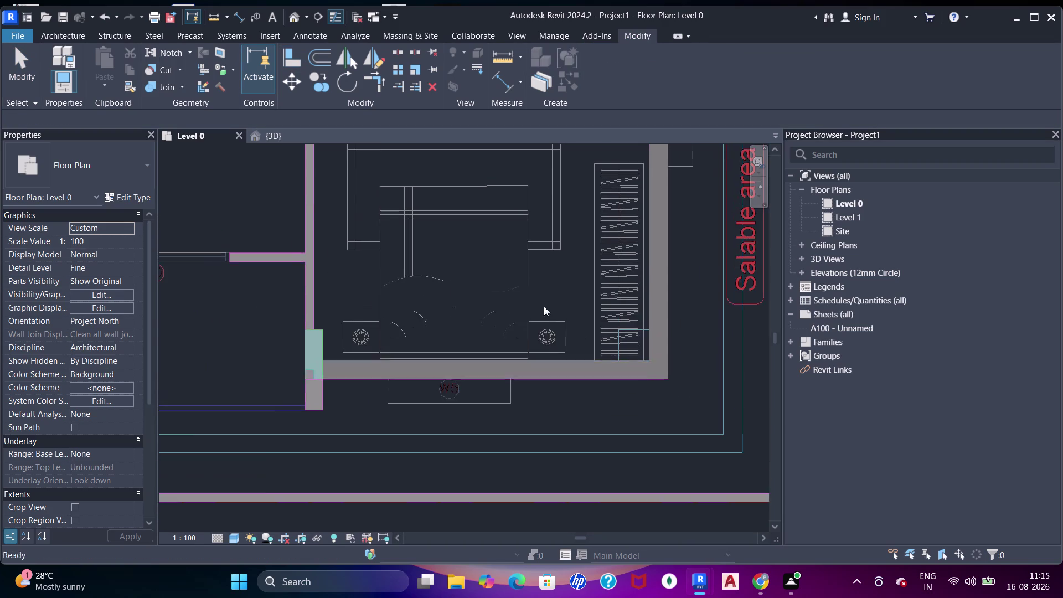
Pan to the bottom wall's left-end column and restart wall placement.
scroll(down, 3)
middle_drag(484, 335, 547, 361)
middle_drag(617, 253, 575, 424)
middle_drag(505, 383, 554, 318)
middle_drag(513, 435, 559, 348)
scroll(up, 3)
scroll(up, 3)
middle_drag(504, 406, 569, 372)
key(Escape)
key(Escape)
key(Escape)
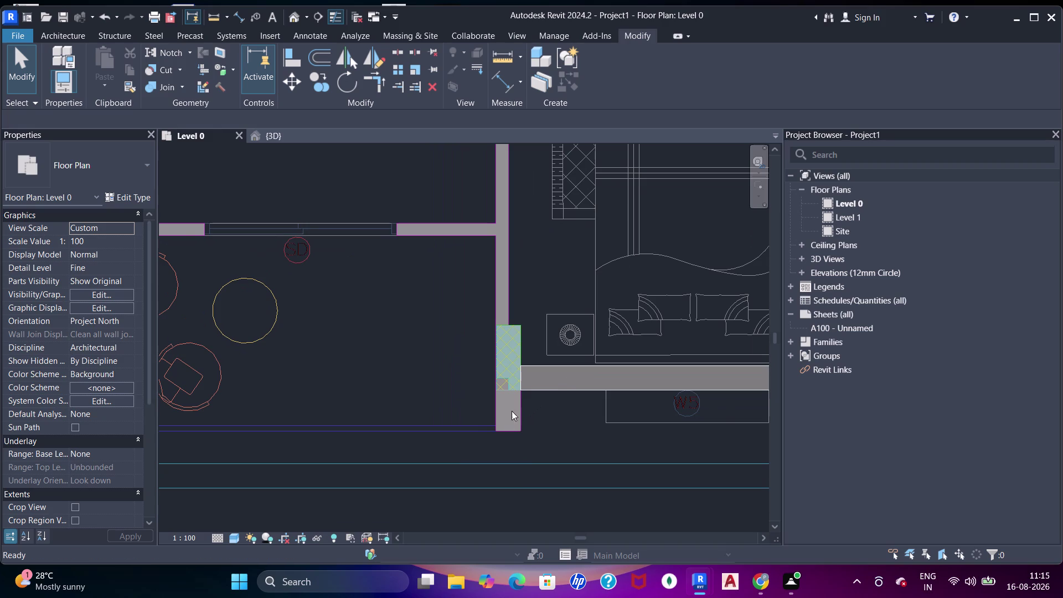
middle_drag(526, 415, 530, 394)
key(w)
key(a)
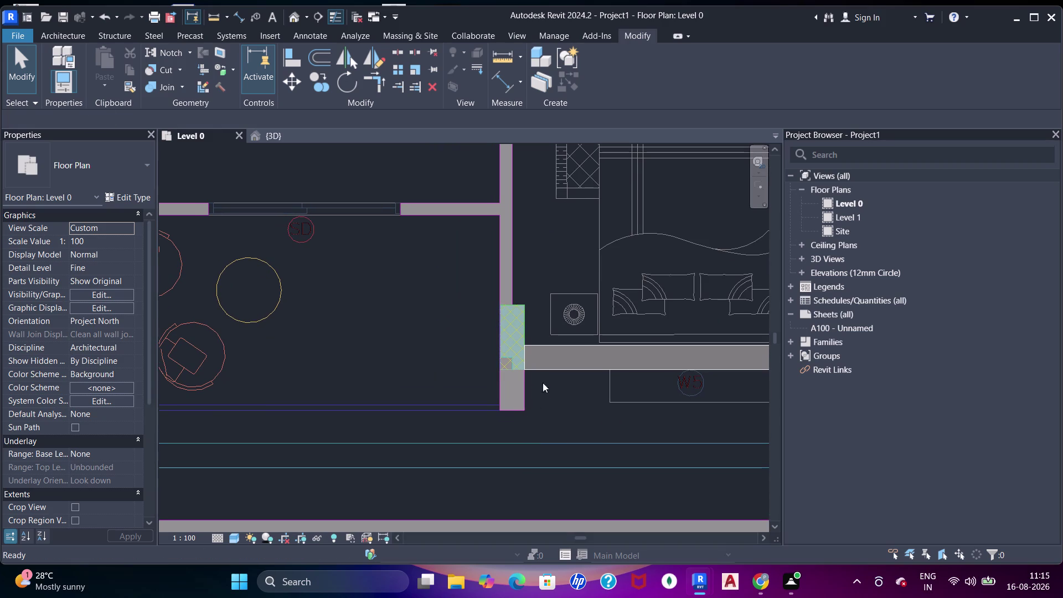
scroll(up, 3)
Cancel an accidental wall start and bring the other bedroom's bottom corner into view.
click(491, 371)
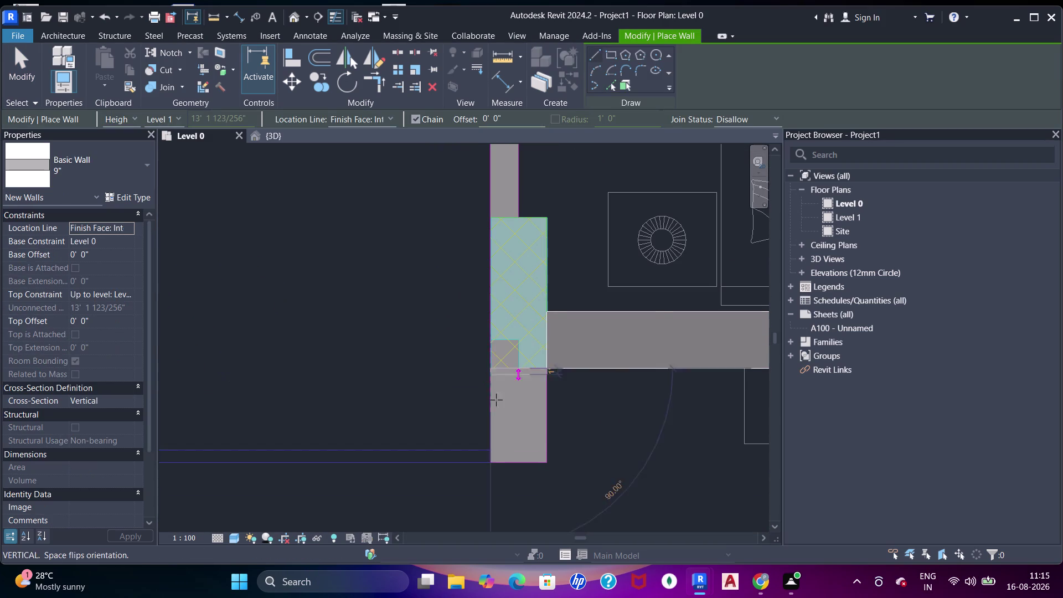
click(490, 466)
key(Escape)
key(Escape)
scroll(down, 3)
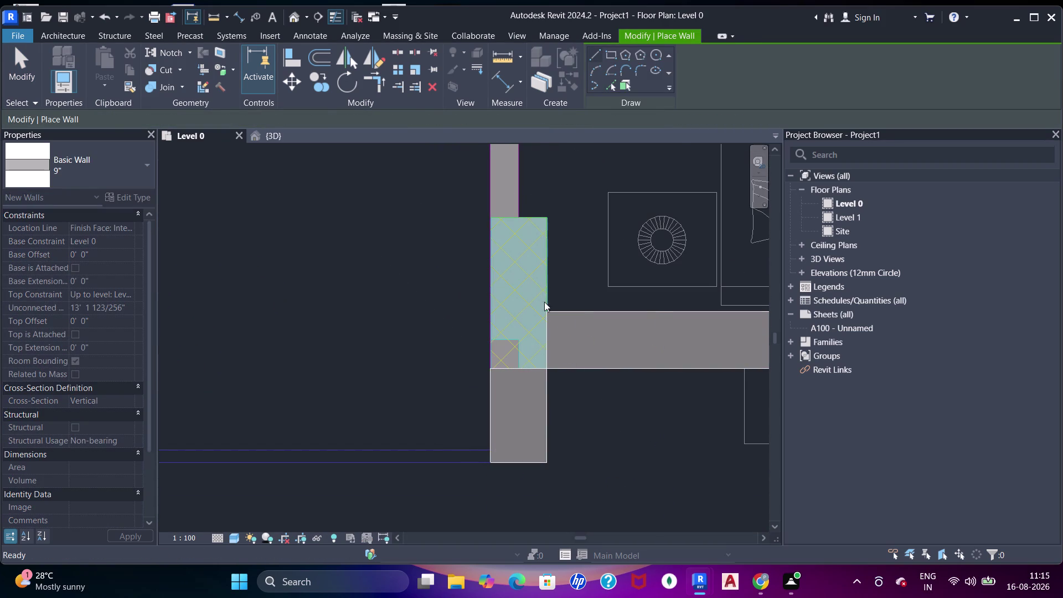
middle_drag(542, 296, 552, 366)
middle_drag(549, 301, 590, 403)
middle_drag(571, 350, 583, 399)
scroll(down, 3)
middle_drag(470, 377, 473, 380)
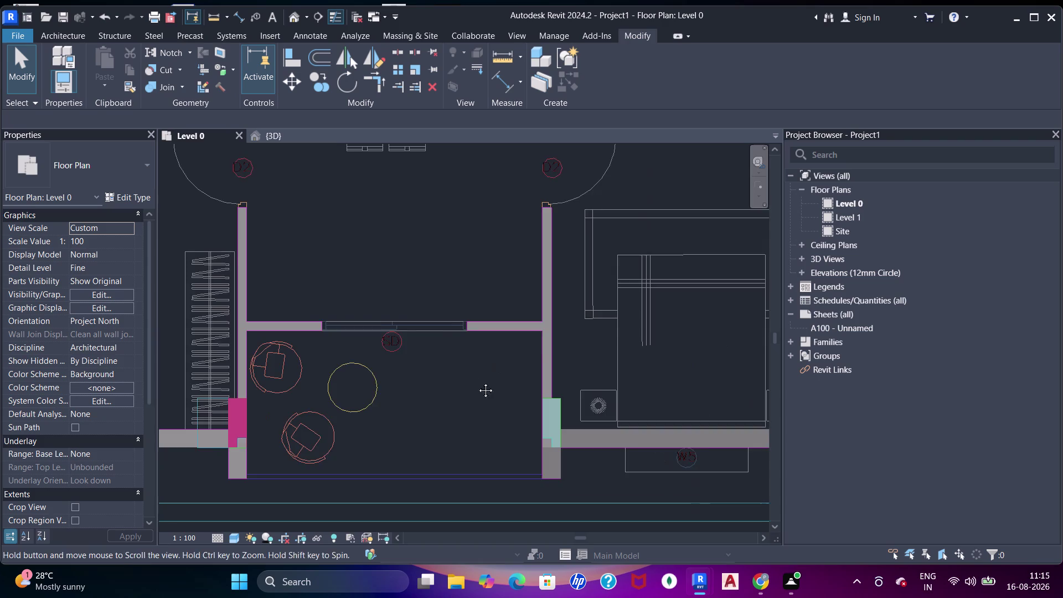
middle_drag(473, 380, 555, 356)
middle_drag(441, 394, 561, 338)
scroll(up, 3)
middle_drag(444, 398, 504, 353)
scroll(up, 3)
Draw a 9-inch wall from the column's bottom corner to the window edge.
key(w)
key(a)
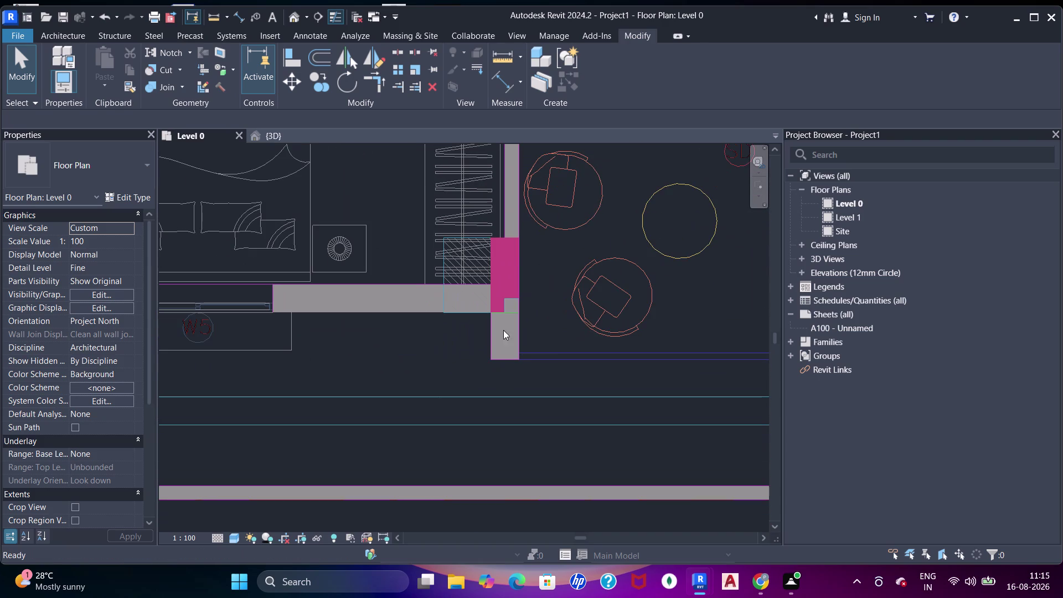
scroll(up, 3)
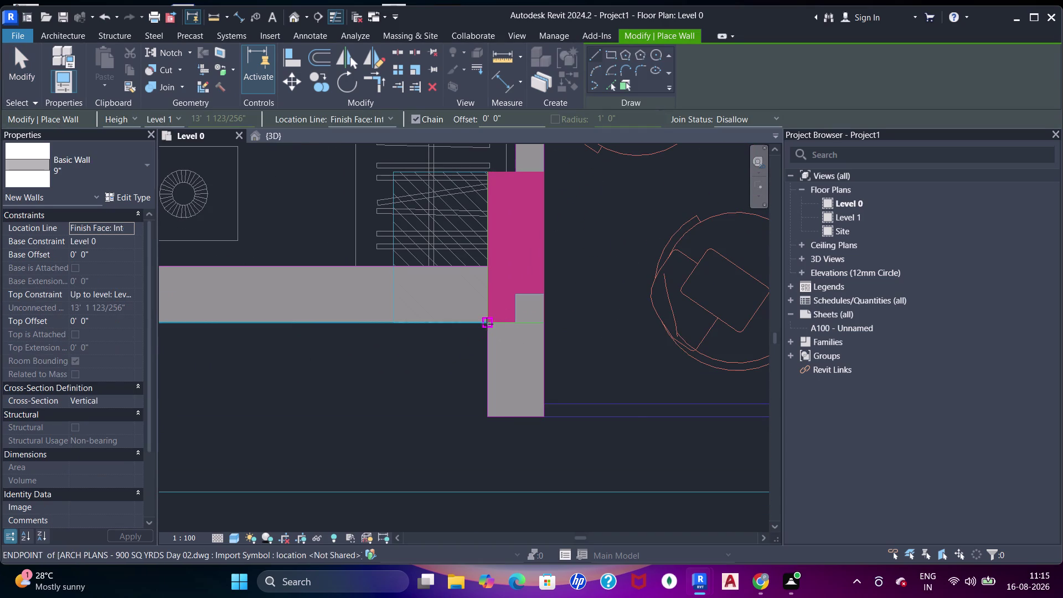
click(487, 324)
click(489, 420)
scroll(down, 3)
middle_drag(475, 353, 499, 364)
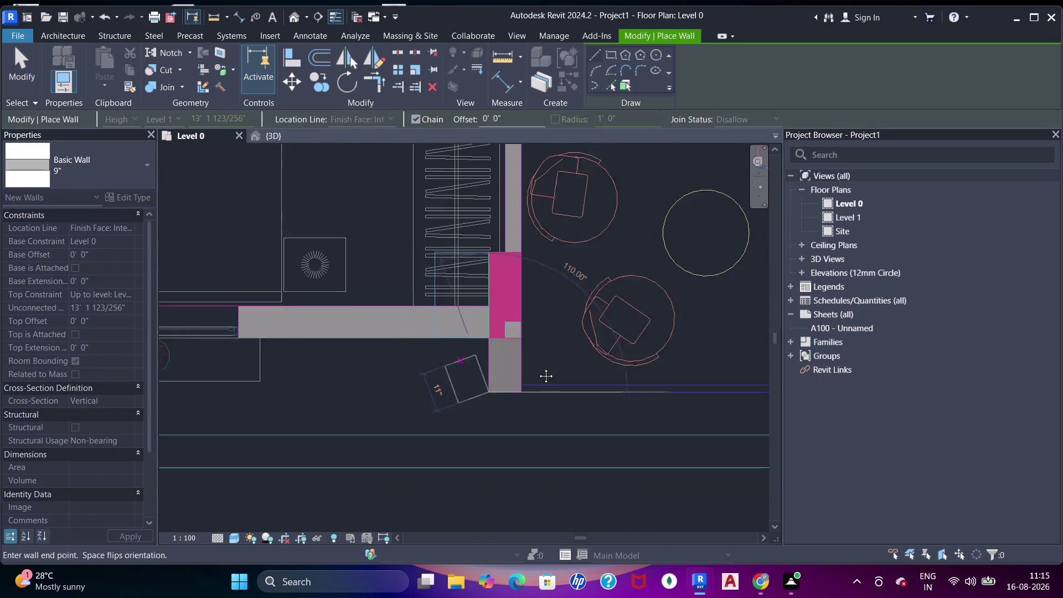
middle_drag(500, 365, 580, 358)
key(Escape)
middle_drag(427, 343, 541, 339)
scroll(down, 3)
middle_drag(507, 327, 546, 314)
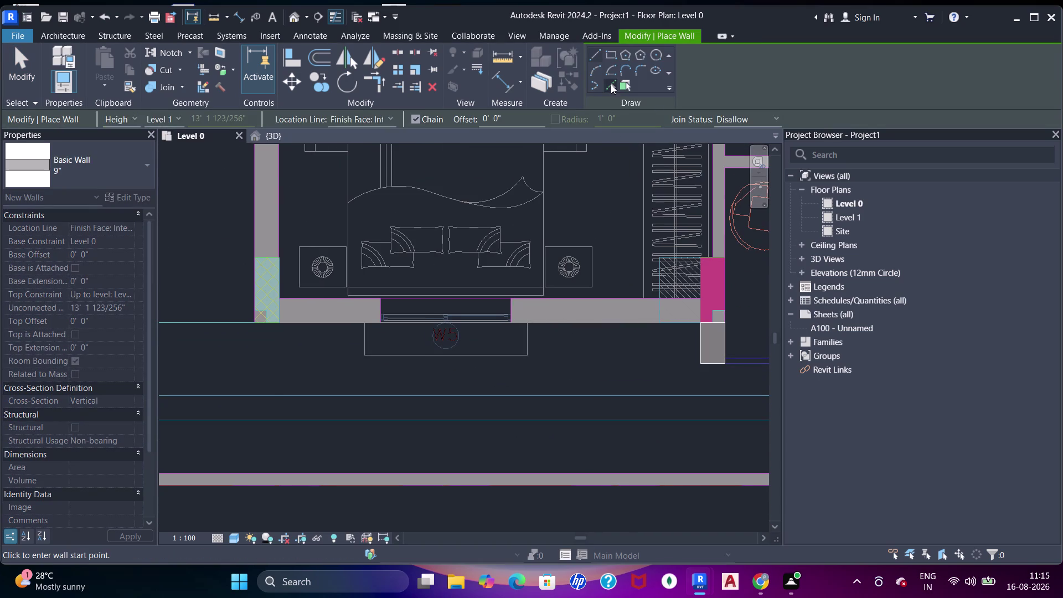
click(610, 85)
click(538, 321)
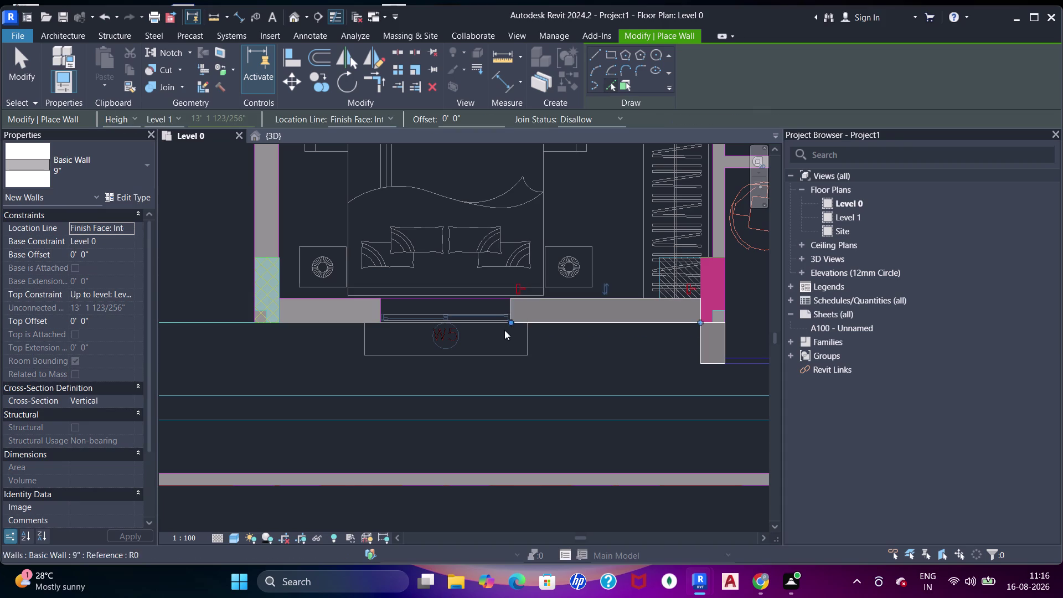
key(Escape)
key(Escape)
Align the wall right of the window to the DWG plan line.
click(536, 319)
middle_drag(396, 355, 476, 359)
key(a)
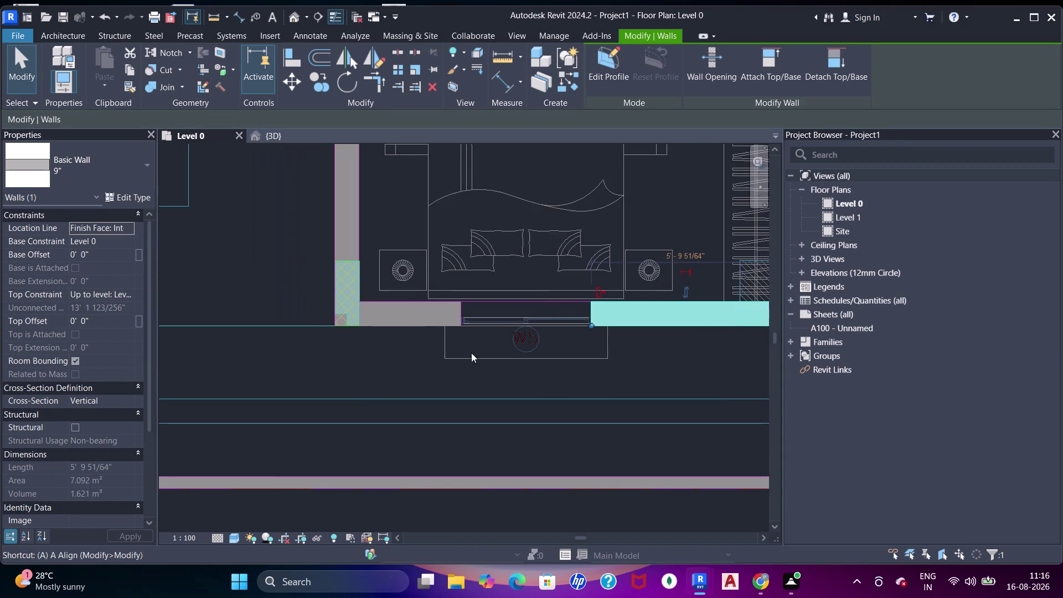
key(a)
key(a)
click(359, 303)
click(589, 310)
scroll(down, 3)
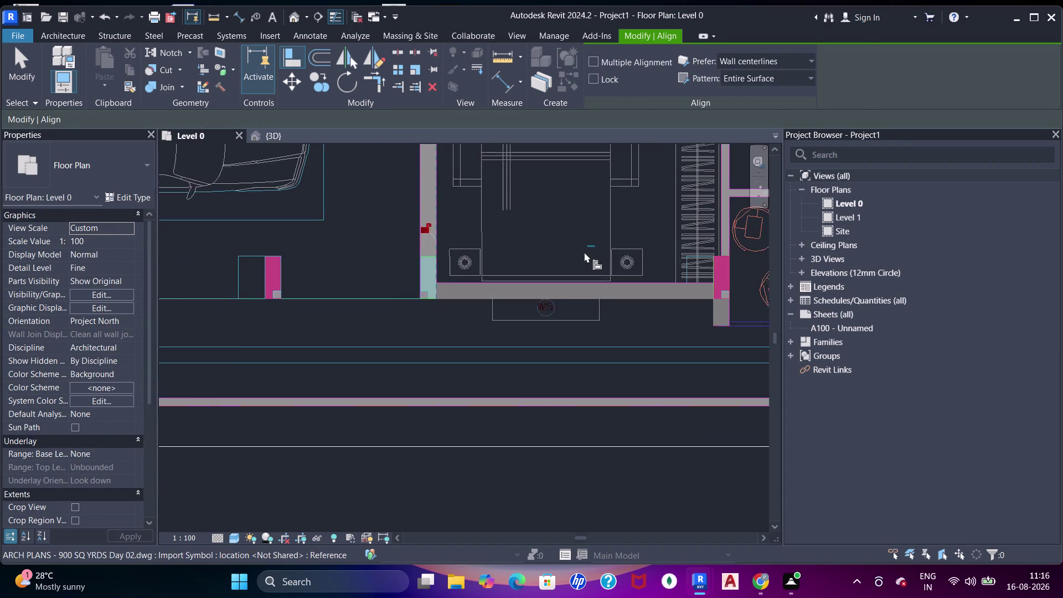
middle_drag(584, 257, 578, 305)
key(Escape)
scroll(down, 3)
middle_drag(429, 293, 455, 349)
key(Escape)
scroll(up, 3)
middle_drag(460, 347, 473, 360)
key(Escape)
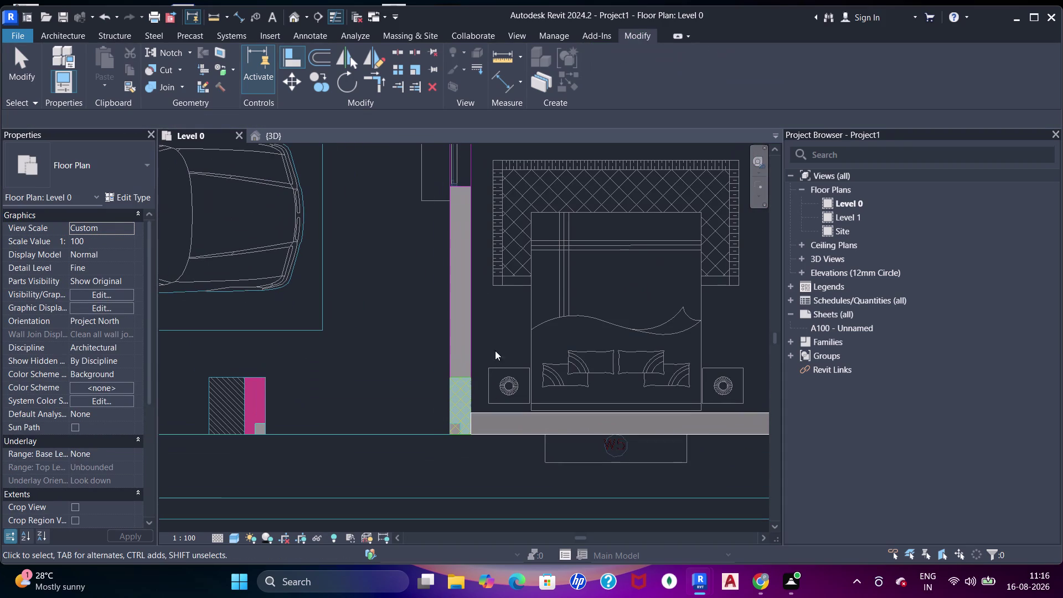
Draw the vertical 9-inch wall beside the bedroom and pull its end to the corner.
key(w)
key(a)
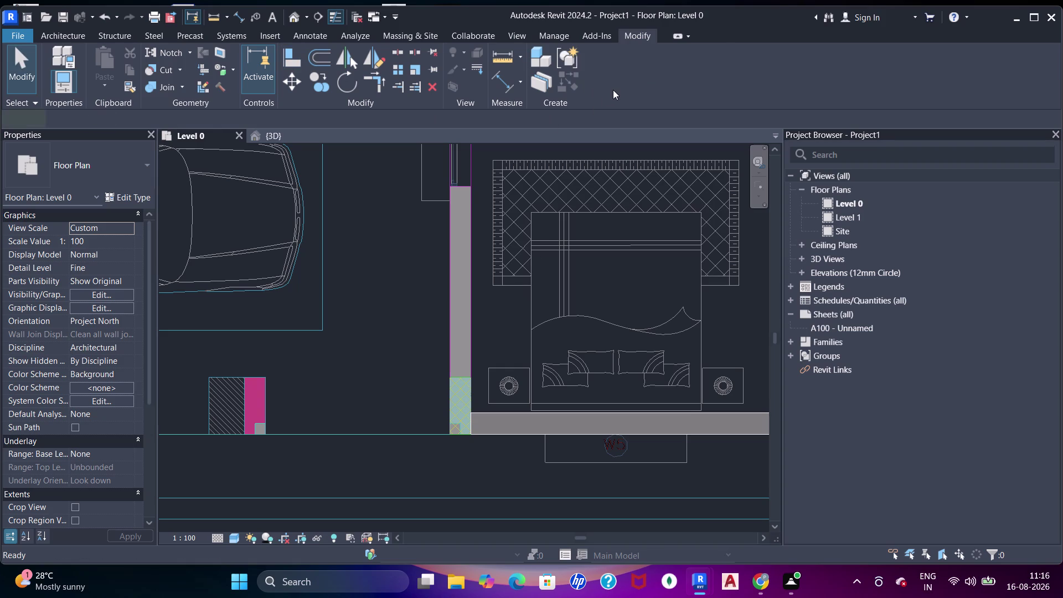
click(615, 87)
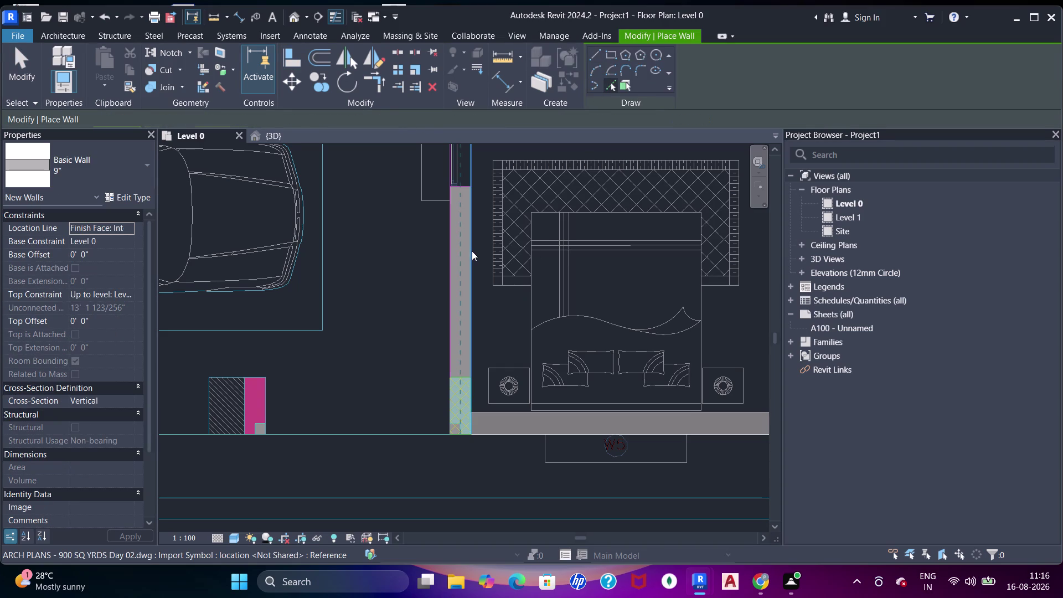
click(468, 251)
scroll(down, 3)
middle_drag(470, 212, 477, 284)
key(Escape)
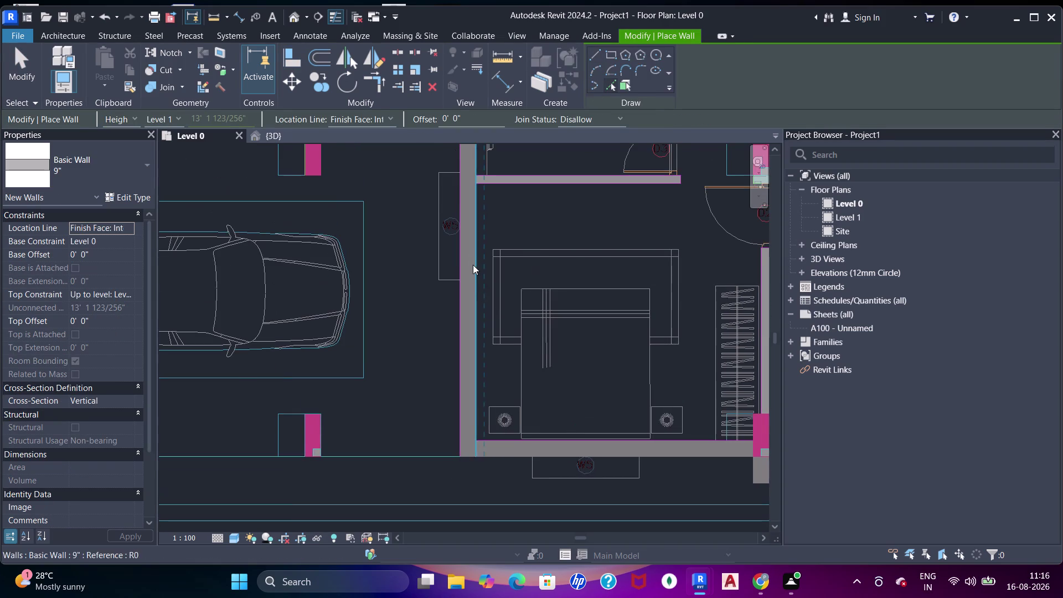
key(Escape)
click(471, 253)
middle_drag(473, 372, 470, 277)
scroll(up, 3)
drag(474, 399, 471, 391)
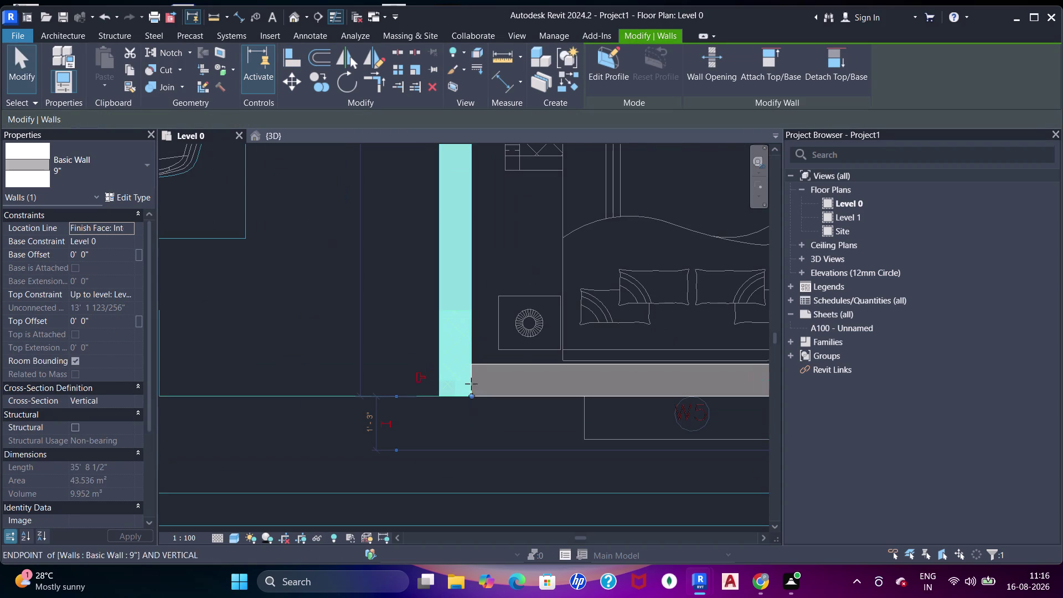
drag(471, 391, 471, 295)
scroll(up, 3)
Align the vertical wall's face to the DWG plan line with Align (AL).
key(a)
key(a)
key(a)
key(a)
click(454, 306)
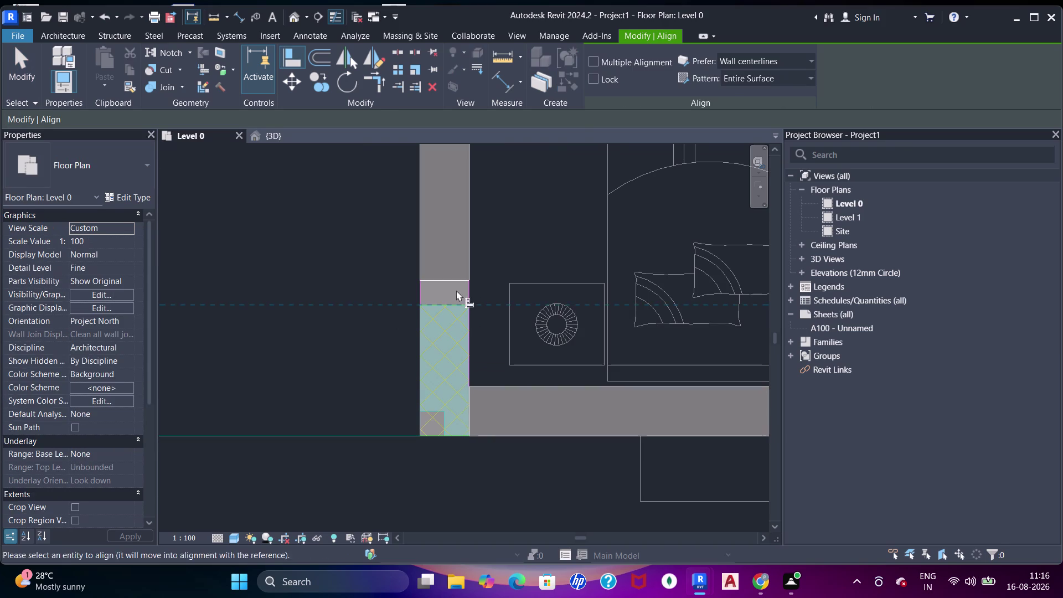
click(456, 280)
scroll(down, 3)
middle_drag(460, 230, 458, 364)
key(Escape)
key(Escape)
Shorten the parking-side wall from 8' 9" to 6' 0" at the toilet window.
click(452, 245)
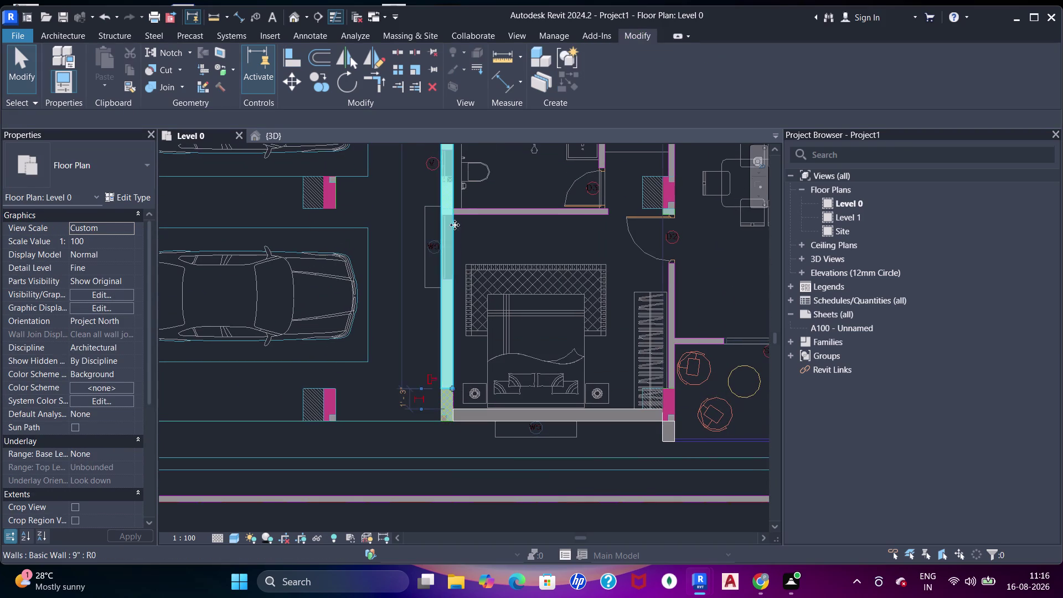
middle_drag(463, 206, 460, 313)
middle_drag(446, 205, 459, 370)
scroll(down, 3)
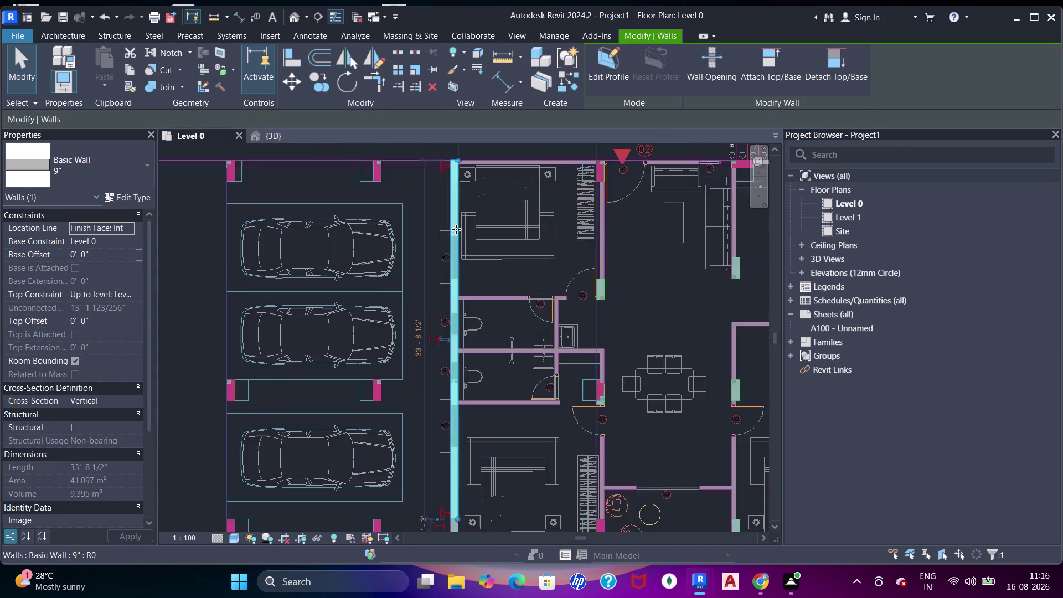
middle_drag(457, 233, 462, 304)
drag(465, 231, 464, 493)
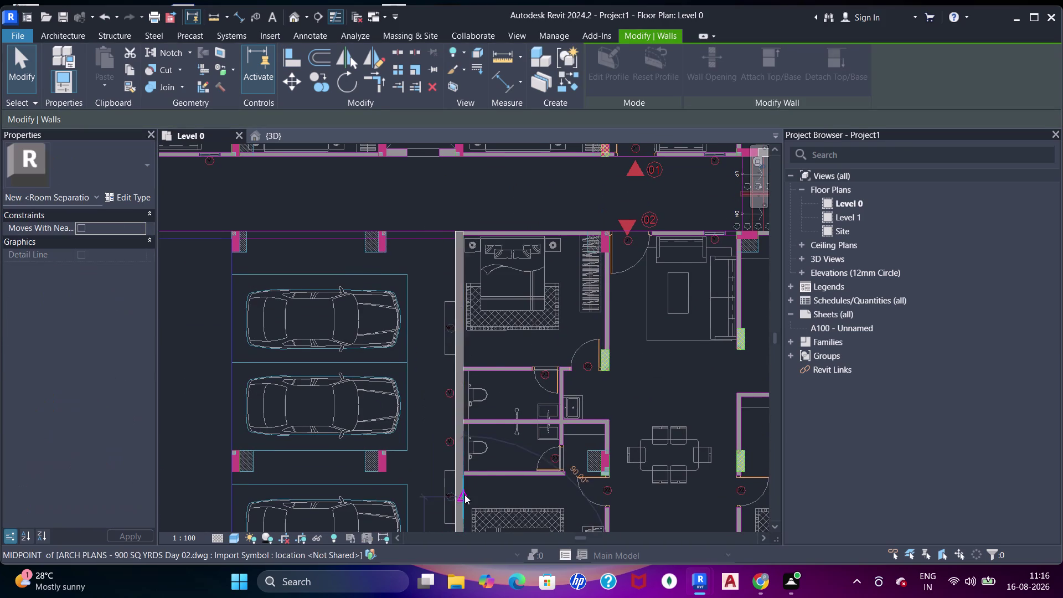
middle_drag(464, 495, 453, 276)
scroll(up, 3)
middle_drag(453, 236, 482, 365)
scroll(up, 3)
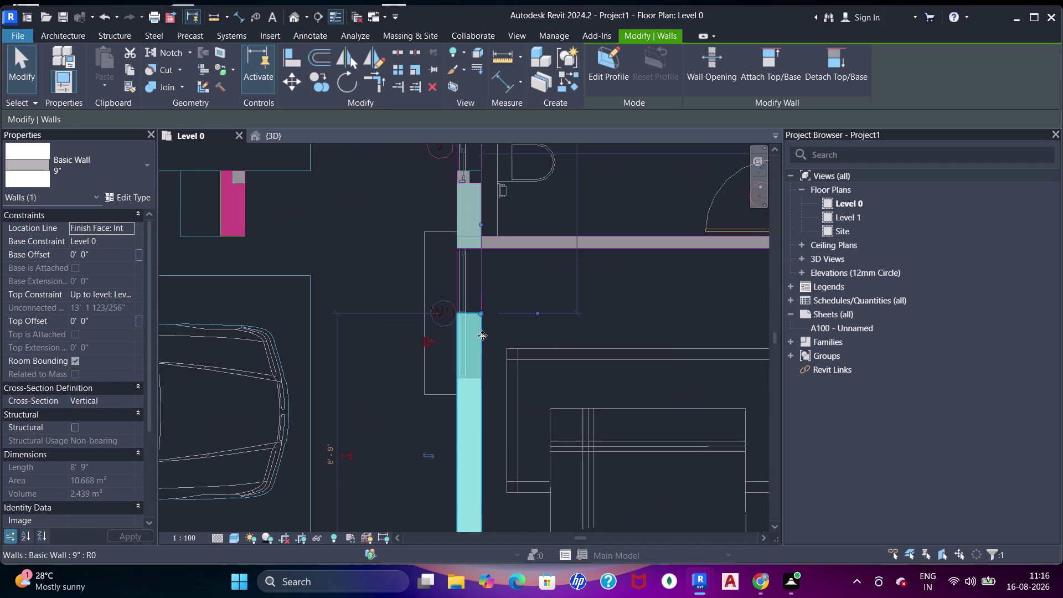
drag(478, 311, 482, 404)
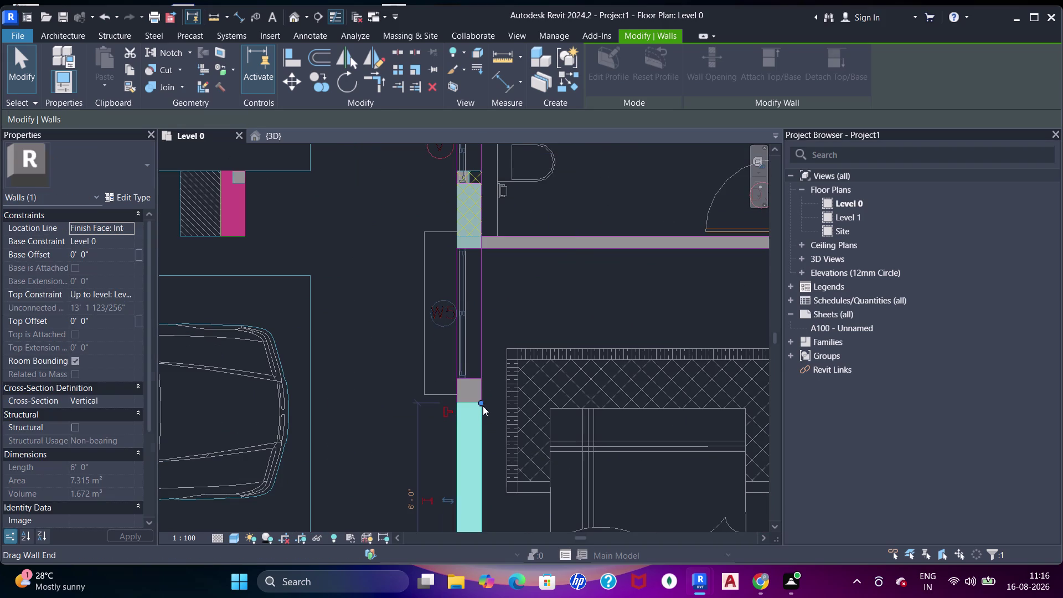
Align the shortened wall's end to the toilet window edge.
key(a)
key(a)
key(a)
click(472, 252)
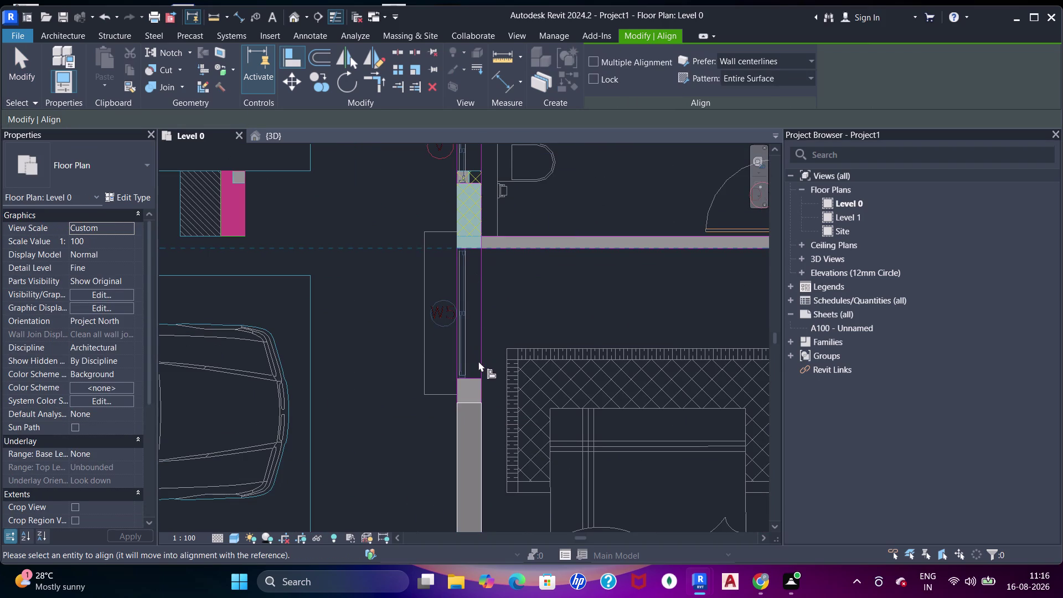
scroll(up, 3)
middle_drag(485, 276, 489, 310)
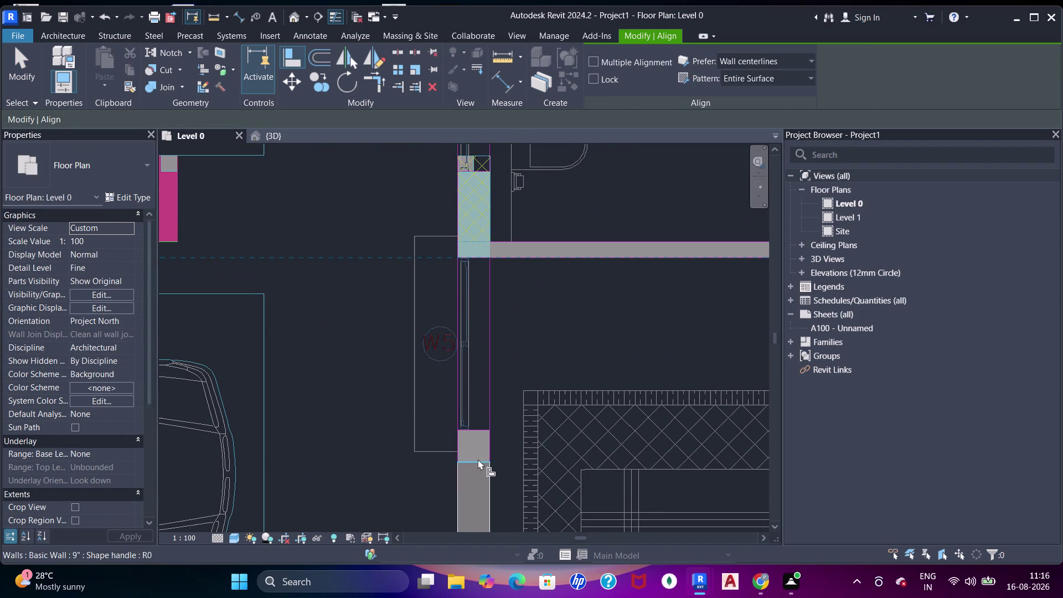
click(477, 459)
scroll(down, 3)
middle_drag(483, 299, 494, 368)
key(Escape)
key(Escape)
key(Escape)
middle_drag(490, 231, 490, 331)
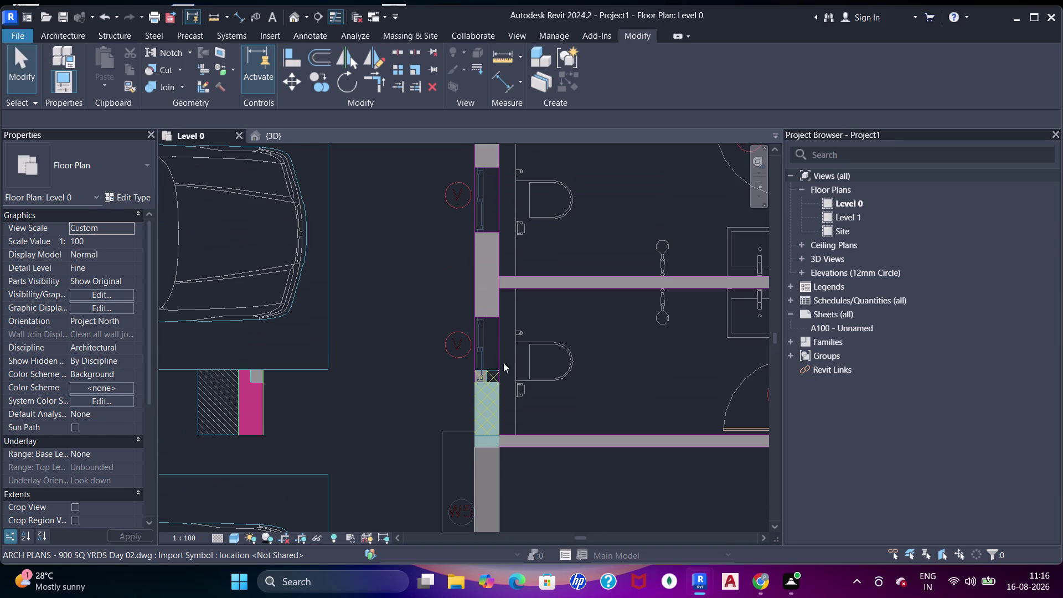
scroll(up, 3)
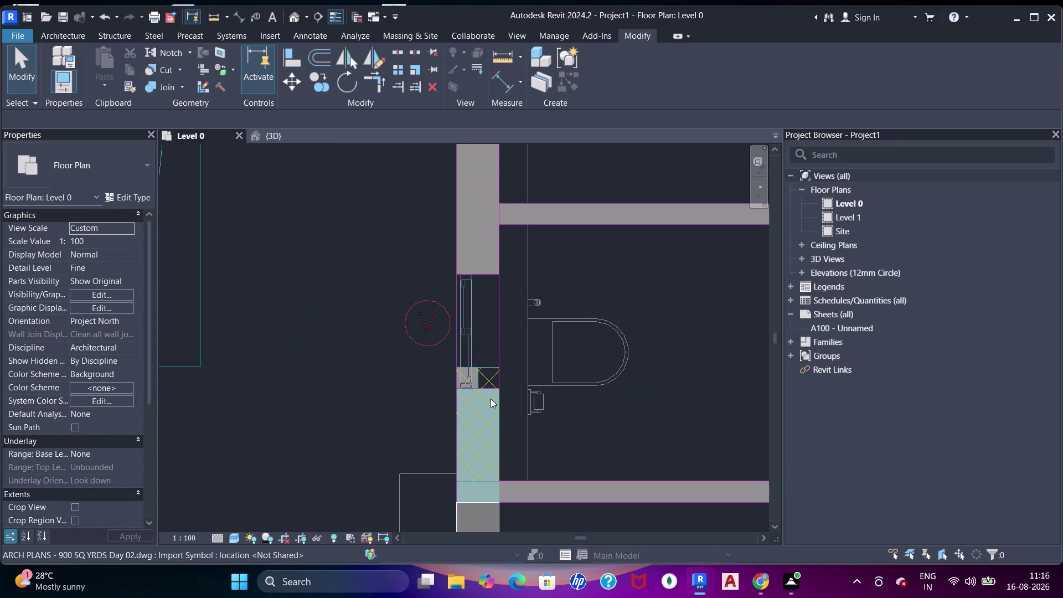
text(WA)
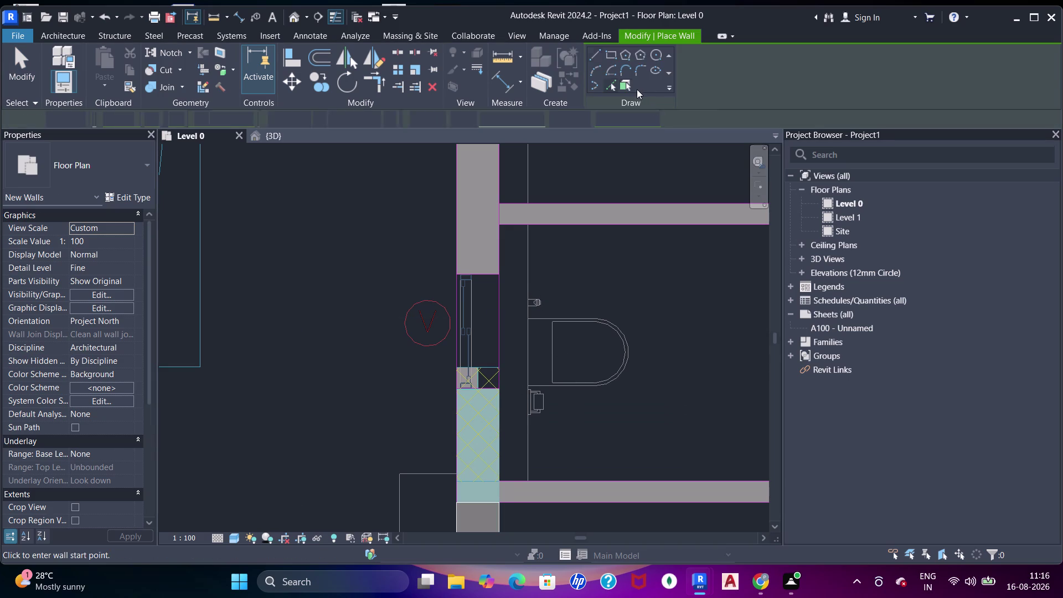
Draw a short 9-inch wall piece above the toilet window to the partition corner.
click(614, 84)
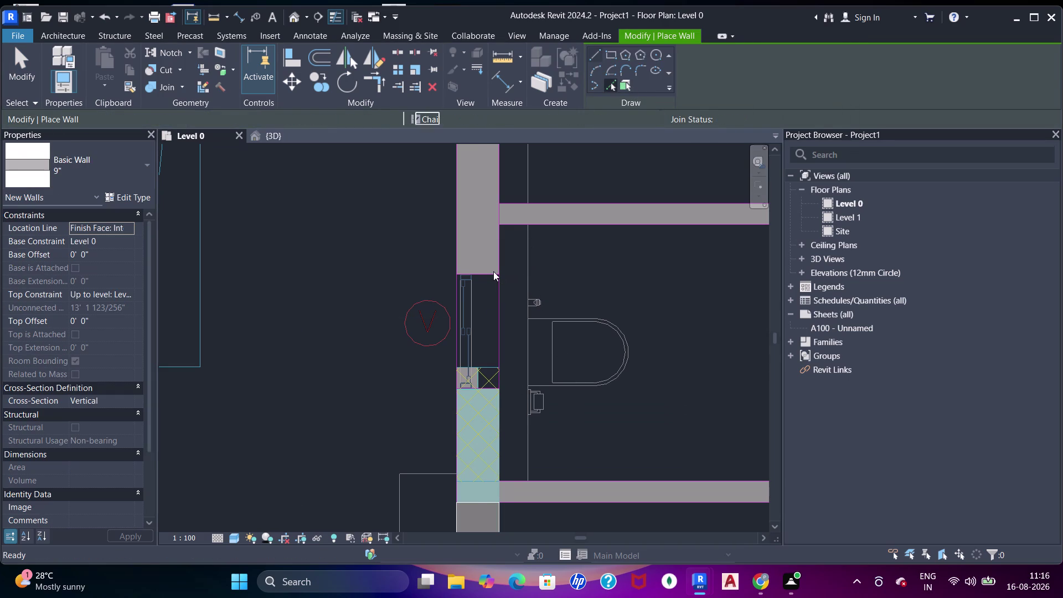
drag(600, 48, 598, 54)
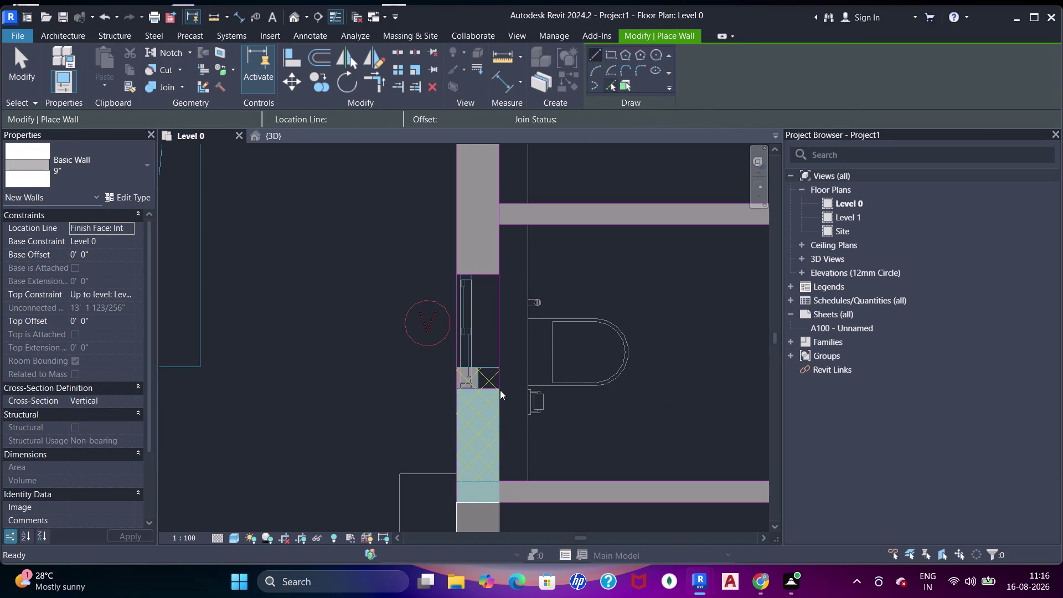
drag(497, 386, 503, 360)
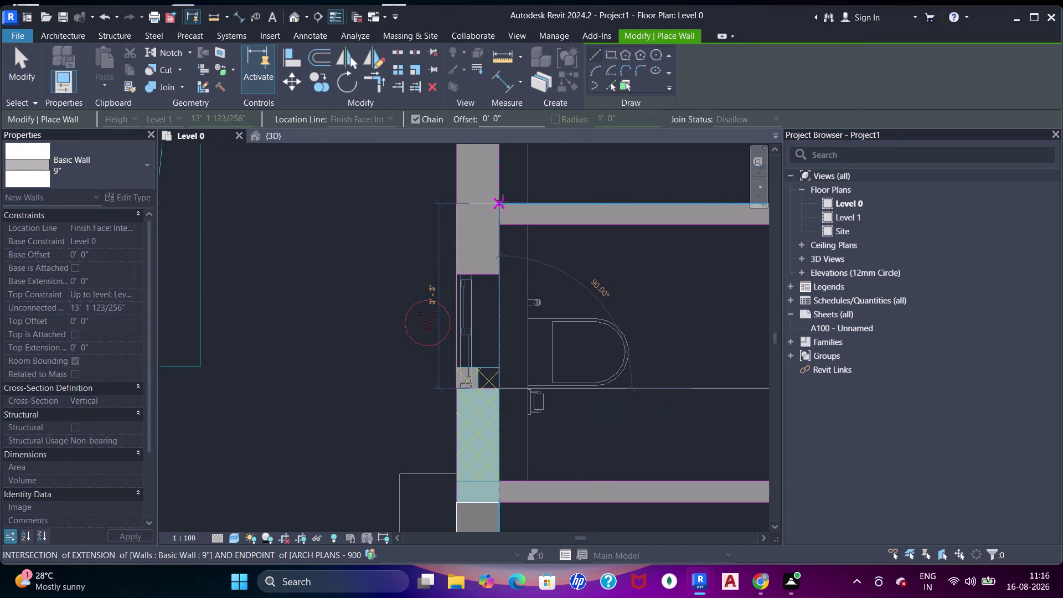
click(503, 201)
middle_drag(515, 237, 518, 285)
scroll(up, 3)
key(Escape)
key(Escape)
click(501, 294)
scroll(down, 3)
middle_drag(510, 259, 513, 319)
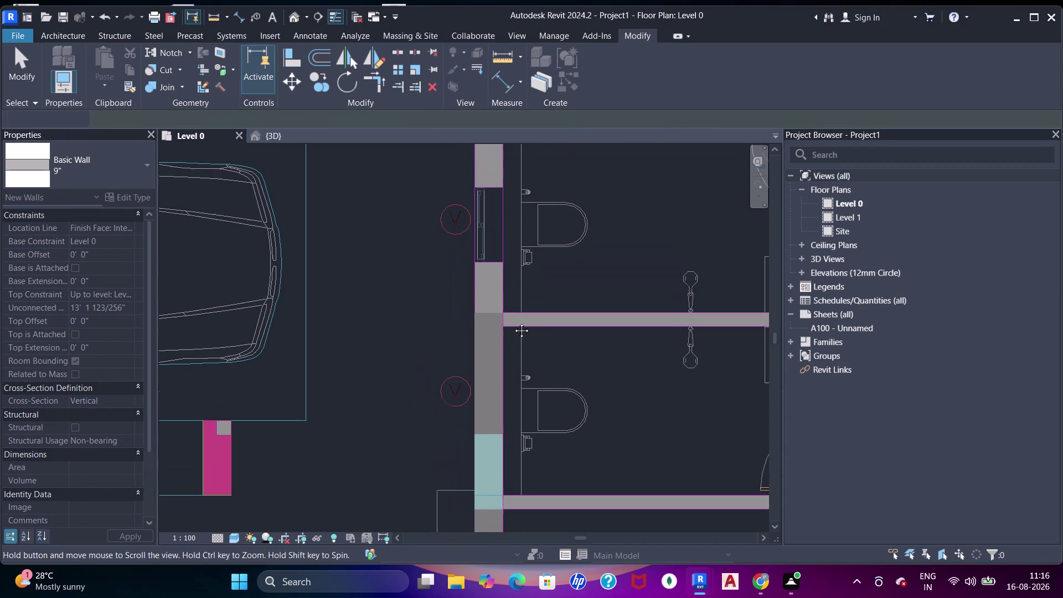
middle_drag(514, 320, 514, 323)
middle_drag(525, 220, 524, 281)
Align the new wall piece to the existing wall face.
key(Escape)
key(Escape)
key(a)
key(a)
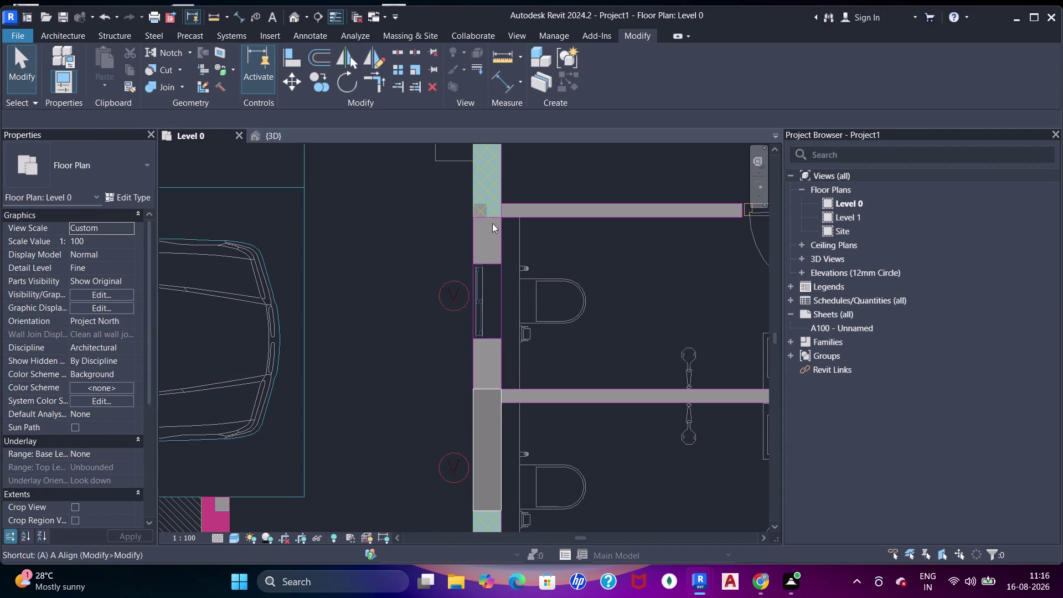
key(a)
click(494, 219)
click(491, 389)
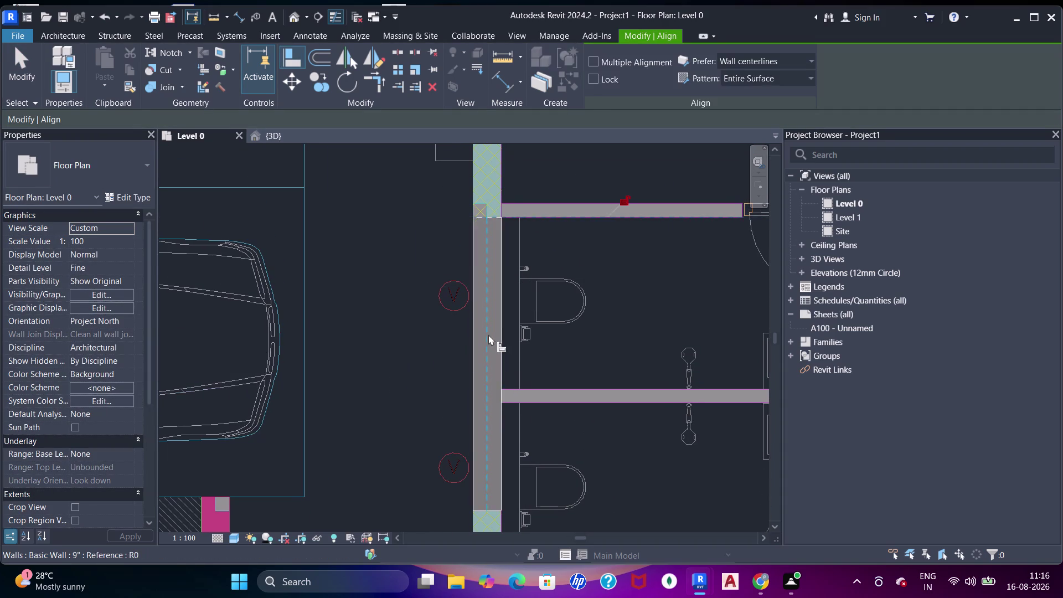
scroll(down, 3)
middle_drag(493, 318, 495, 430)
key(Escape)
key(Escape)
middle_drag(495, 262, 531, 349)
scroll(up, 3)
middle_drag(533, 384, 534, 391)
key(Escape)
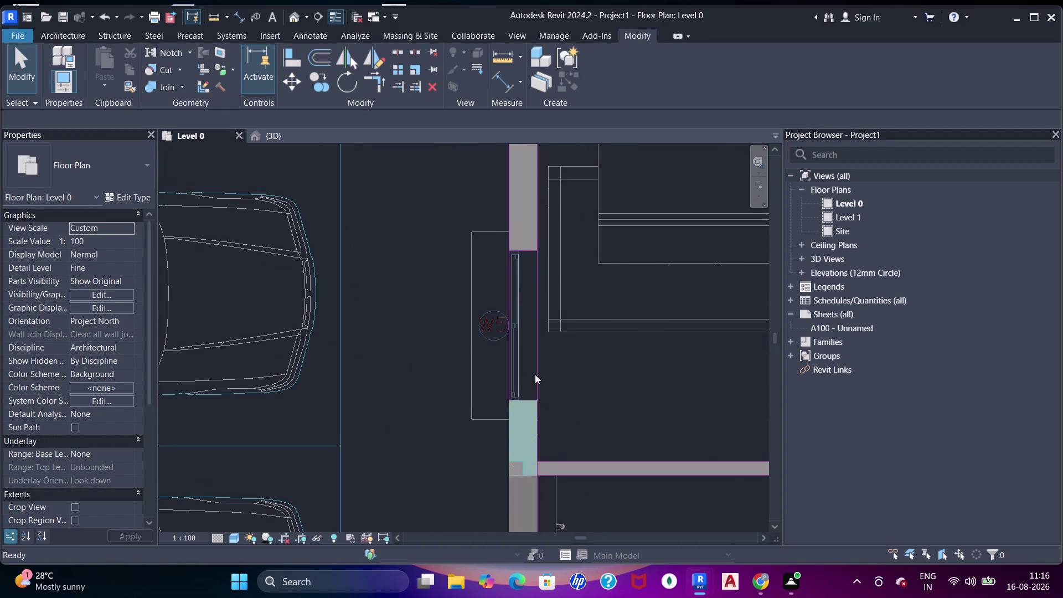
Draw another short 9-inch wall piece beside the bedroom.
key(w)
key(a)
drag(537, 400, 539, 395)
middle_drag(540, 257, 541, 428)
click(538, 232)
key(Escape)
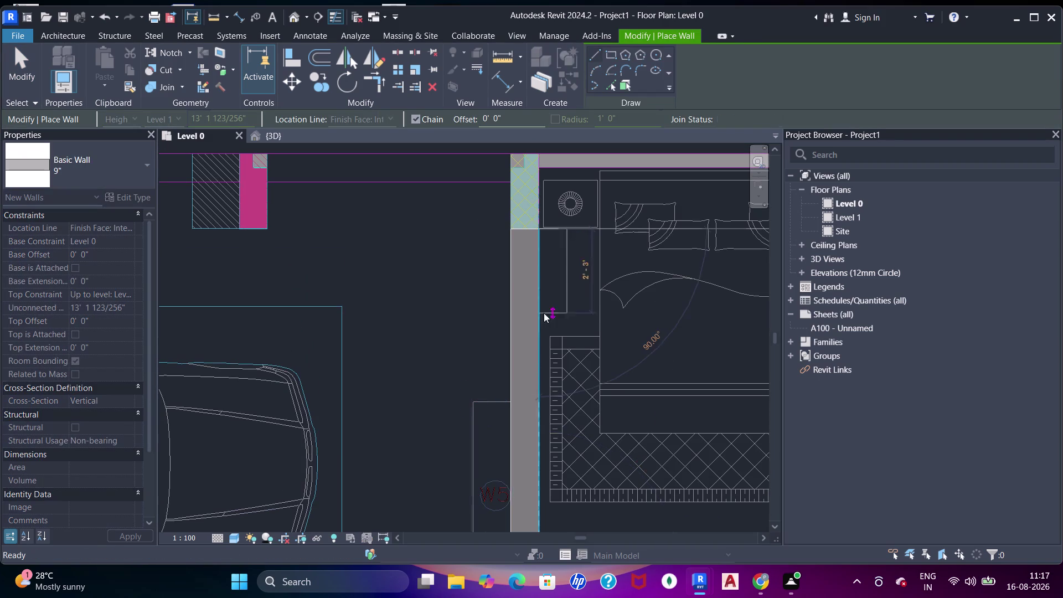
key(Escape)
scroll(down, 3)
middle_drag(549, 325, 567, 206)
middle_drag(534, 314, 589, 342)
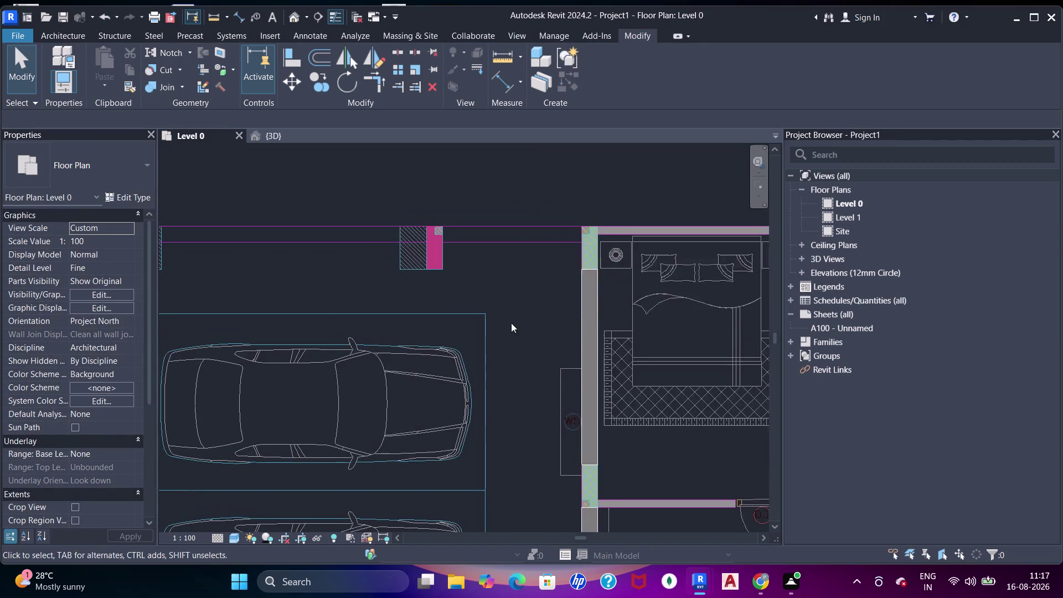
middle_drag(518, 324, 625, 298)
scroll(down, 3)
middle_drag(608, 304, 495, 204)
middle_drag(566, 344, 559, 247)
scroll(down, 3)
middle_drag(568, 333, 566, 329)
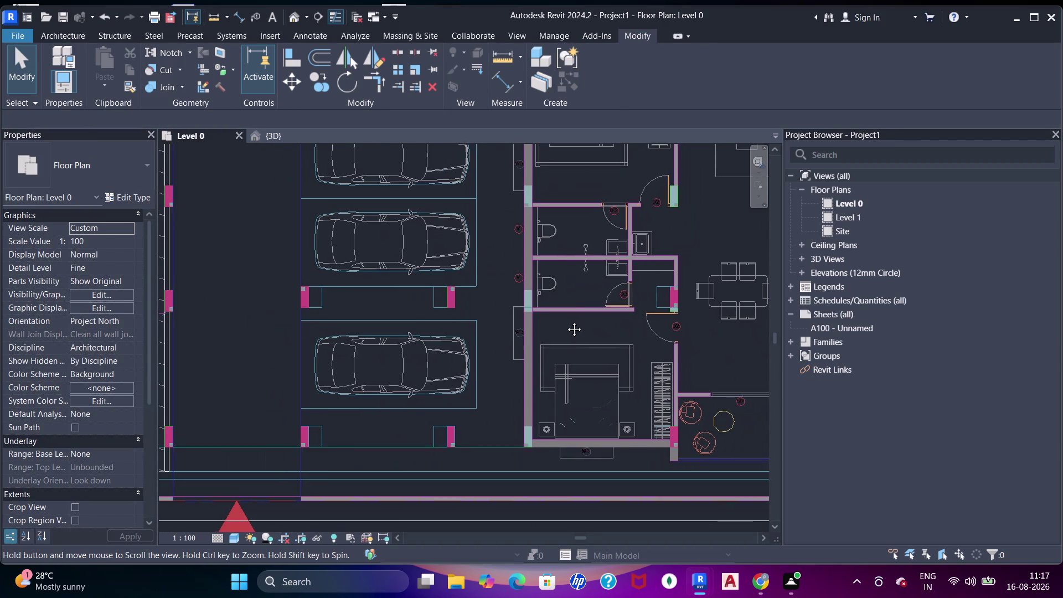
middle_drag(566, 328, 566, 244)
middle_drag(477, 356, 527, 375)
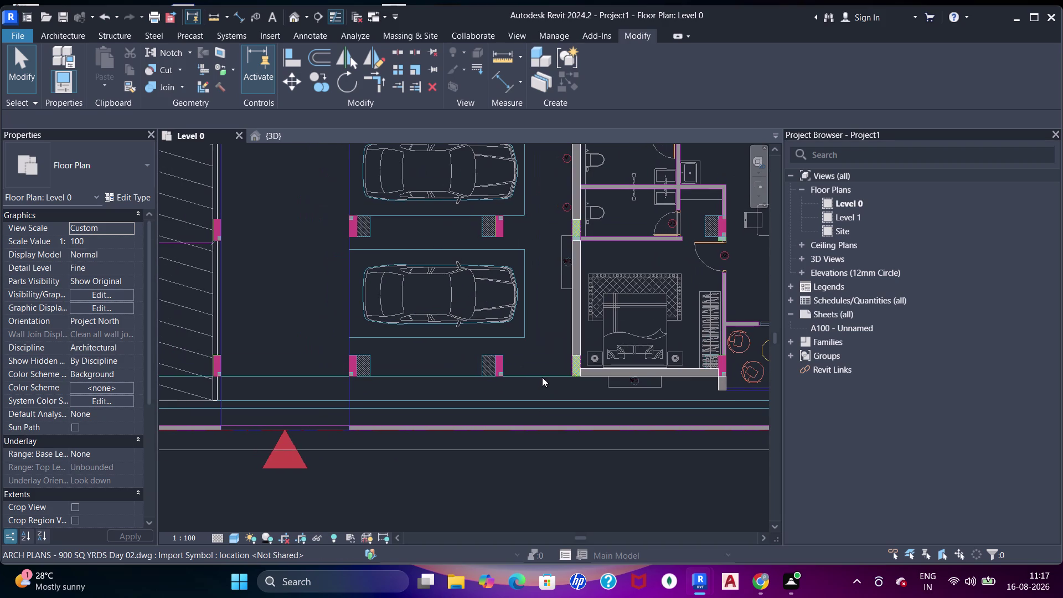
middle_drag(528, 379, 551, 376)
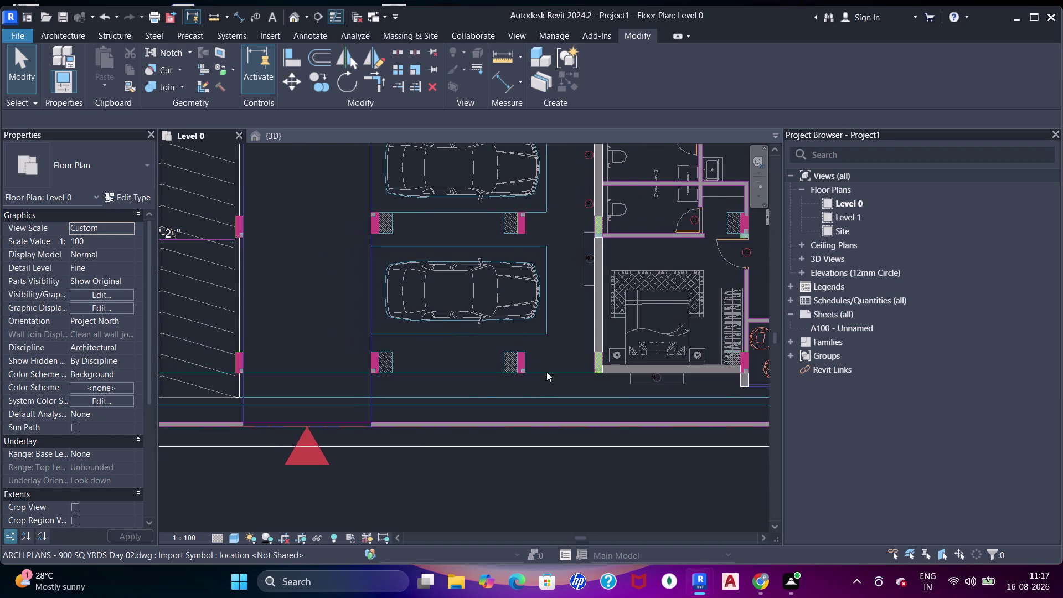
middle_drag(469, 387, 540, 391)
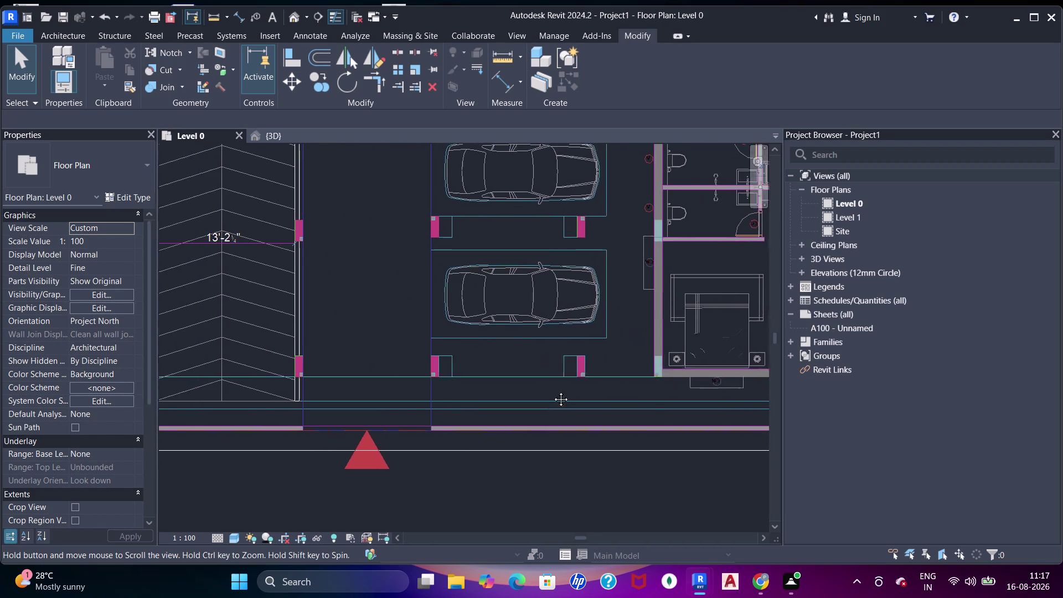
middle_drag(540, 391, 628, 378)
middle_drag(395, 380, 435, 456)
middle_drag(438, 262, 460, 431)
middle_drag(386, 276, 415, 444)
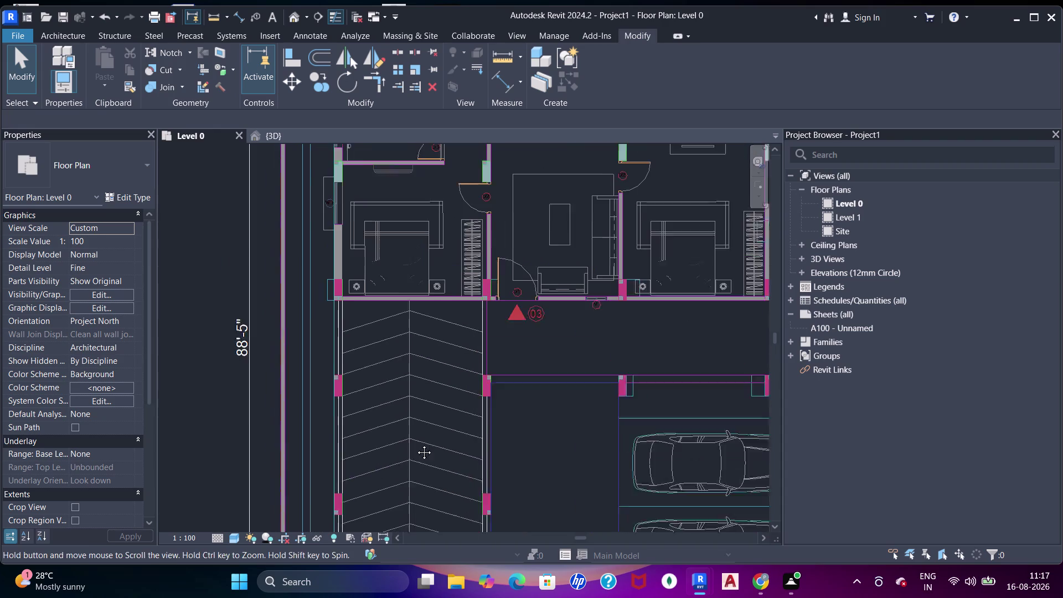
middle_drag(416, 444, 416, 444)
middle_drag(390, 290, 424, 449)
middle_drag(401, 261, 431, 458)
scroll(up, 3)
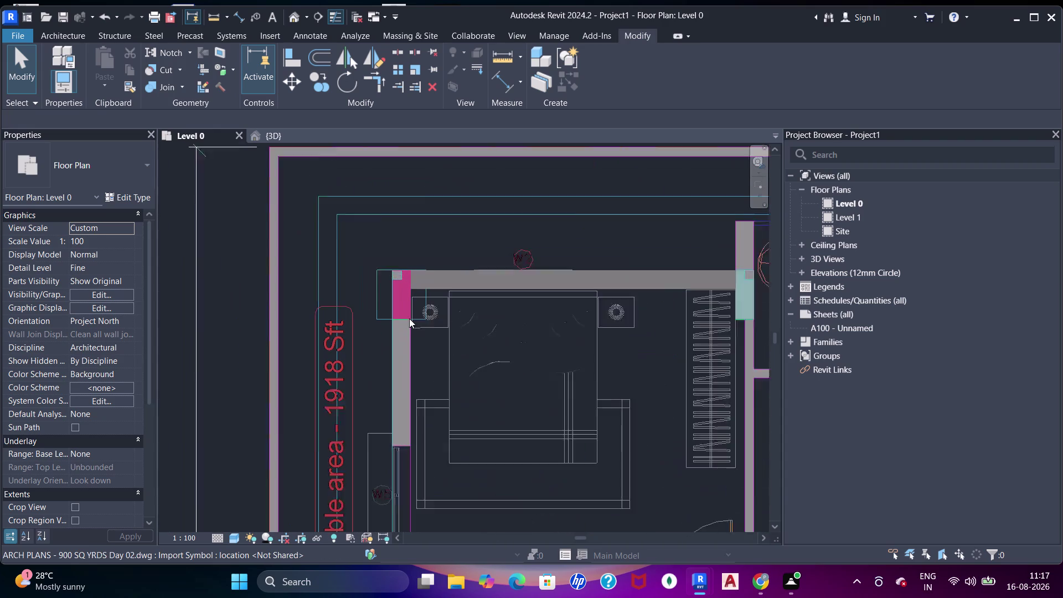
scroll(up, 3)
middle_drag(426, 385, 430, 350)
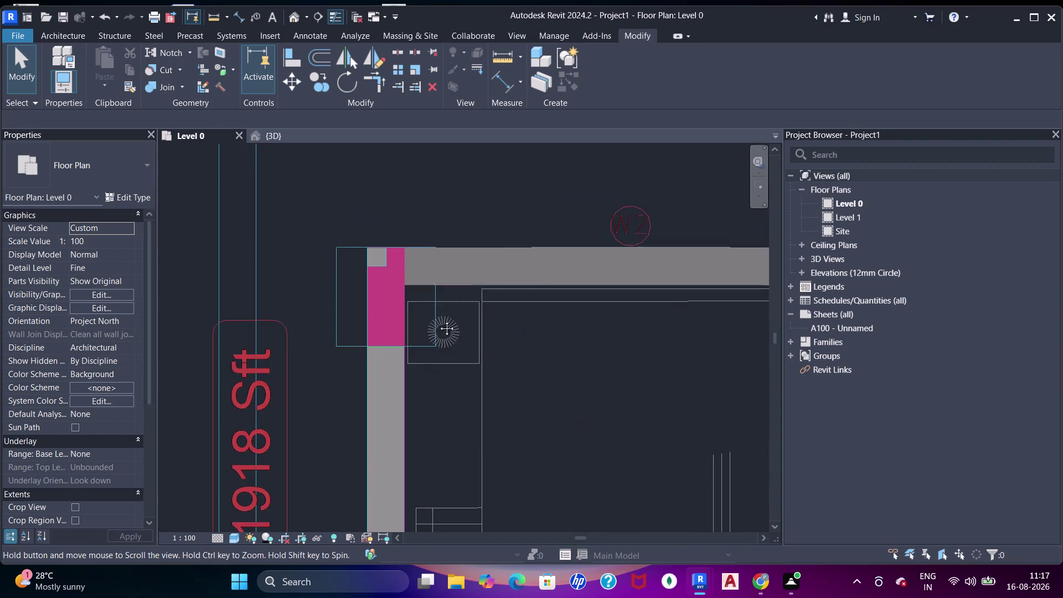
Draw a 9-inch wall along the DWG line from the column corner to the window opening.
middle_drag(430, 349, 439, 315)
key(w)
key(a)
click(417, 288)
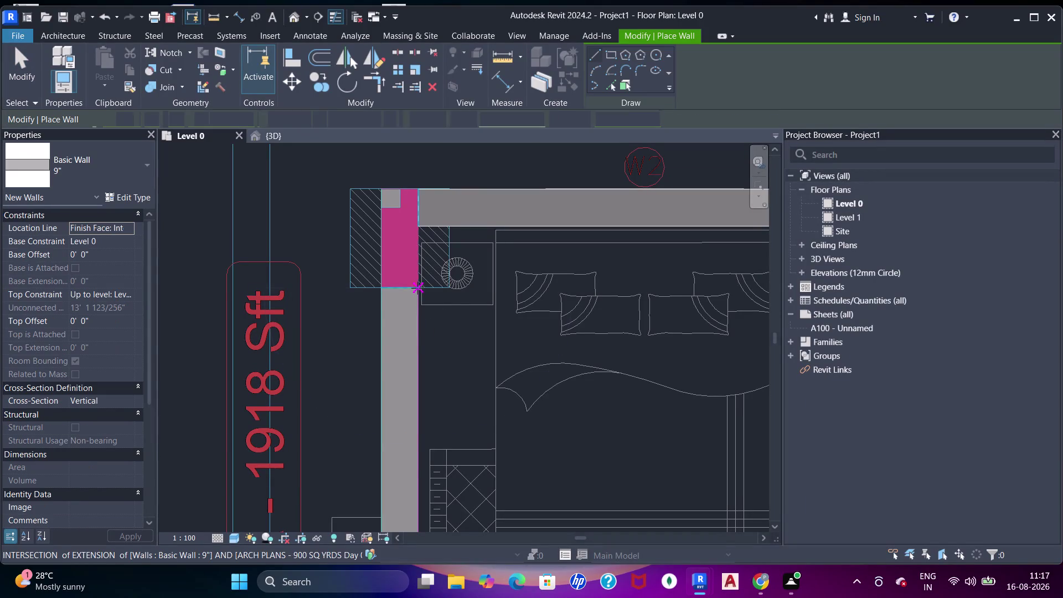
key(Escape)
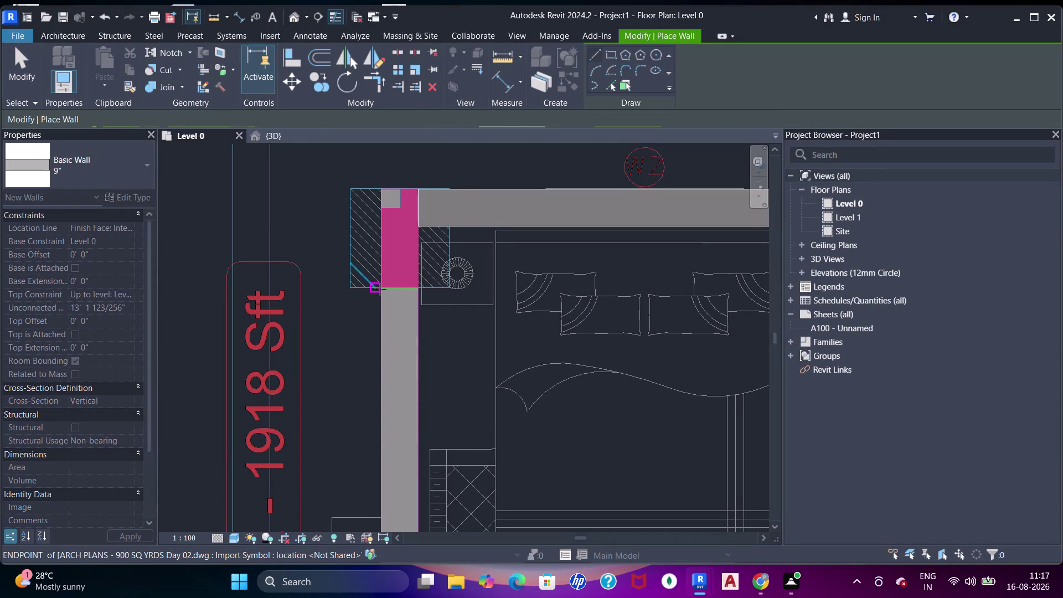
click(382, 289)
middle_drag(389, 401, 386, 232)
middle_click(375, 361)
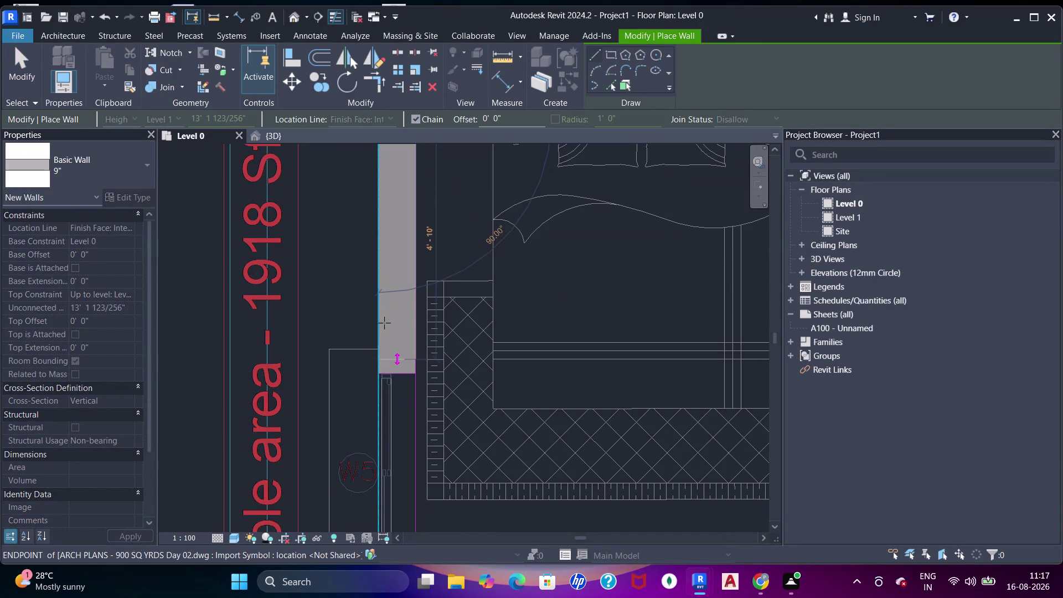
click(380, 315)
middle_drag(392, 360, 394, 297)
scroll(up, 3)
key(Escape)
key(Escape)
key(Escape)
scroll(down, 3)
middle_drag(392, 382, 392, 374)
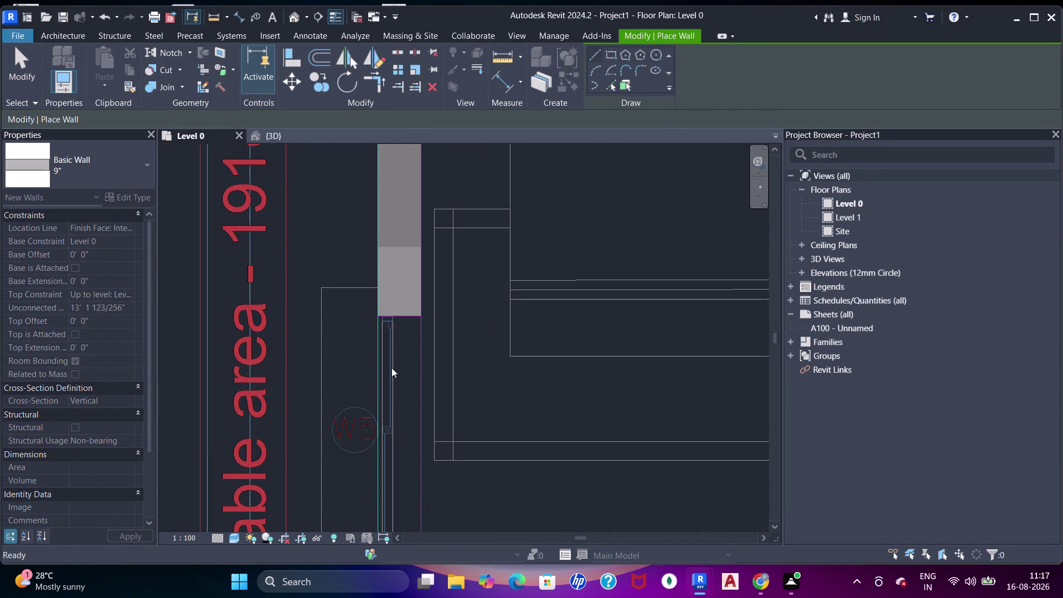
middle_drag(392, 374, 398, 330)
Align that wall's face with the lower column edge.
key(a)
scroll(down, 3)
key(a)
middle_drag(401, 393, 410, 300)
scroll(up, 3)
key(a)
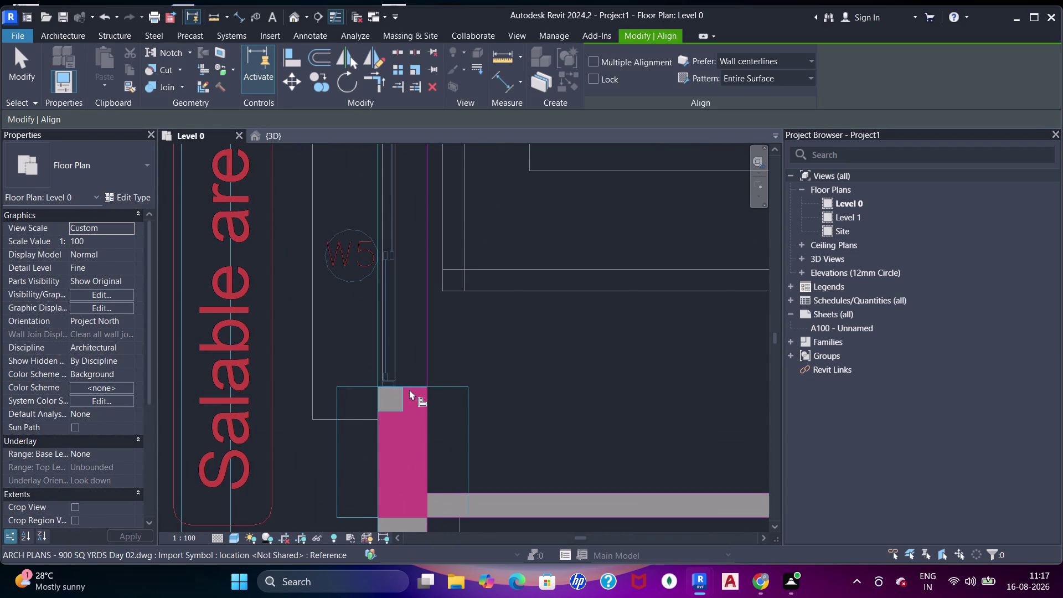
click(410, 389)
middle_drag(387, 246, 387, 360)
click(408, 163)
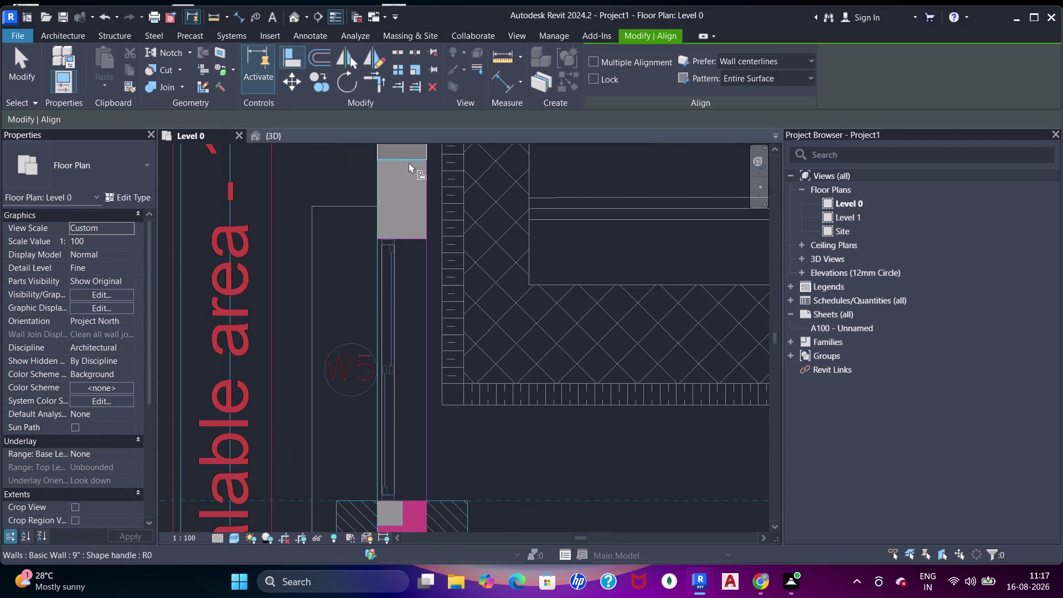
scroll(down, 3)
middle_drag(436, 369, 447, 271)
key(Escape)
key(Escape)
middle_drag(428, 392, 442, 267)
Draw a 9-inch wall from the toilet column down beside the toilets.
key(w)
key(a)
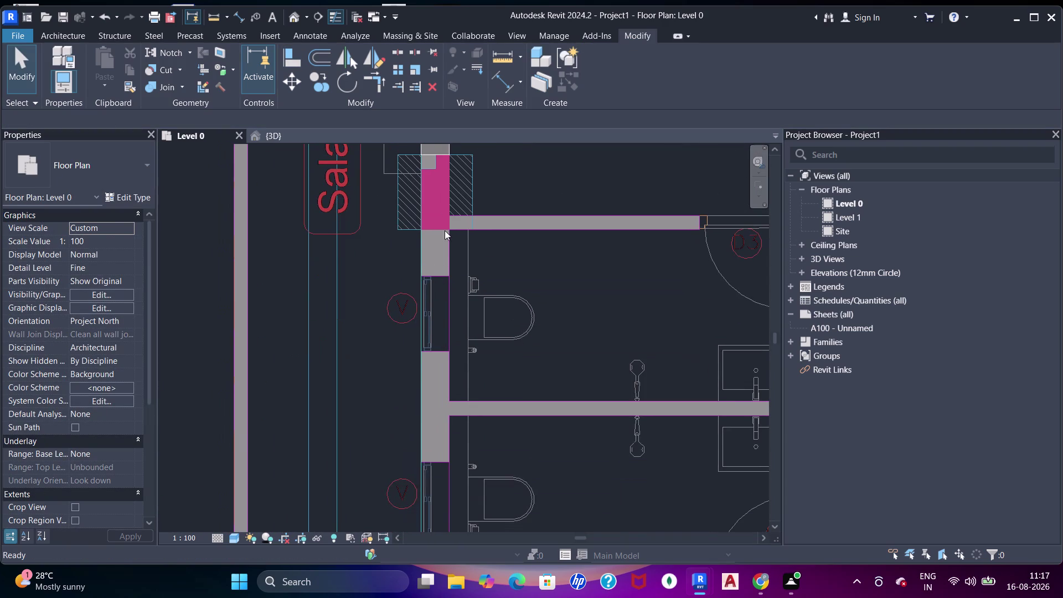
click(422, 230)
middle_drag(428, 376, 427, 200)
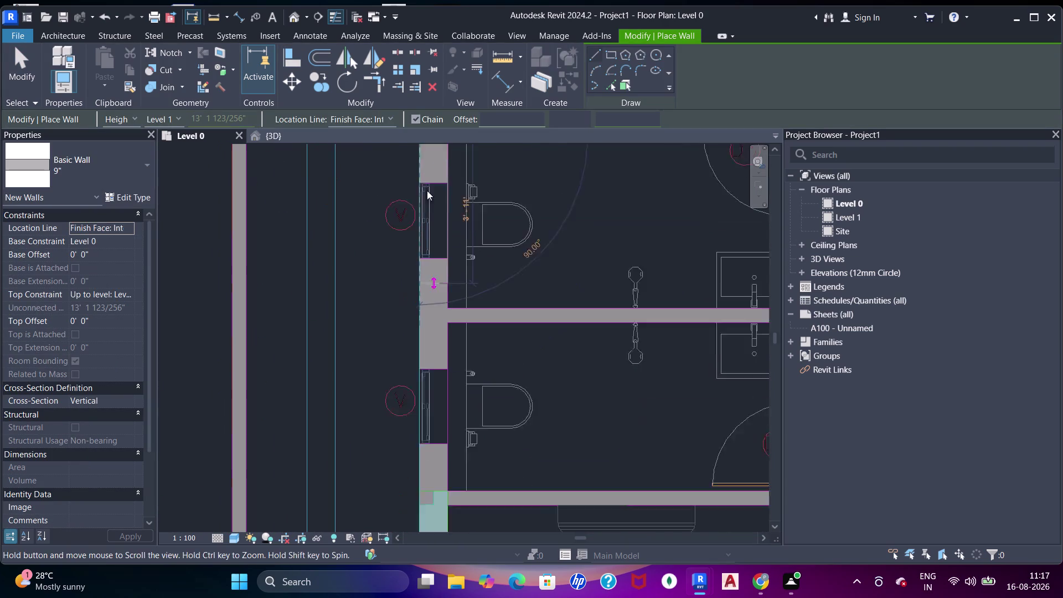
click(428, 367)
scroll(up, 3)
middle_drag(434, 382, 447, 303)
Align the toilet-side wall face to its reference edge.
key(Escape)
key(Escape)
key(a)
key(a)
key(a)
click(453, 342)
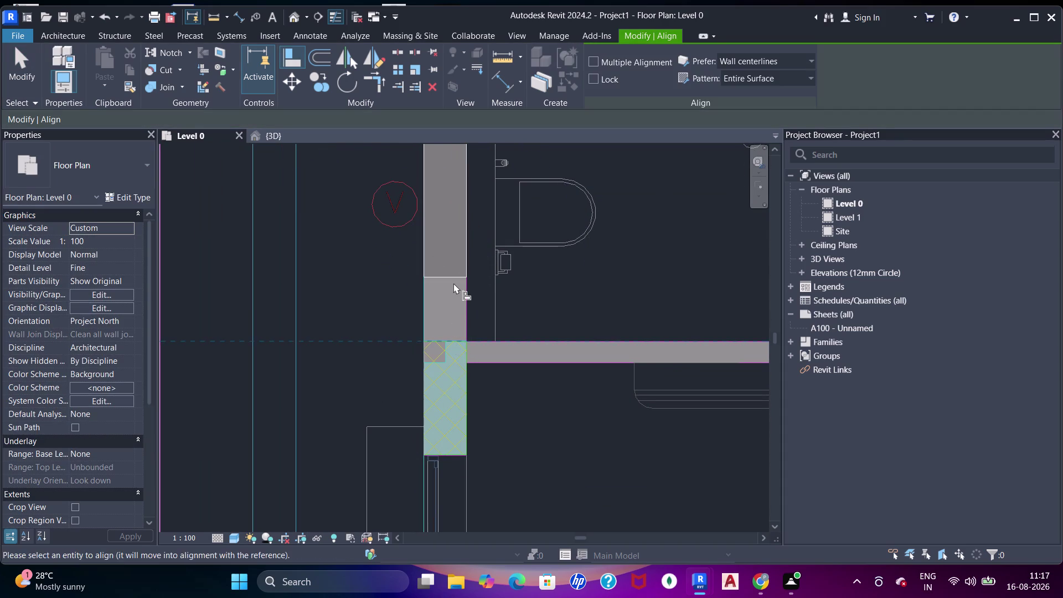
click(453, 283)
scroll(down, 3)
middle_drag(462, 381, 458, 281)
Draw a 9-inch wall from the window end up to the upper column.
key(Escape)
key(Escape)
middle_drag(460, 316, 464, 258)
key(w)
key(a)
middle_drag(402, 340, 403, 320)
scroll(up, 3)
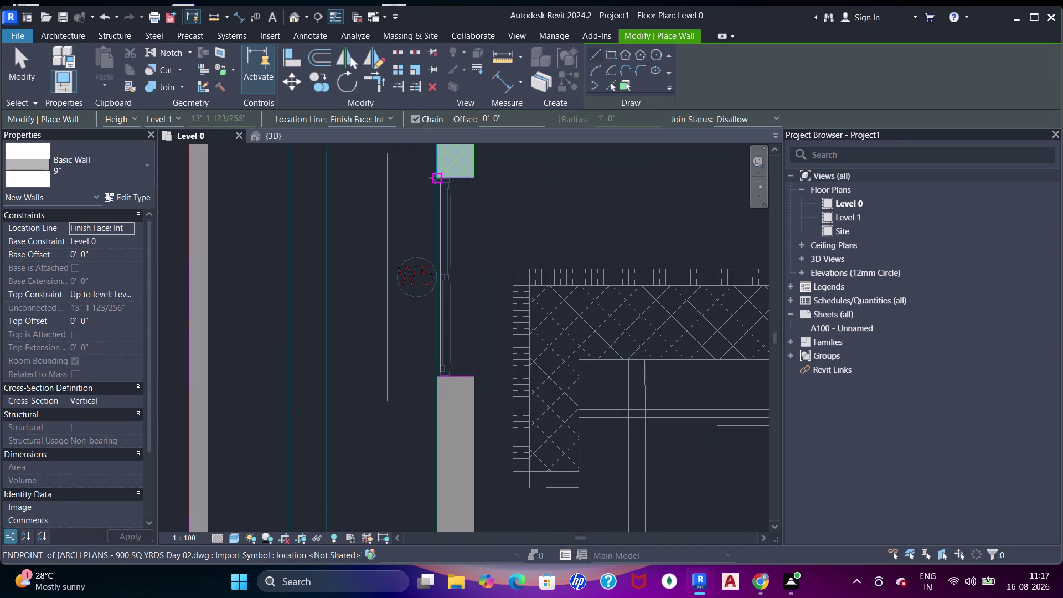
click(435, 177)
middle_drag(425, 441, 441, 272)
click(467, 308)
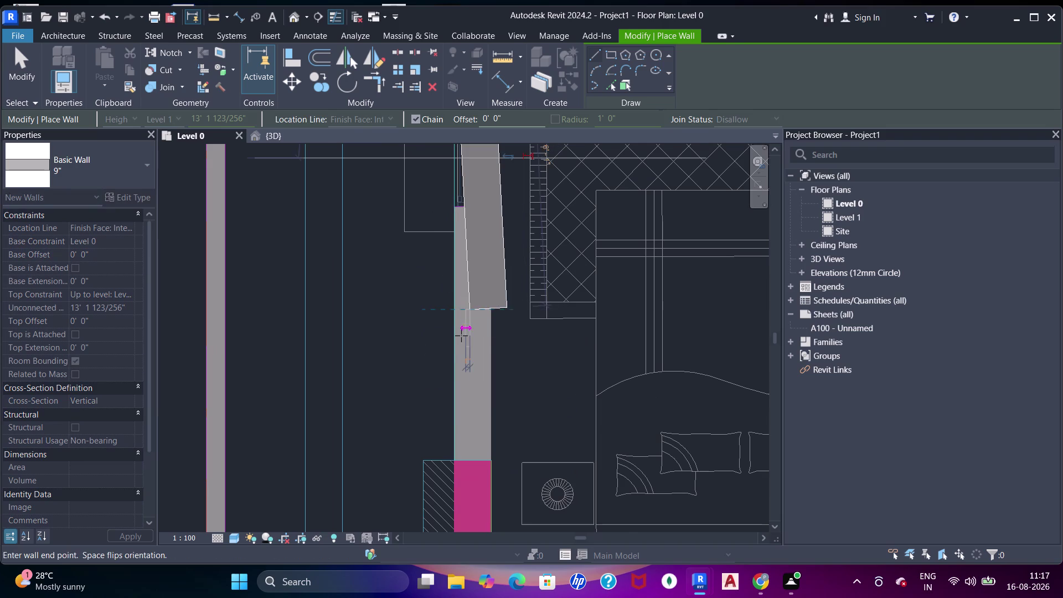
Straighten the slanted wall onto the reference line and align its face with the column.
key(Escape)
key(Escape)
key(a)
key(a)
click(454, 351)
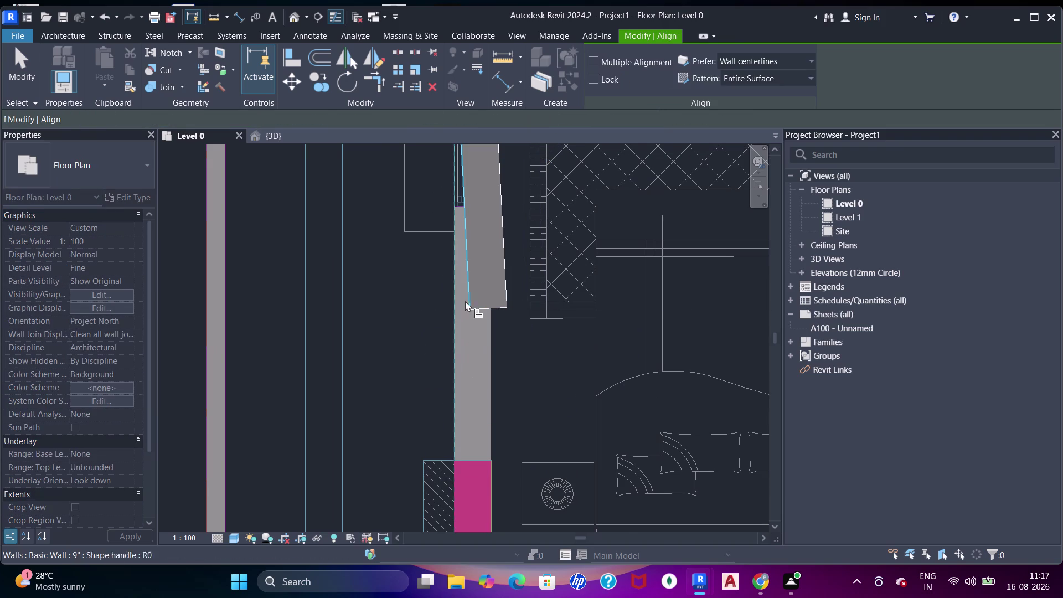
click(468, 283)
click(473, 459)
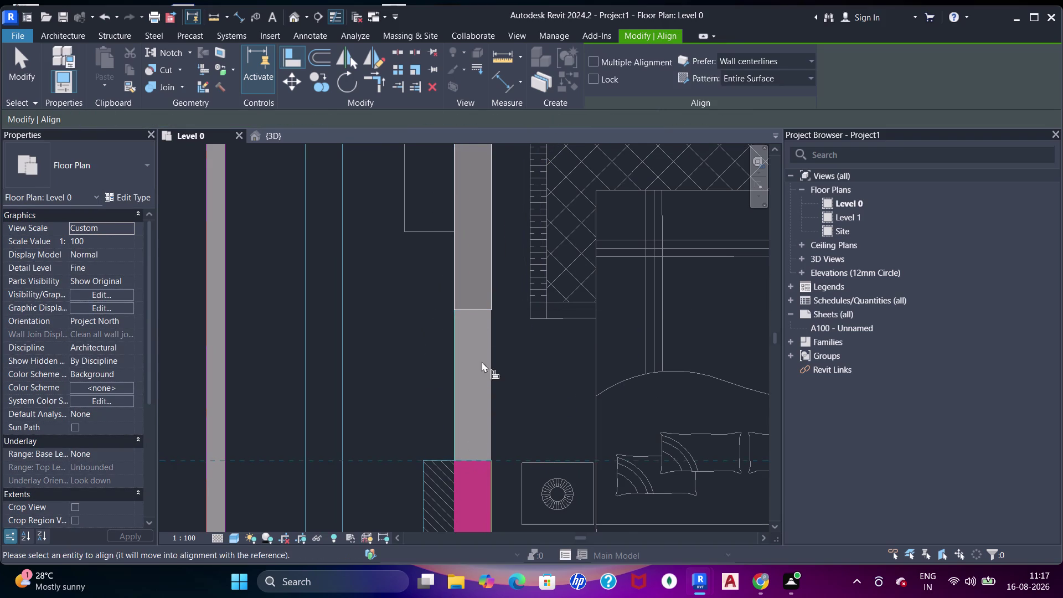
click(472, 311)
scroll(down, 3)
middle_drag(498, 349, 478, 199)
key(Escape)
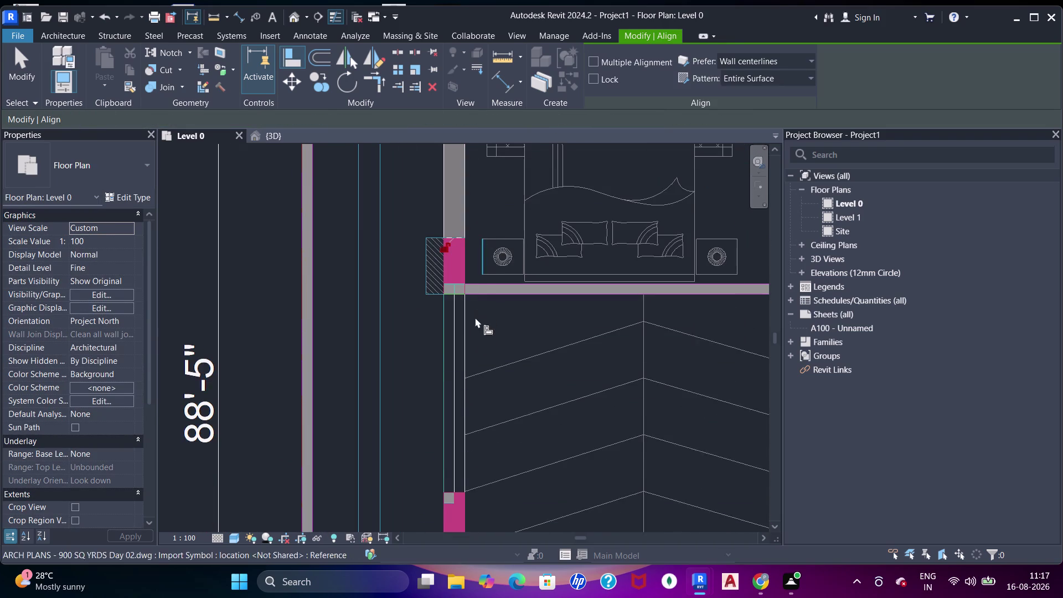
key(Escape)
middle_drag(469, 360, 467, 174)
scroll(down, 3)
middle_drag(479, 169, 488, 157)
scroll(down, 3)
middle_drag(515, 226, 465, 380)
middle_drag(528, 262, 442, 349)
scroll(down, 3)
middle_drag(505, 201, 417, 366)
middle_drag(491, 274, 414, 378)
middle_drag(535, 381, 360, 248)
middle_drag(480, 344, 411, 388)
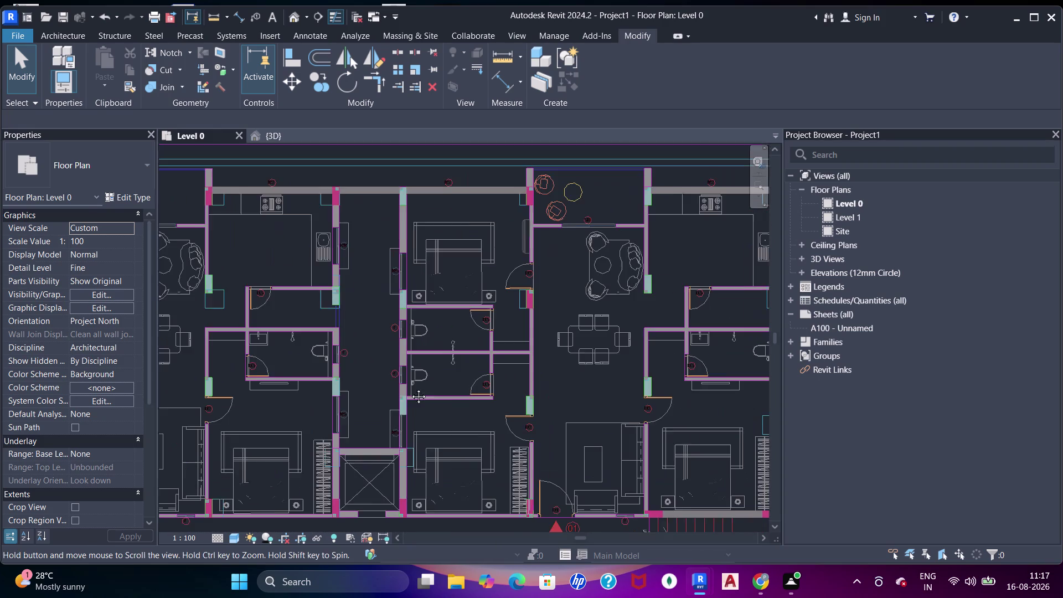
Pan across the Level 0 floor plan down to the lower bedrooms.
middle_drag(410, 389, 412, 388)
middle_drag(499, 398, 361, 249)
middle_drag(626, 392, 614, 337)
middle_drag(606, 394, 626, 233)
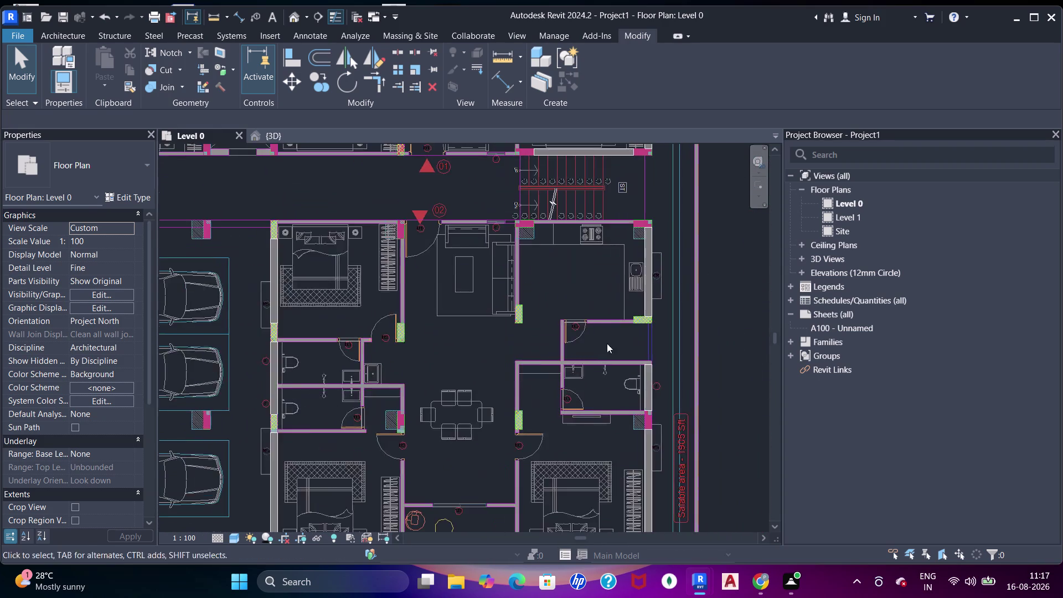
middle_drag(599, 371, 634, 231)
middle_drag(599, 351, 637, 352)
middle_drag(486, 365, 523, 365)
scroll(up, 3)
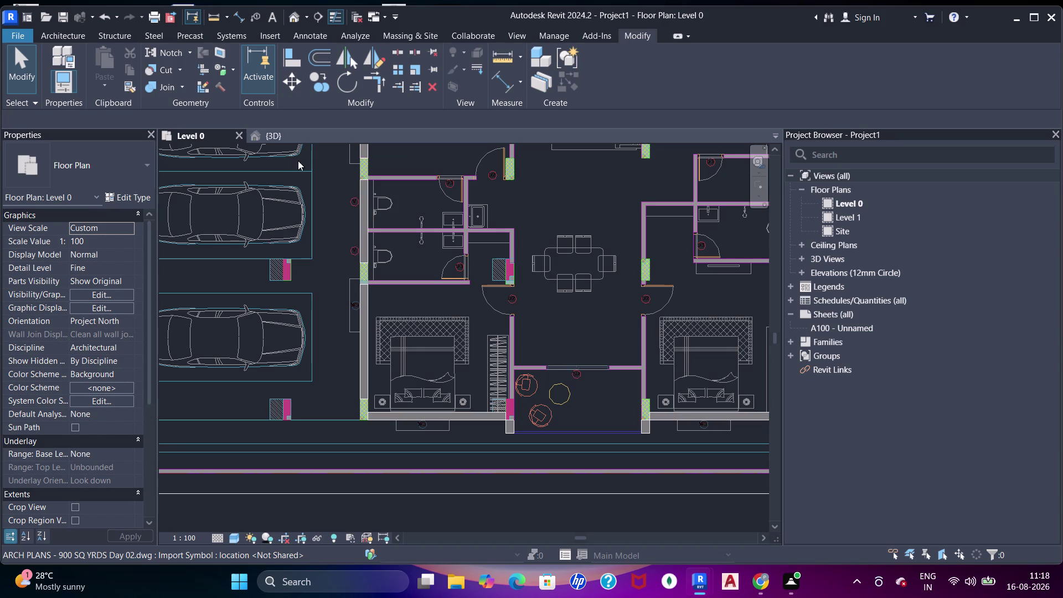
Switch to the {3D} view and orbit toward the front walls.
click(281, 137)
scroll(down, 3)
middle_drag(436, 334, 480, 362)
middle_drag(490, 360, 489, 351)
scroll(up, 3)
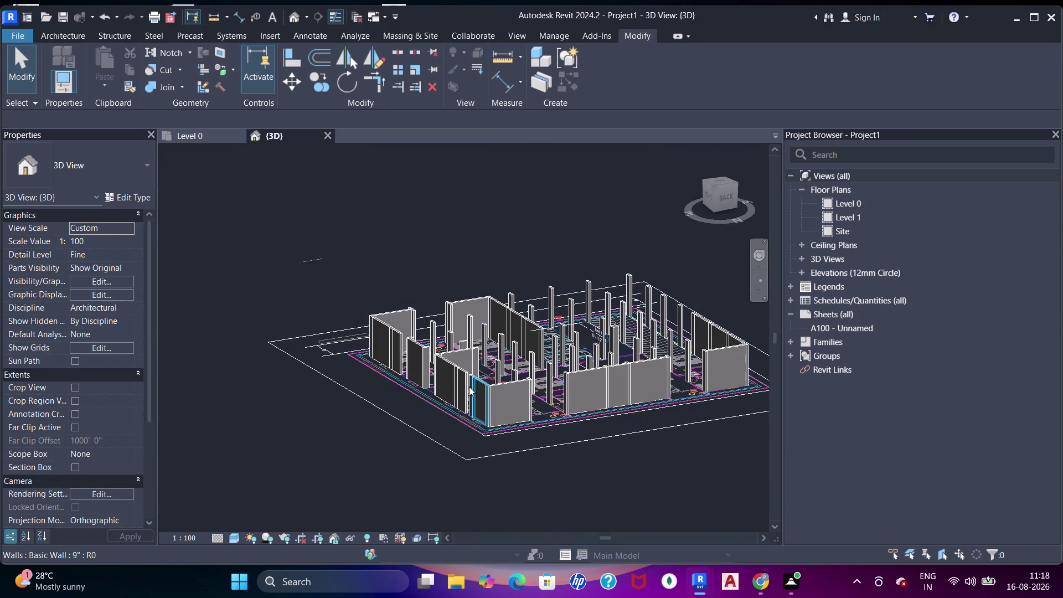
middle_drag(501, 389, 463, 332)
key(Escape)
scroll(up, 3)
Start joining wall geometry by picking the short front wall.
key(Escape)
key(j)
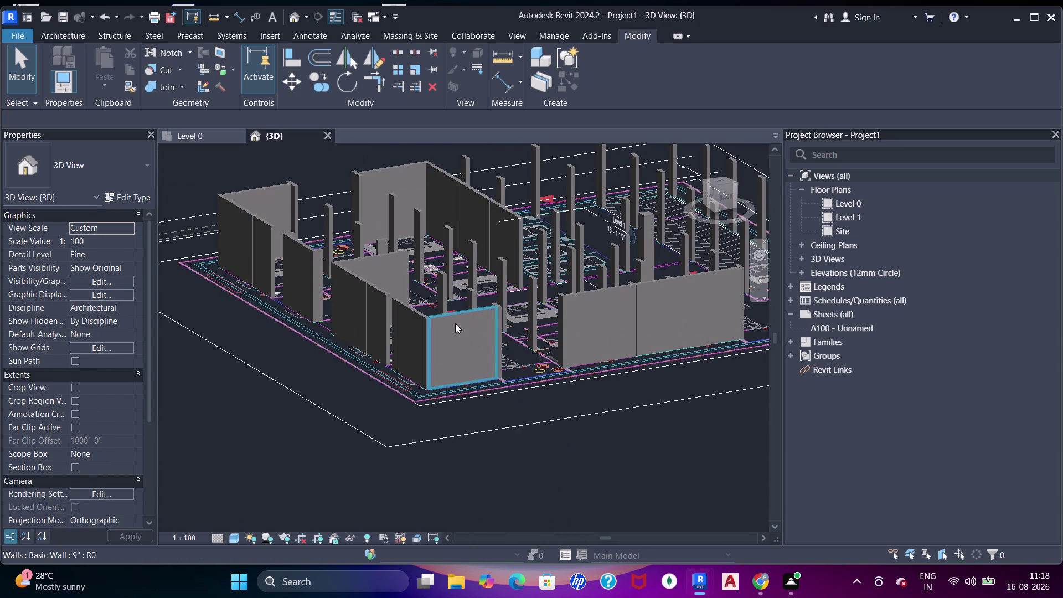
click(453, 321)
scroll(up, 3)
key(j)
key(j)
key(Escape)
key(j)
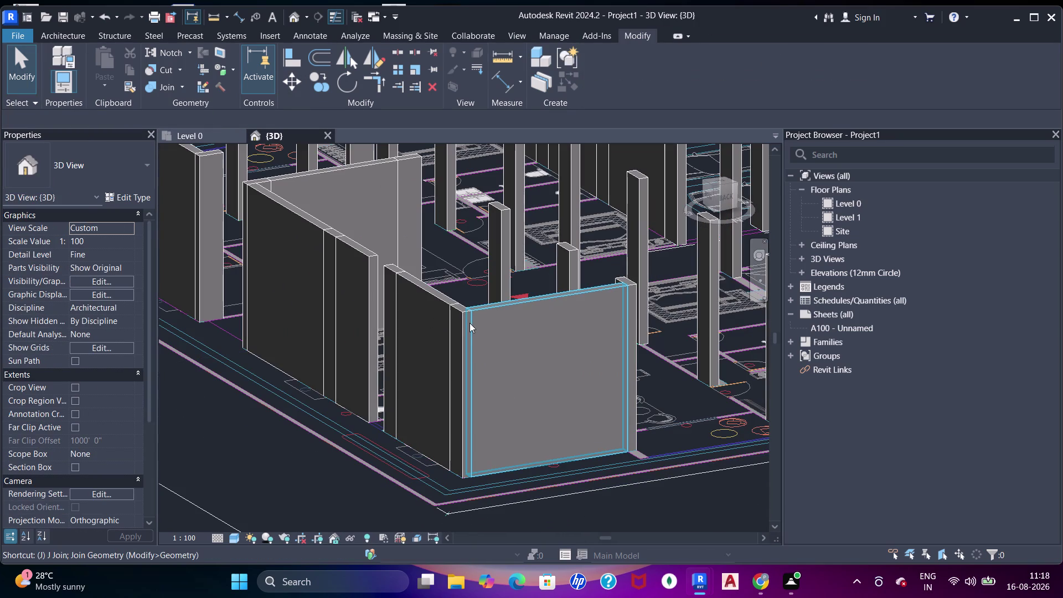
key(j)
key(j)
click(461, 315)
click(442, 297)
click(476, 315)
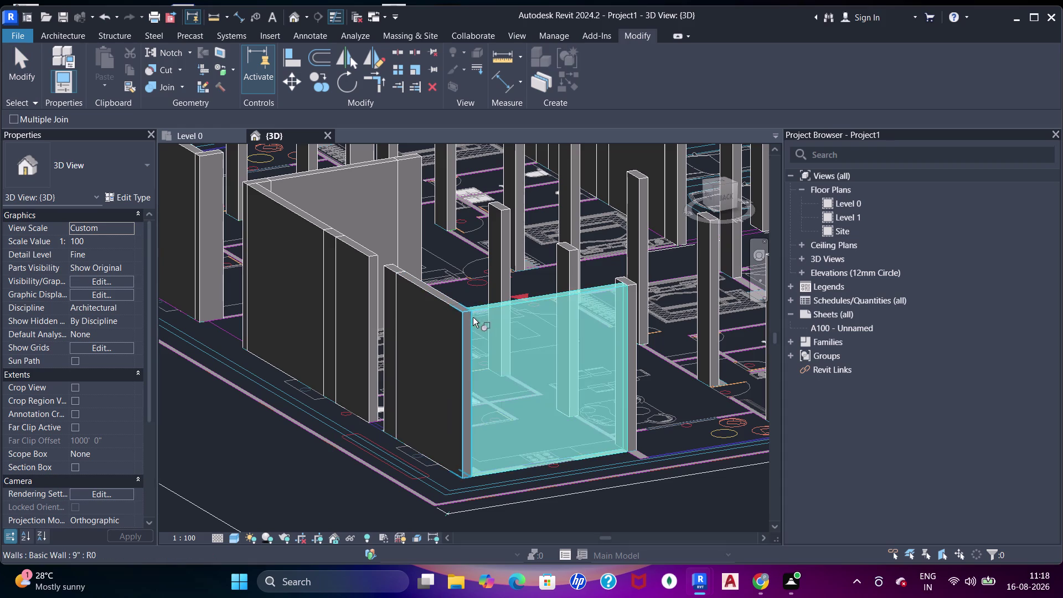
Join the front wall with its neighbour and the next pairs of walls at the corner.
click(469, 314)
click(466, 320)
click(485, 312)
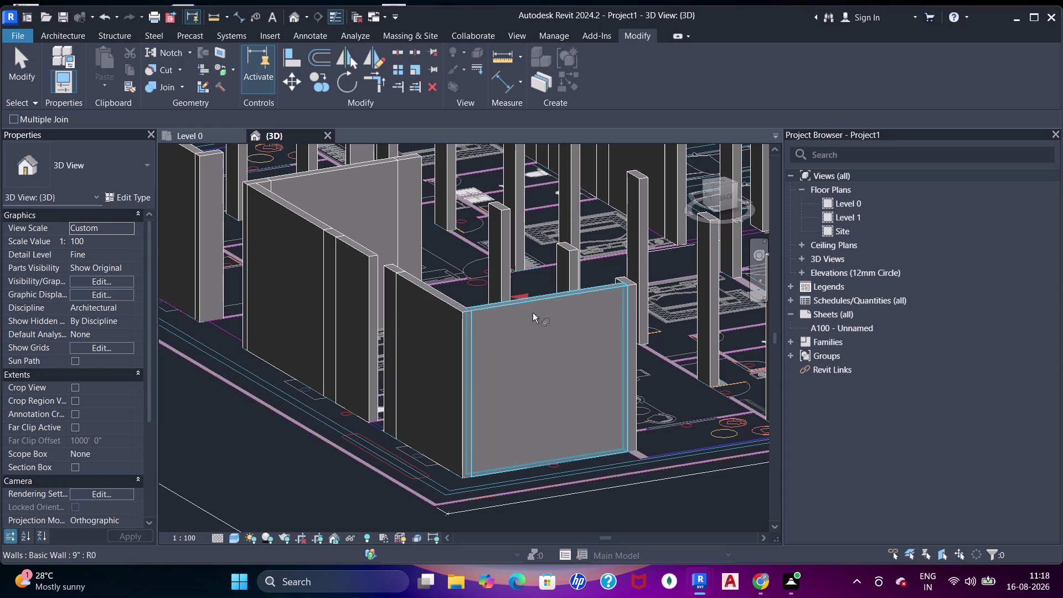
click(616, 283)
click(628, 283)
middle_drag(484, 323, 534, 315)
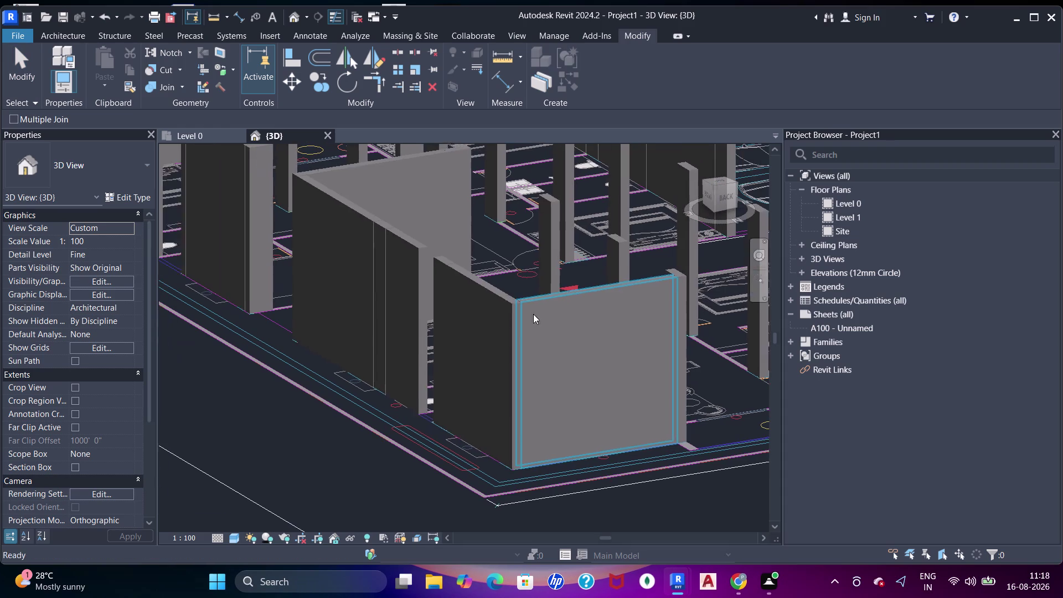
click(411, 243)
click(382, 222)
scroll(up, 3)
middle_drag(352, 240, 414, 281)
click(446, 280)
click(456, 282)
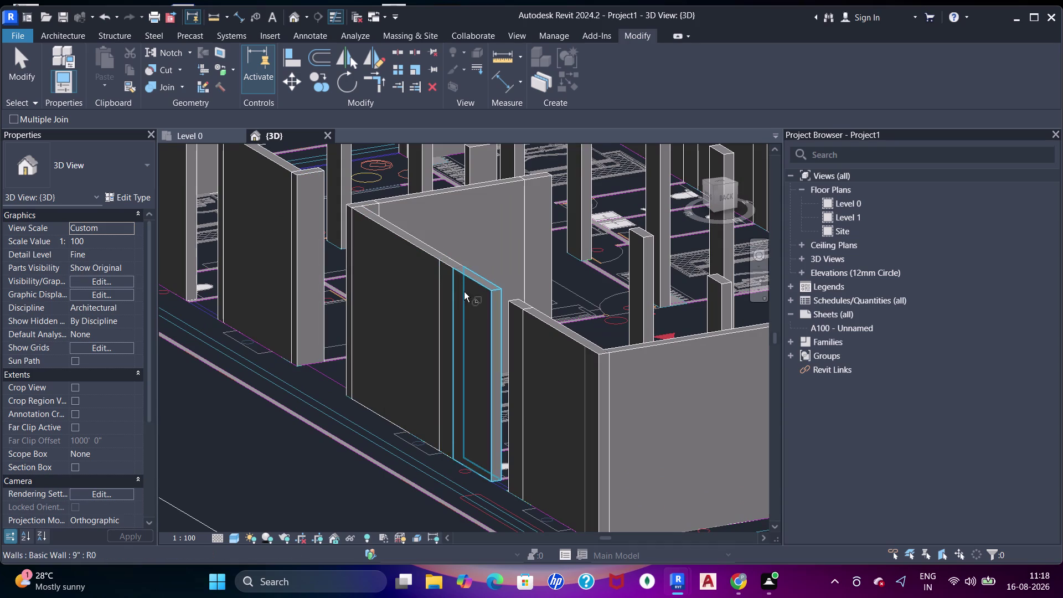
Align a wall face into line with a reference wall face using Align.
key(Escape)
scroll(up, 3)
key(Escape)
key(a)
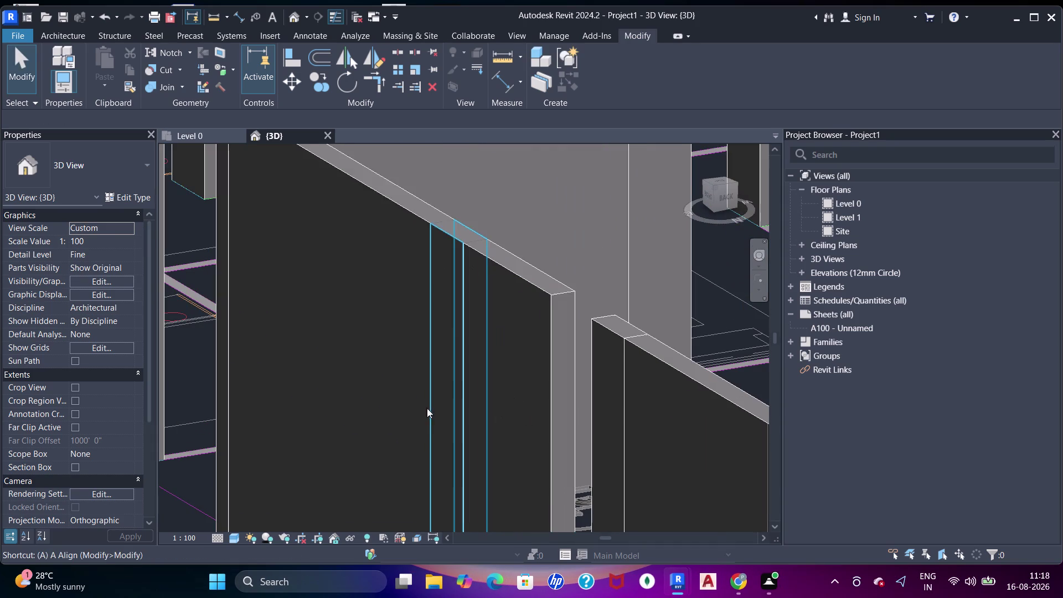
key(a)
key(a)
key(Escape)
key(a)
key(a)
key(a)
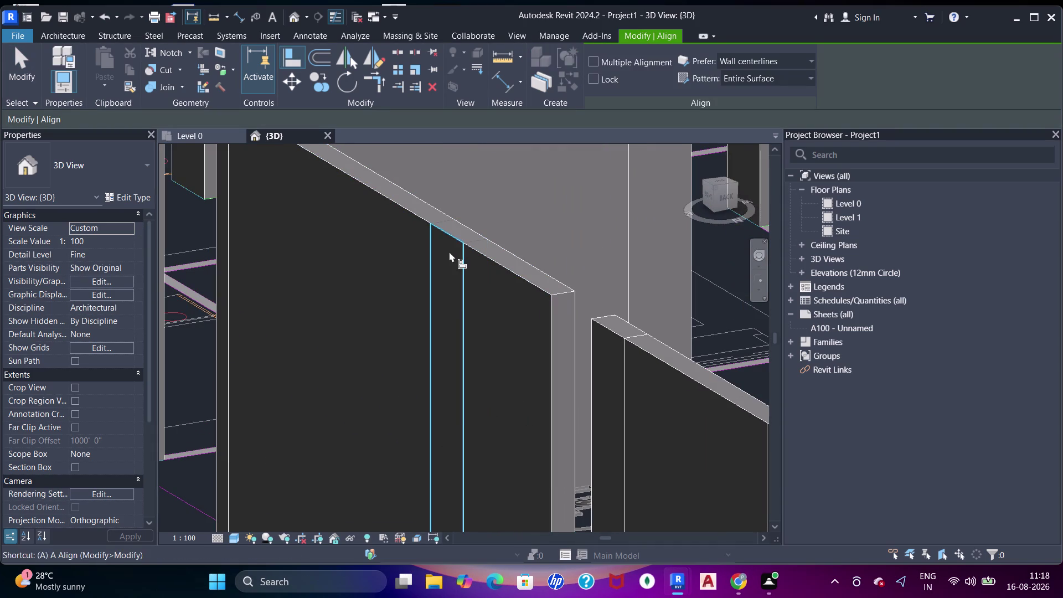
click(449, 251)
click(490, 271)
scroll(down, 3)
middle_drag(400, 272, 410, 275)
click(400, 261)
click(464, 269)
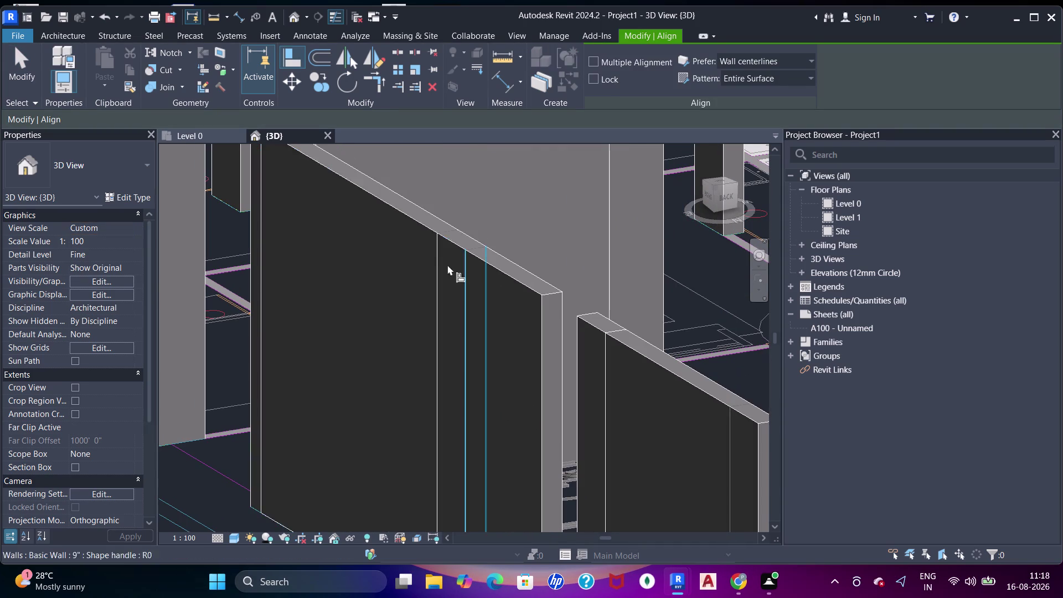
scroll(down, 3)
middle_click(407, 292)
key(Escape)
Align the 9-inch wall face to the concrete column face at the wall corner.
middle_drag(488, 368, 395, 317)
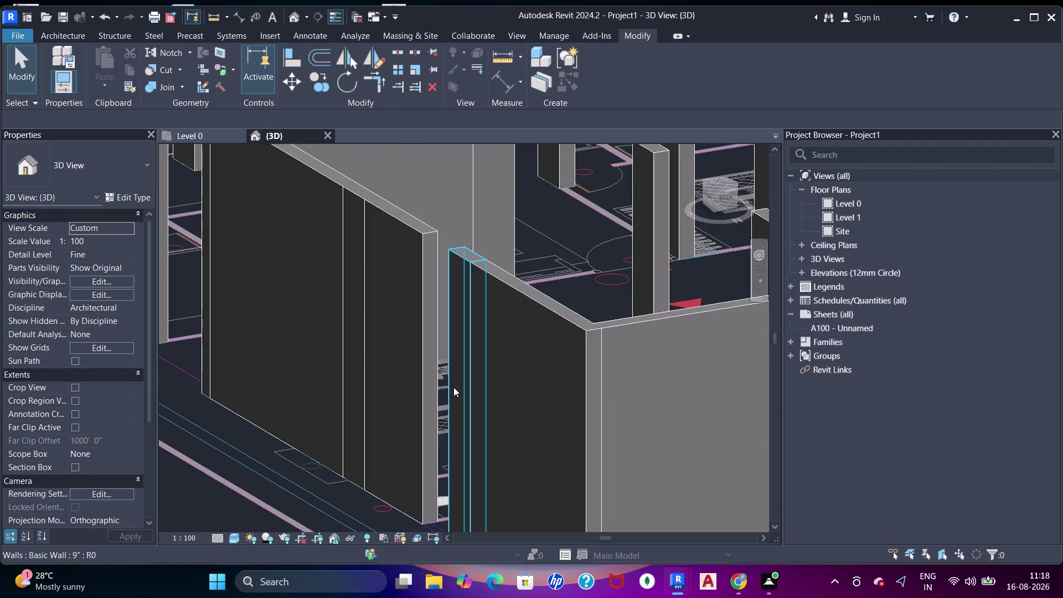
key(a)
key(a)
click(357, 222)
key(a)
click(310, 205)
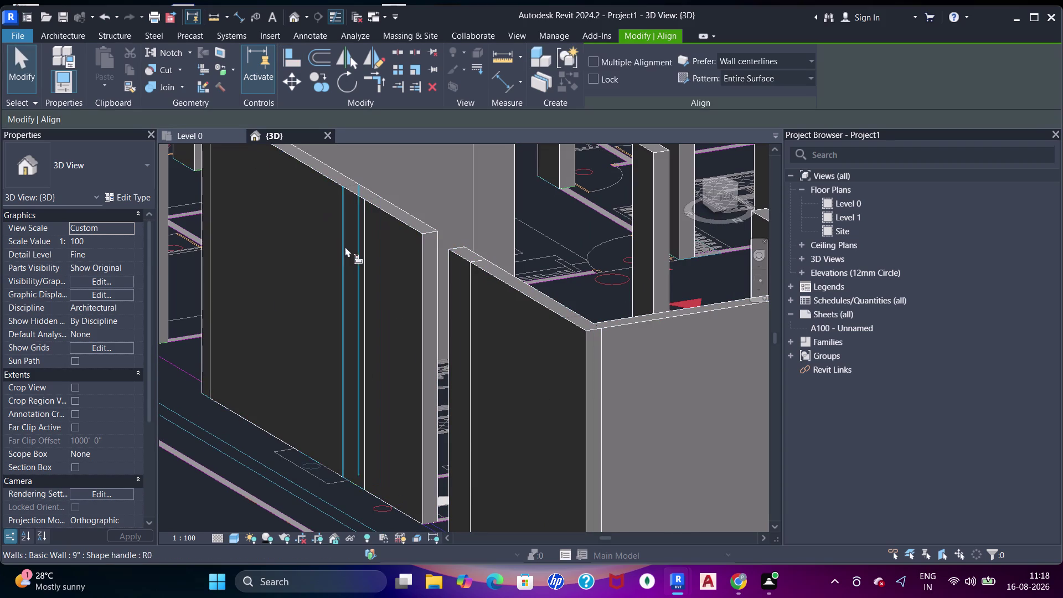
key(Escape)
key(a)
key(a)
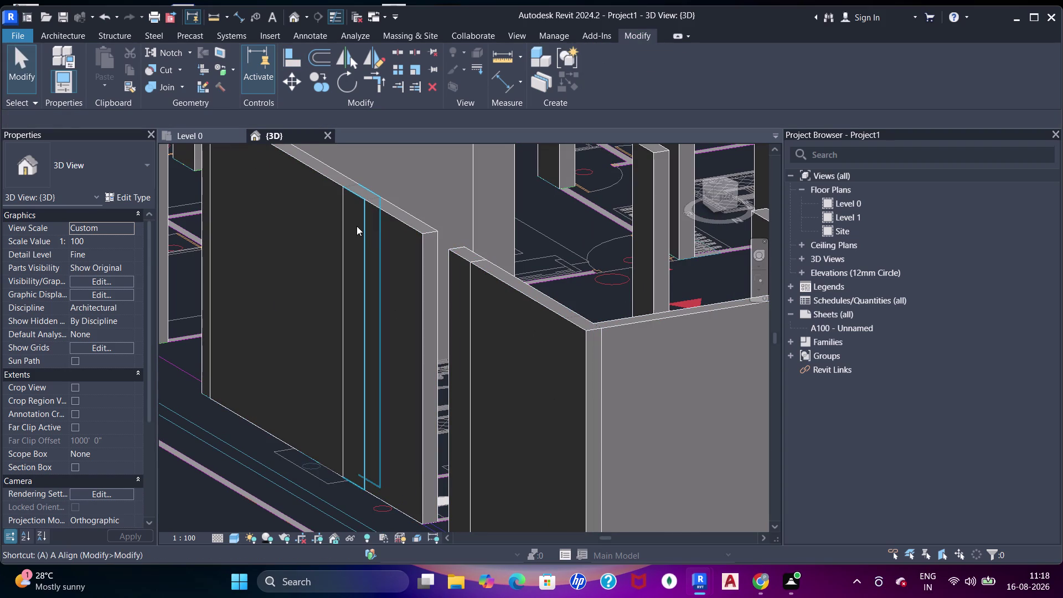
click(357, 226)
key(a)
click(382, 242)
Align another 9-inch wall face to the column, then the long wall face.
scroll(down, 3)
middle_drag(516, 315, 436, 281)
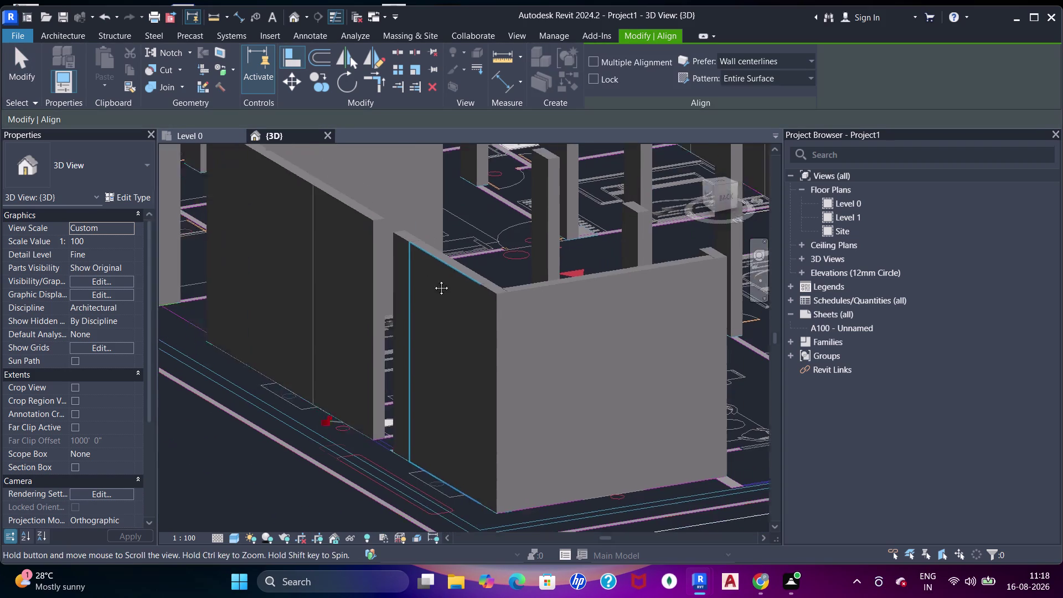
middle_drag(435, 281, 433, 281)
middle_drag(603, 396, 581, 373)
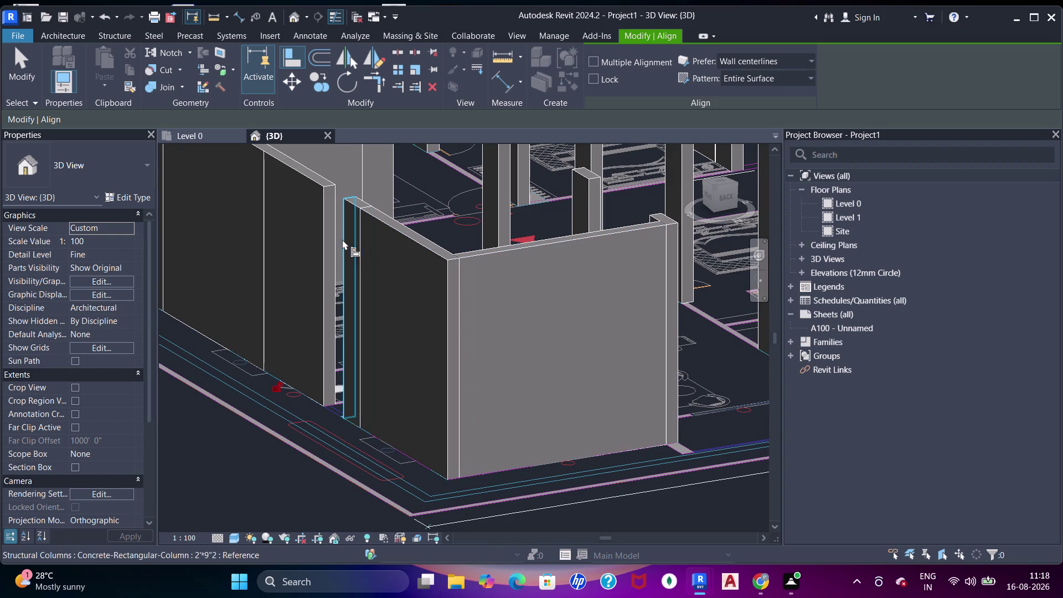
click(351, 241)
click(386, 257)
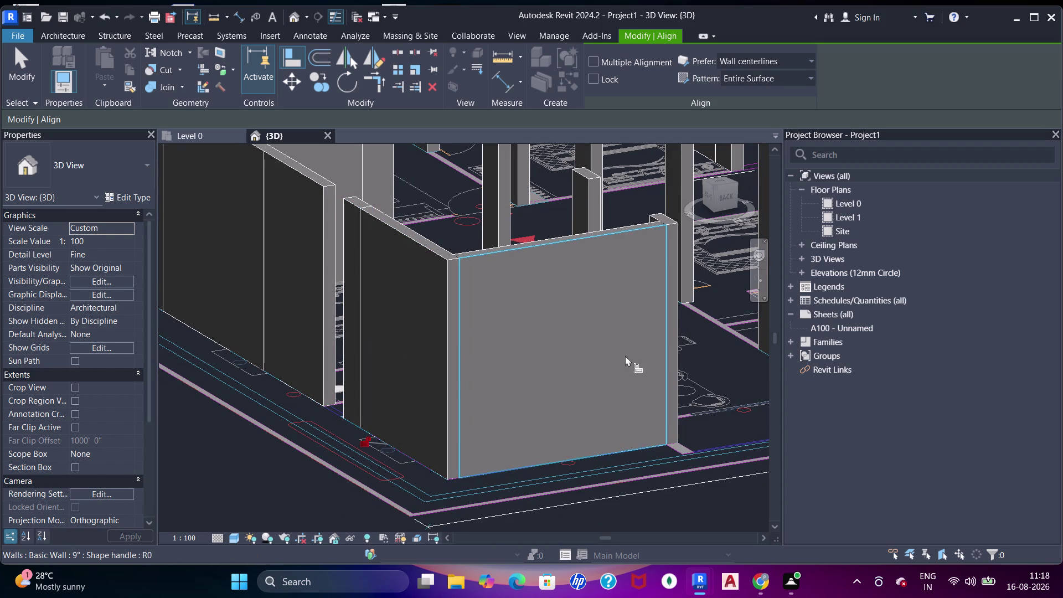
click(460, 313)
click(488, 314)
drag(425, 315, 432, 315)
click(450, 315)
key(Escape)
key(Escape)
Orbit and zoom to inspect the wall's top end beside the column.
scroll(down, 3)
middle_drag(404, 337, 495, 357)
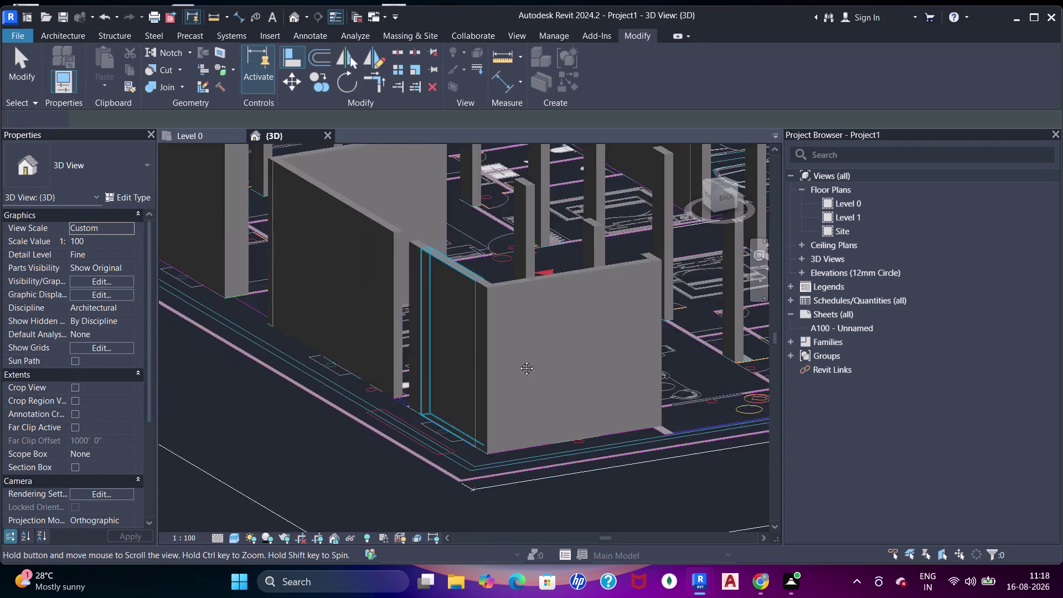
middle_drag(495, 358, 518, 360)
key(Escape)
scroll(up, 3)
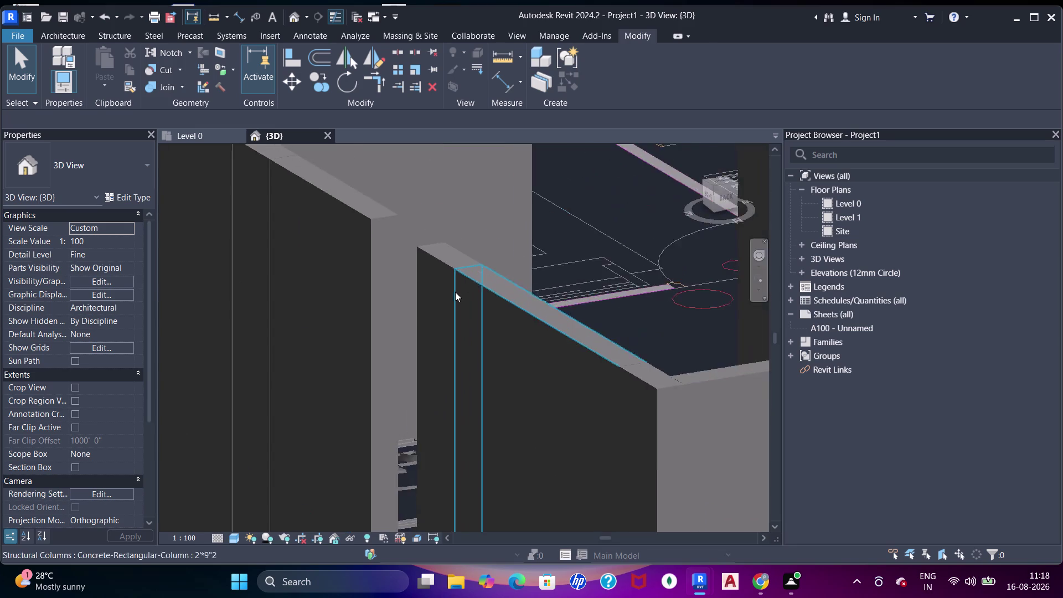
scroll(up, 3)
scroll(up, 3)
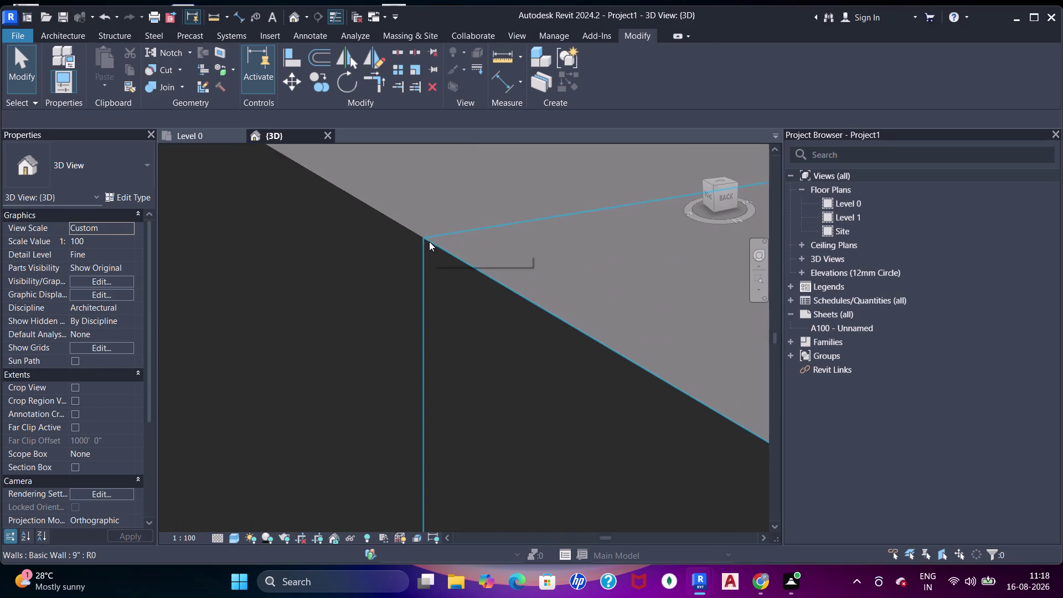
scroll(up, 3)
scroll(down, 3)
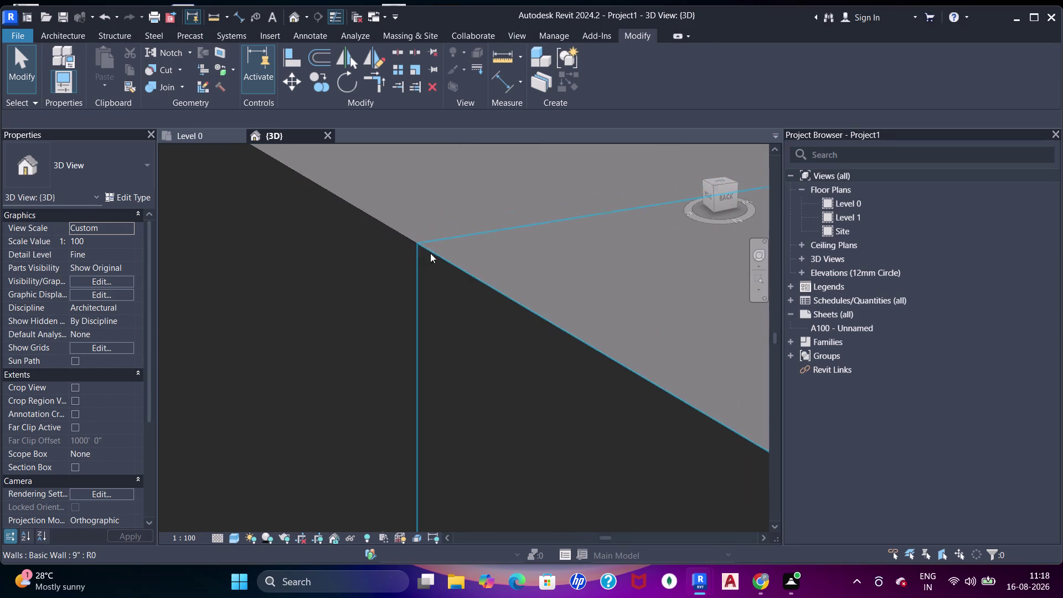
scroll(down, 3)
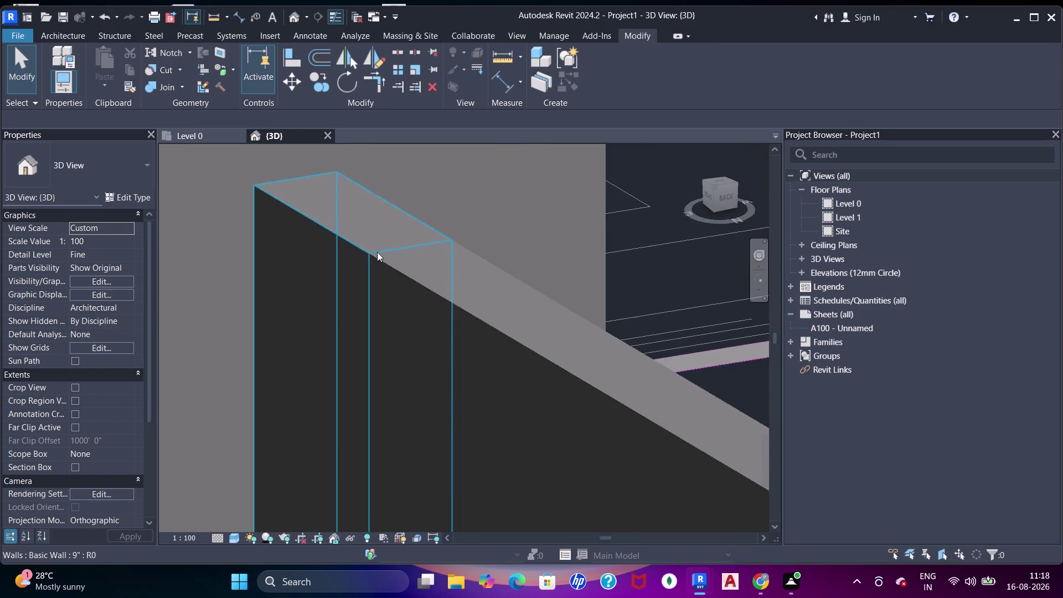
Select the 9-inch wall and apply an option from its right-click menu.
scroll(down, 3)
middle_drag(379, 255, 412, 215)
scroll(up, 3)
click(413, 216)
scroll(down, 3)
middle_drag(414, 297, 414, 297)
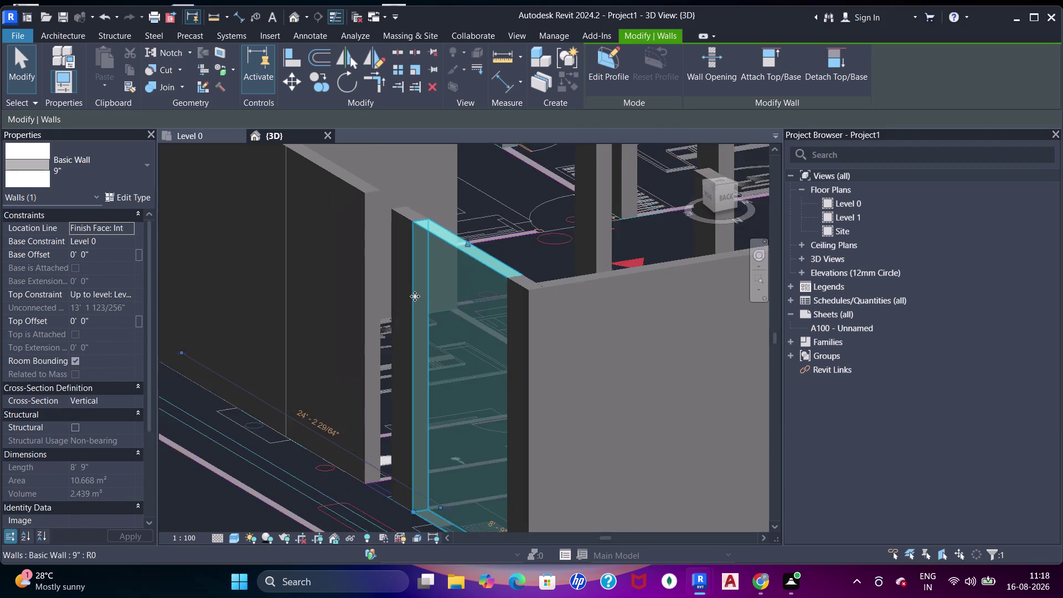
middle_drag(414, 297, 441, 240)
scroll(up, 3)
middle_drag(432, 398, 455, 272)
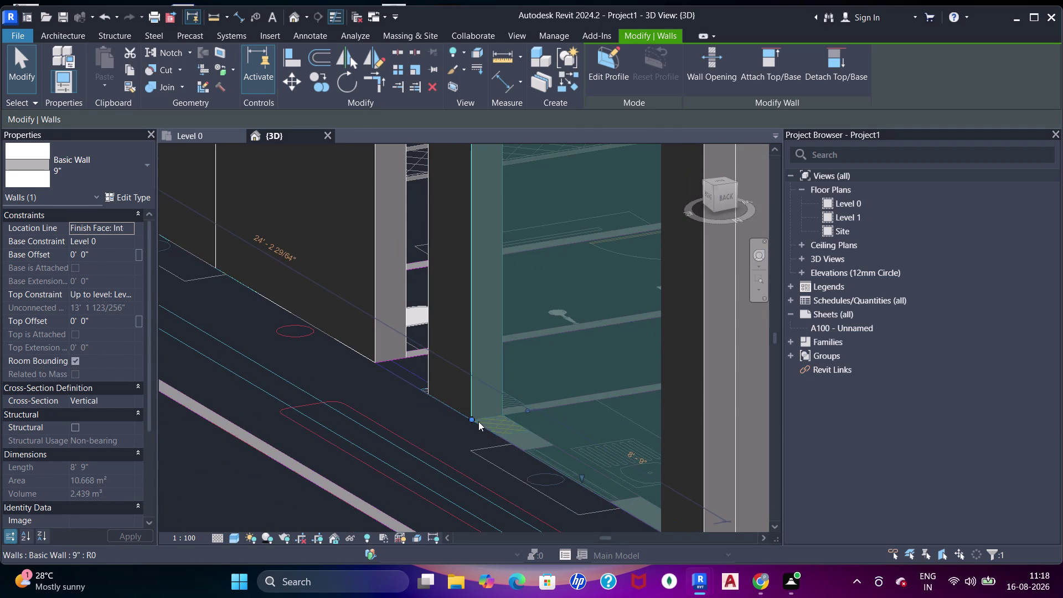
right_click(473, 420)
click(556, 87)
scroll(down, 3)
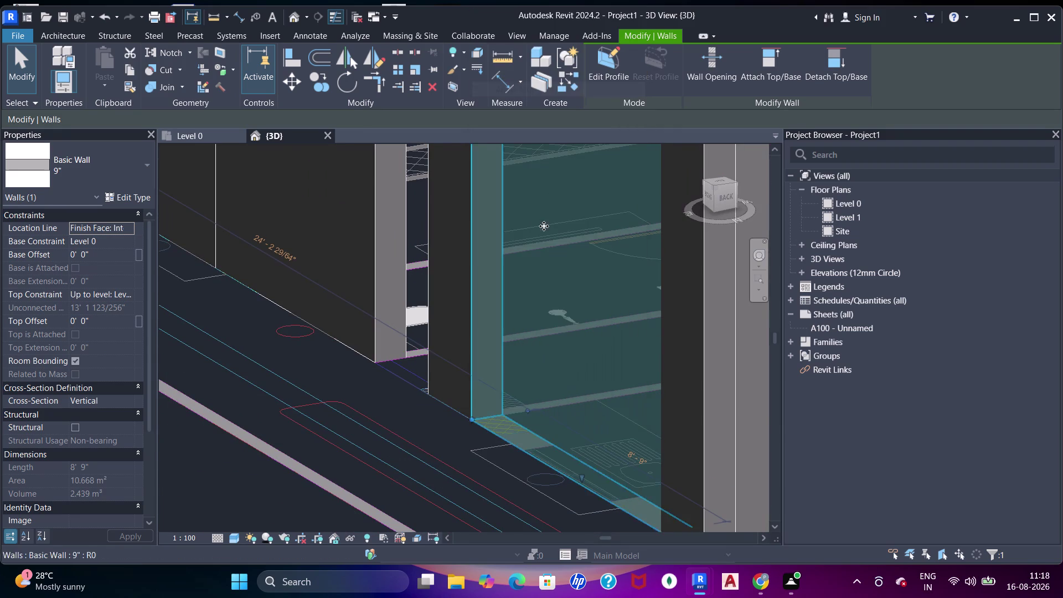
middle_drag(542, 229, 542, 278)
key(Escape)
Orbit and zoom toward the column between the walls and the wall top.
scroll(down, 3)
middle_drag(508, 313, 517, 335)
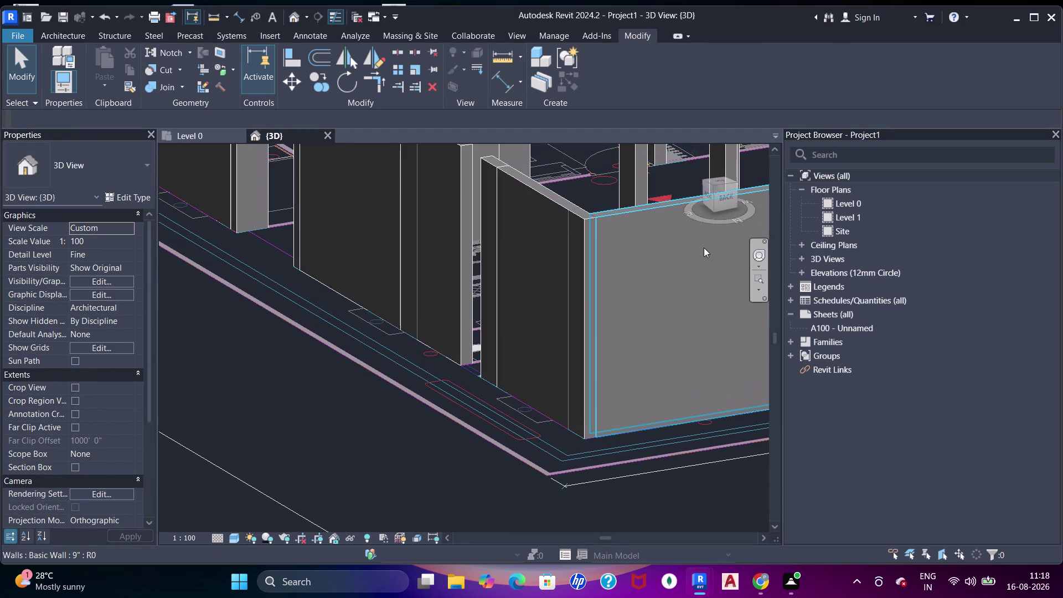
middle_drag(428, 300, 448, 361)
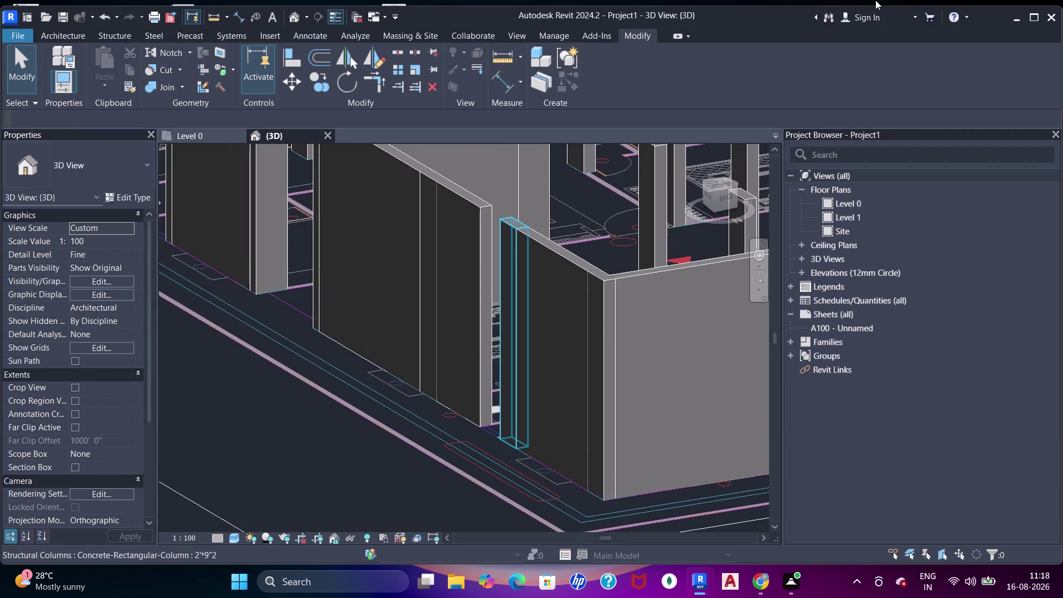
middle_drag(432, 323, 479, 428)
scroll(up, 3)
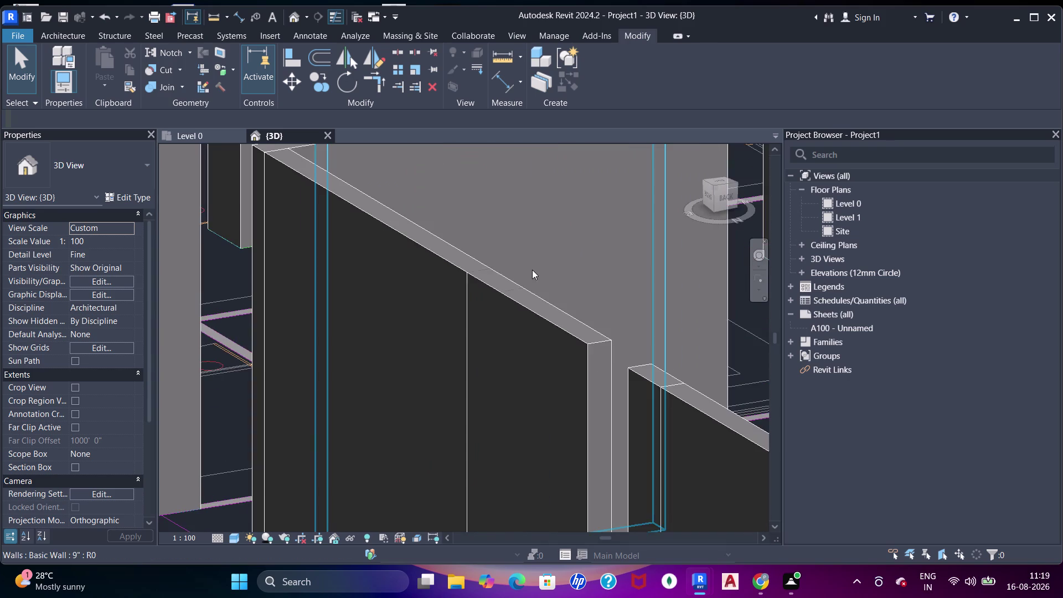
scroll(up, 3)
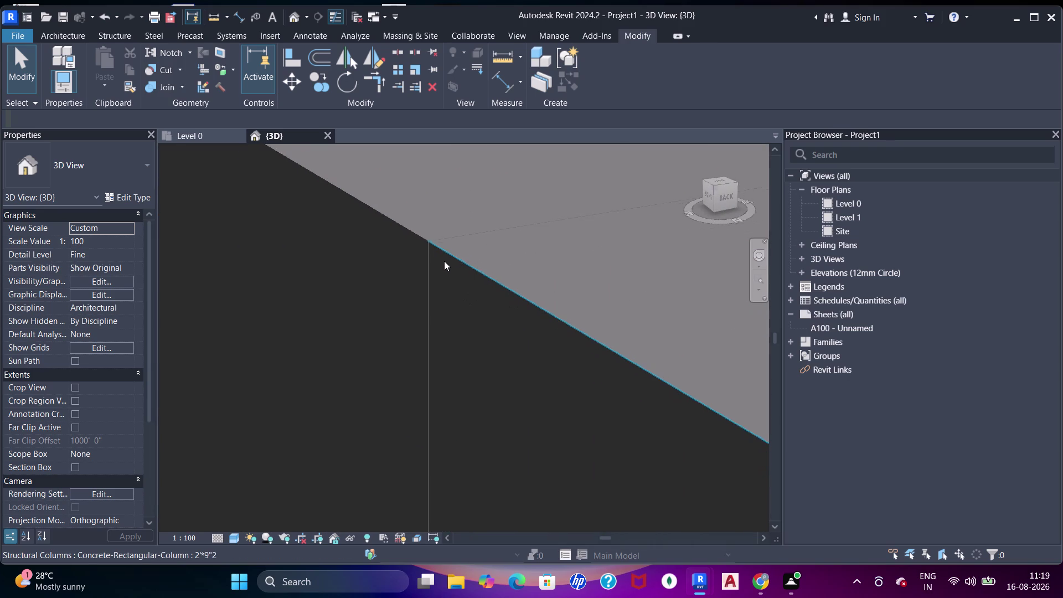
scroll(up, 3)
scroll(up, 3)
key(Escape)
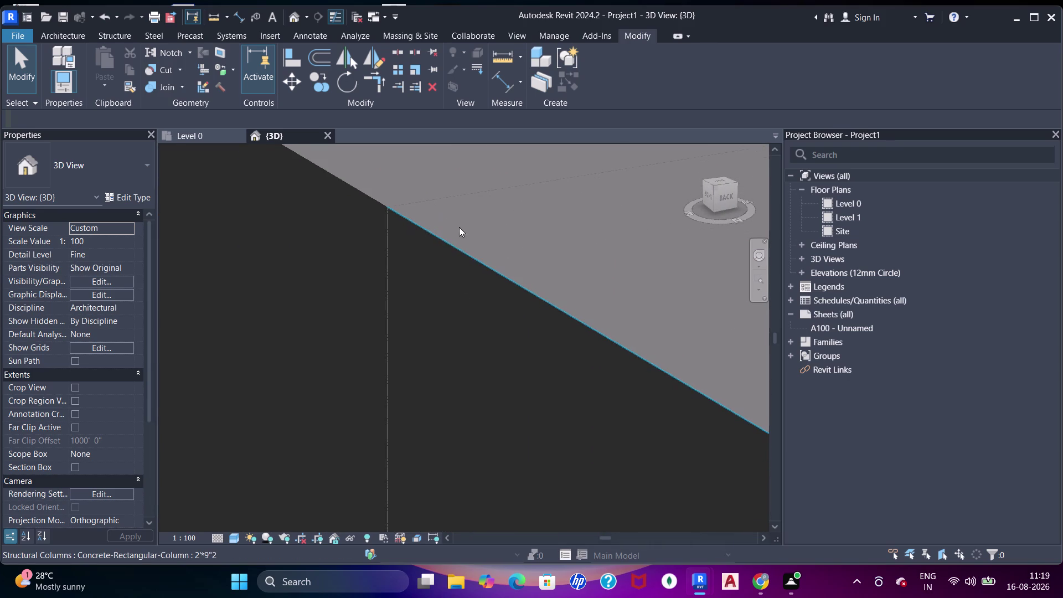
key(Escape)
key(Escape)
Align the 9-inch wall face to the concrete column edge with AL.
key(a)
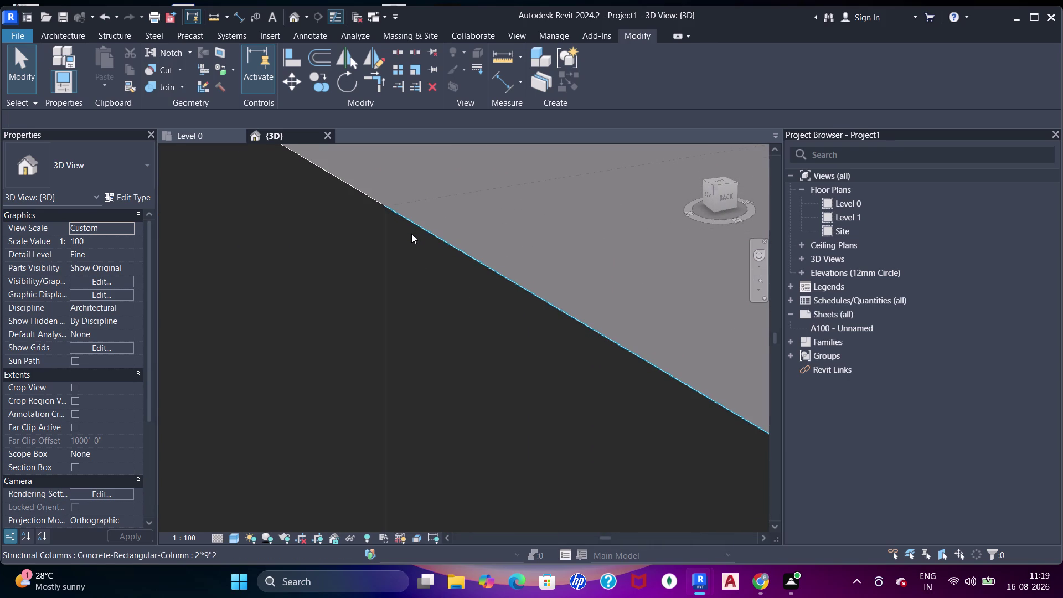
key(a)
text(aaaa)
click(412, 235)
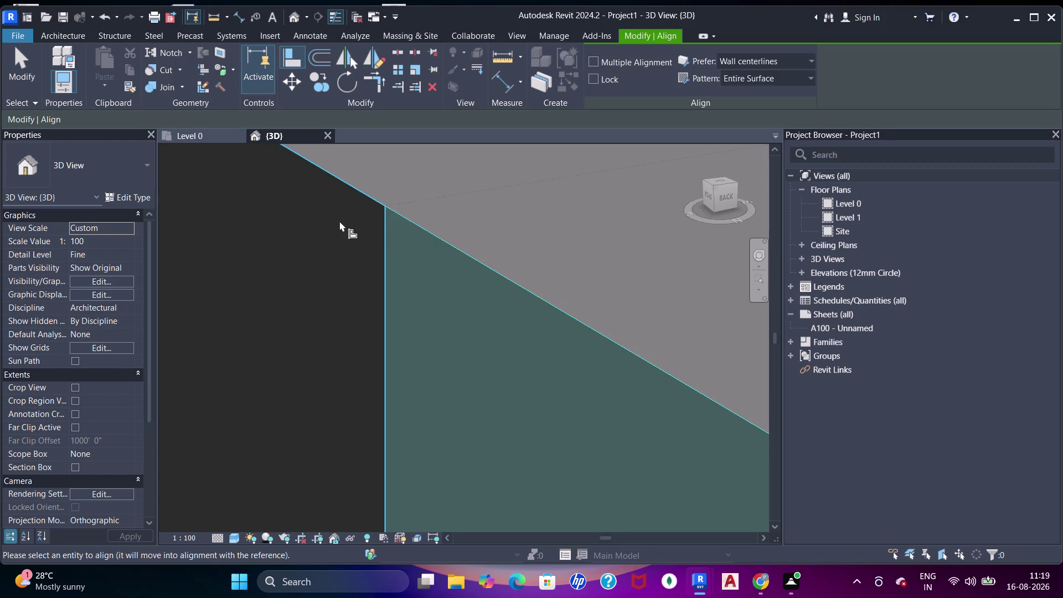
click(339, 221)
scroll(down, 3)
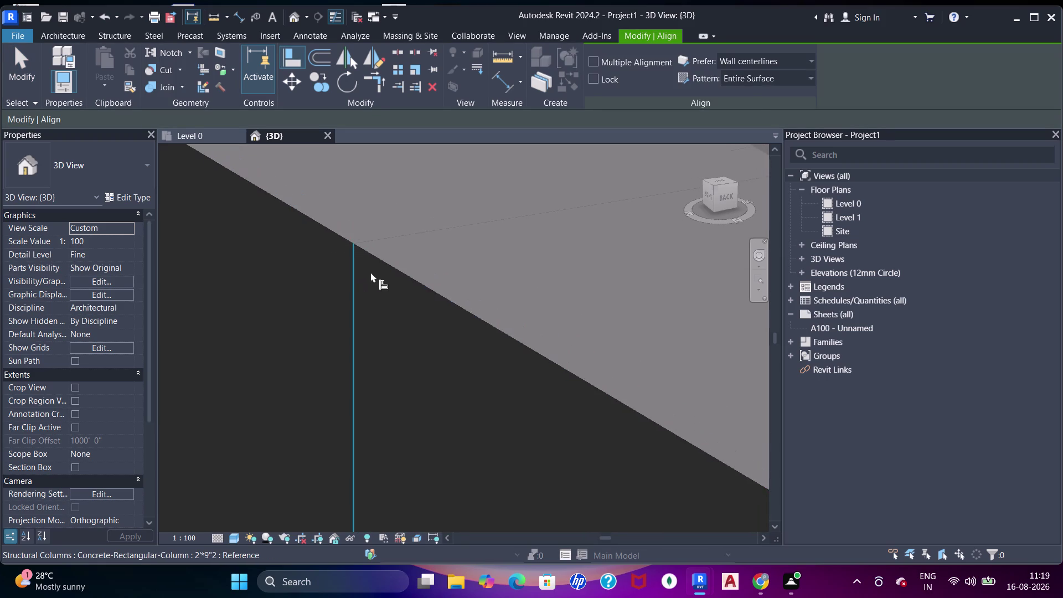
scroll(down, 3)
middle_drag(397, 292, 424, 234)
key(Escape)
key(Escape)
Set the 9-inch wall's bottom end to Allow Join.
scroll(down, 3)
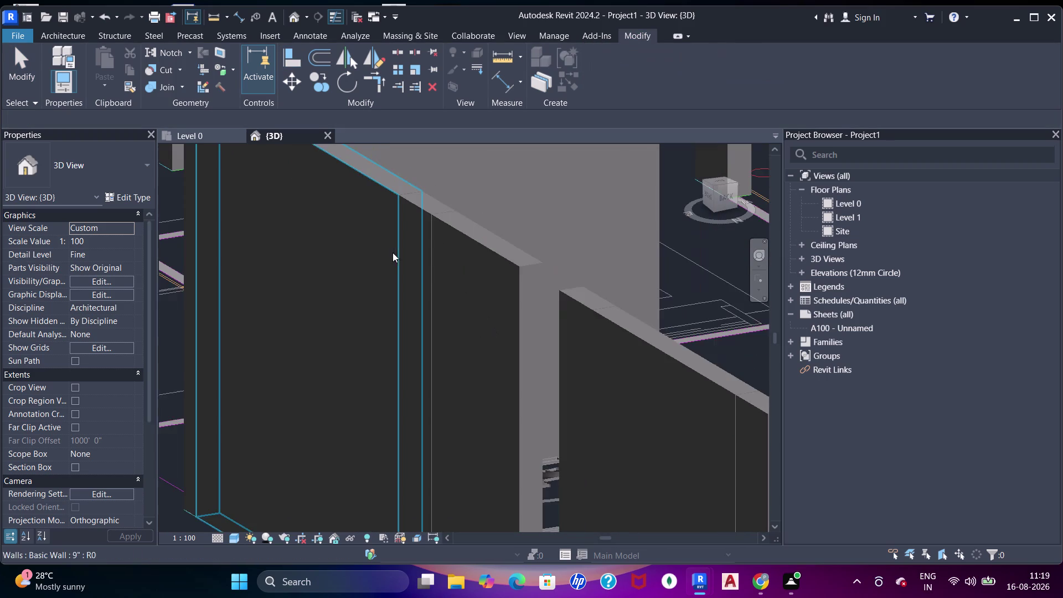
middle_drag(402, 267, 461, 282)
middle_drag(499, 278, 511, 148)
scroll(up, 3)
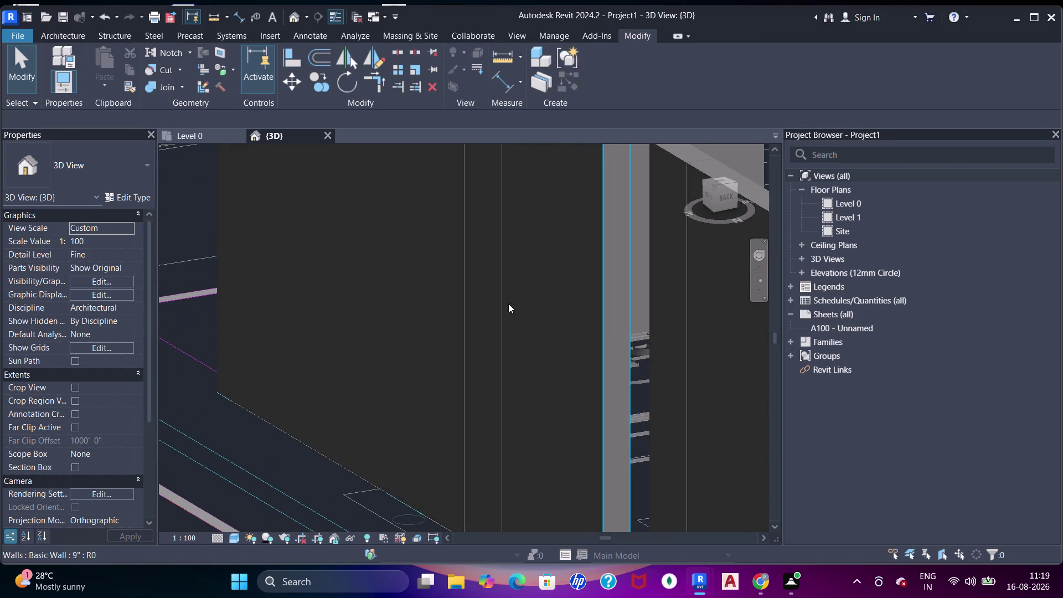
middle_drag(525, 383, 506, 208)
click(427, 356)
scroll(up, 3)
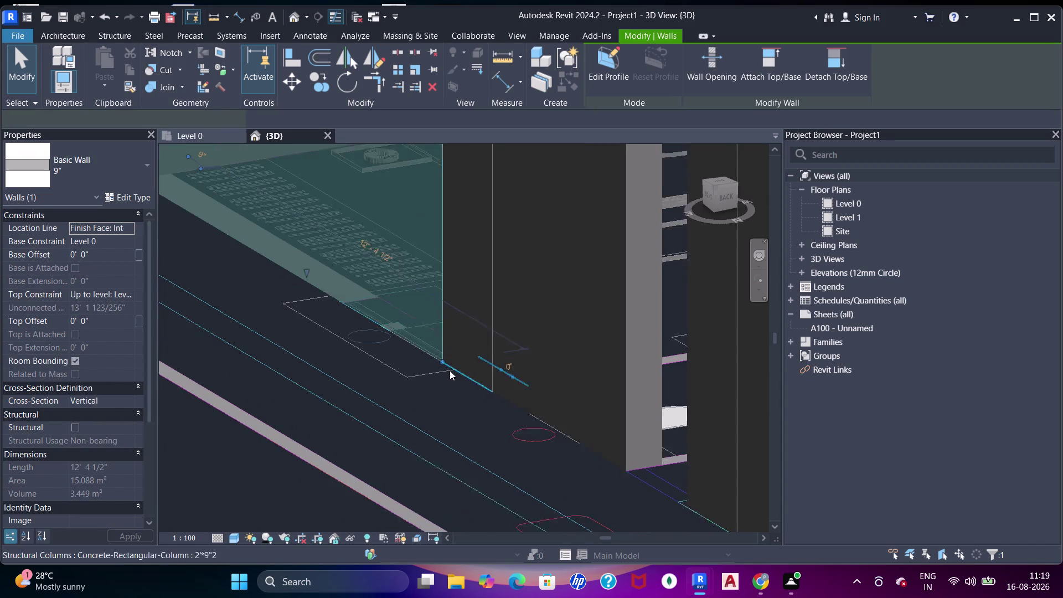
right_click(439, 364)
click(481, 228)
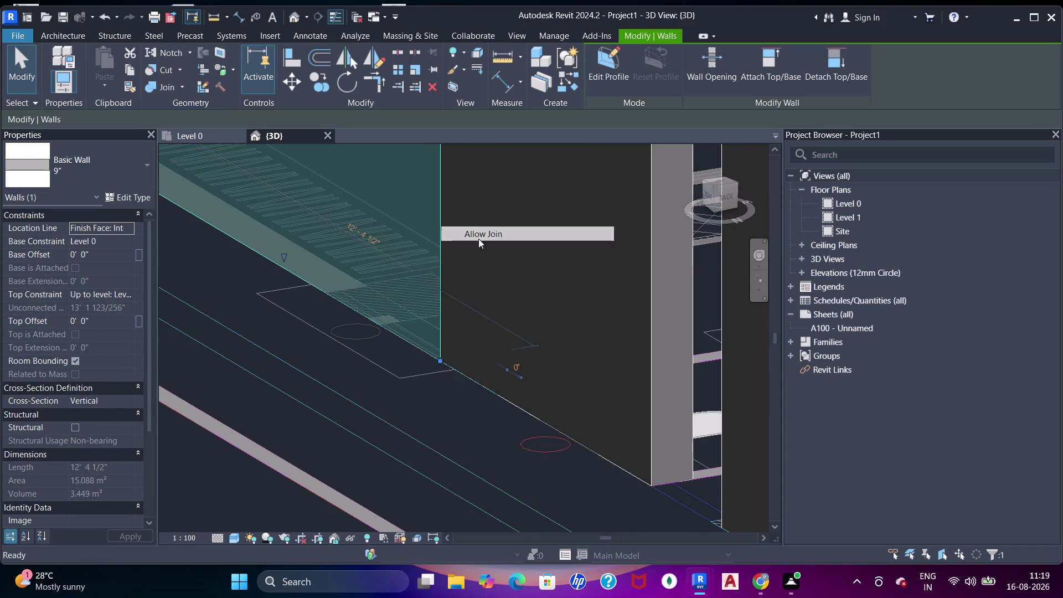
scroll(down, 3)
middle_drag(440, 305, 464, 368)
key(Escape)
scroll(down, 3)
middle_drag(467, 301, 503, 349)
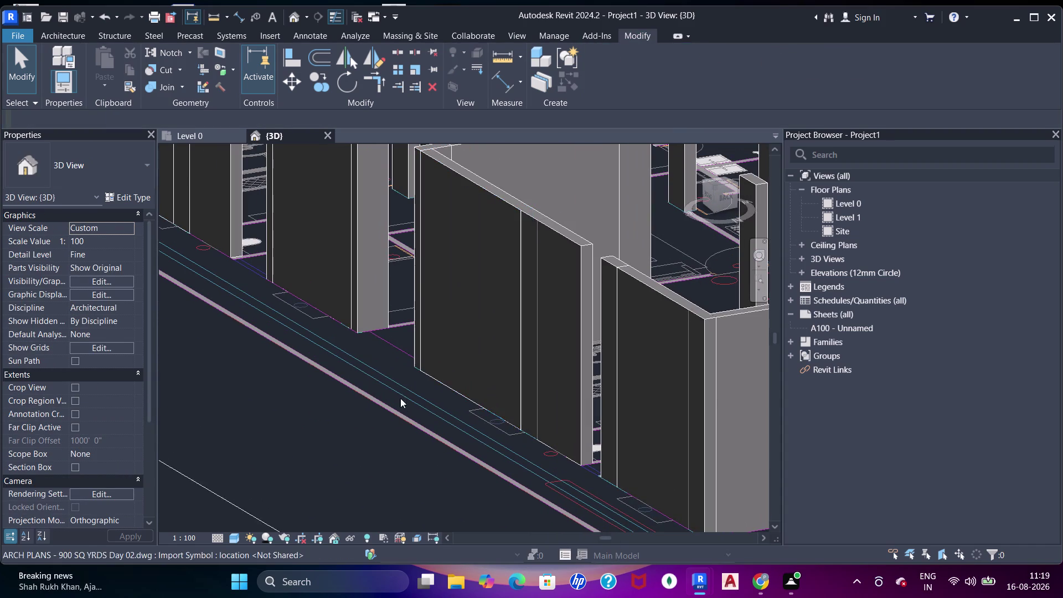
Align the wall face to the adjacent concrete column's face.
middle_drag(426, 280, 481, 408)
key(Escape)
key(a)
key(a)
key(a)
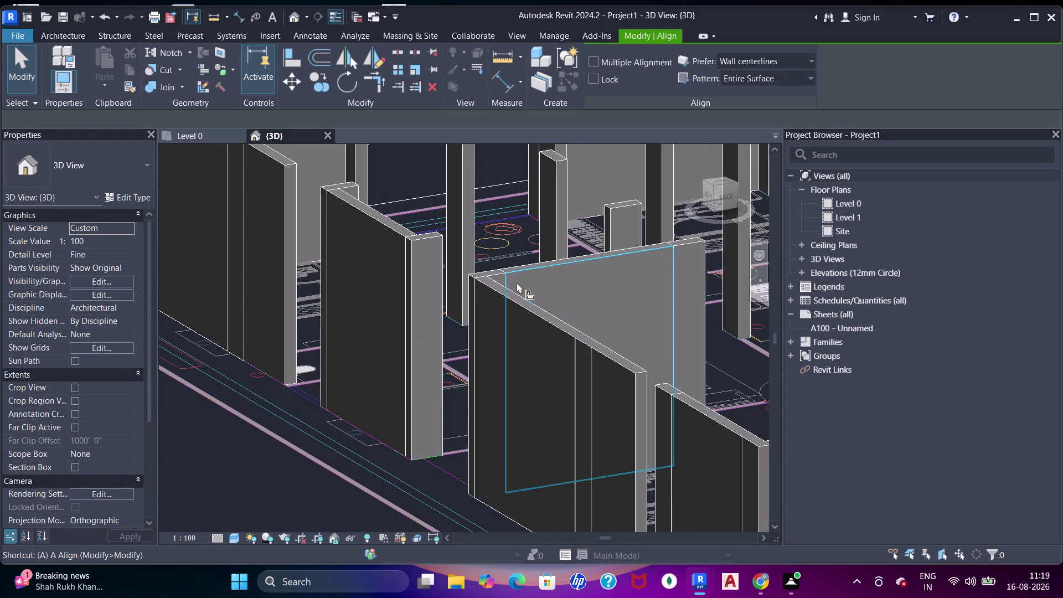
click(502, 278)
click(523, 272)
key(Escape)
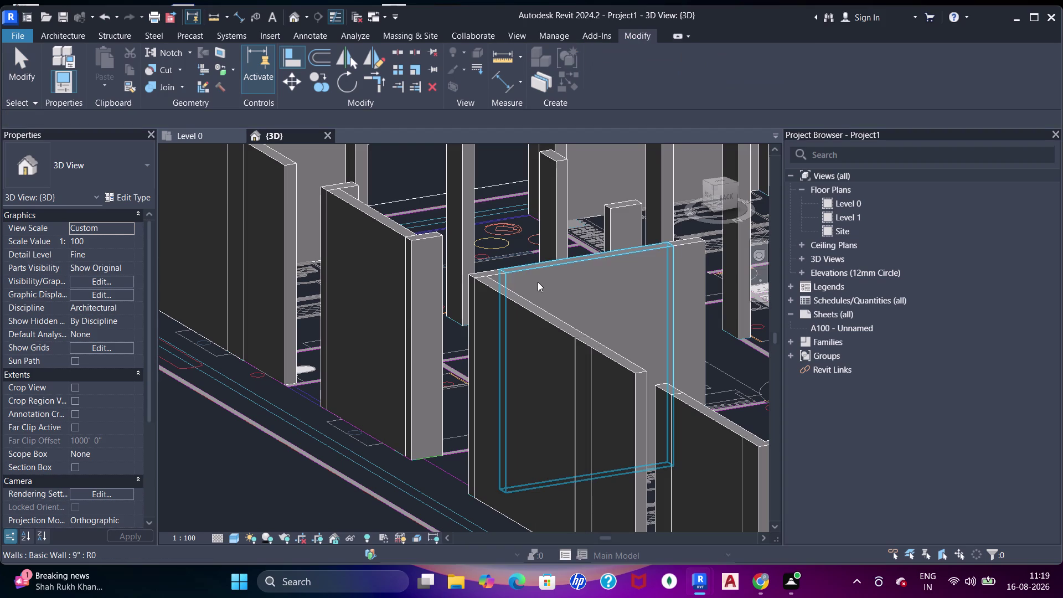
key(Escape)
Join the first concrete columns into their adjoining 9-inch walls with JJ.
key(j)
key(j)
key(j)
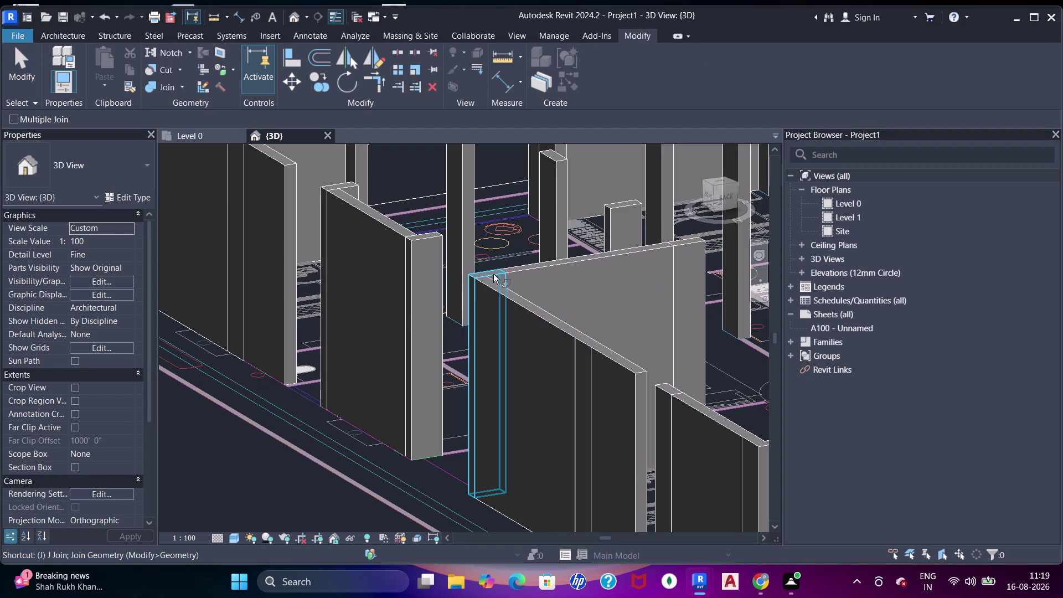
click(492, 270)
click(522, 264)
click(691, 249)
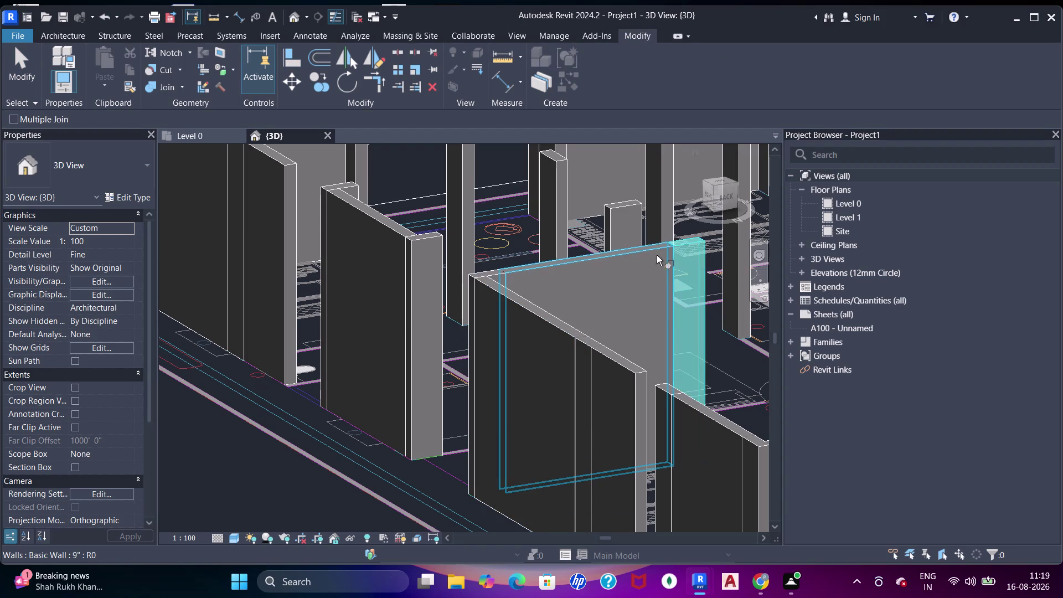
click(651, 257)
click(475, 298)
click(468, 294)
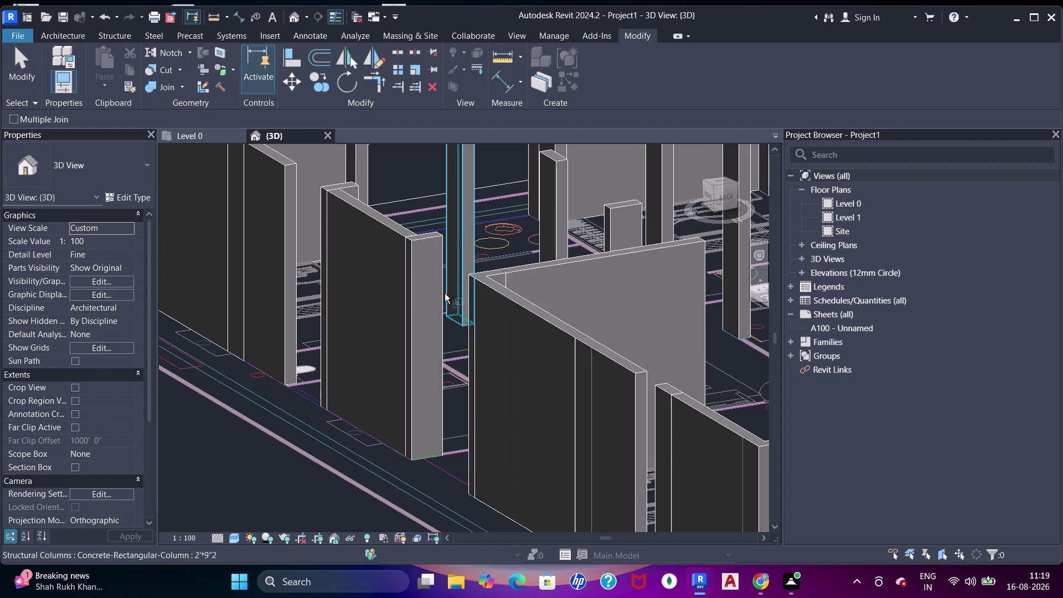
Join the next concrete columns into the walls they sit against.
middle_drag(426, 292, 441, 305)
click(430, 285)
click(407, 272)
scroll(up, 3)
middle_drag(428, 313, 484, 361)
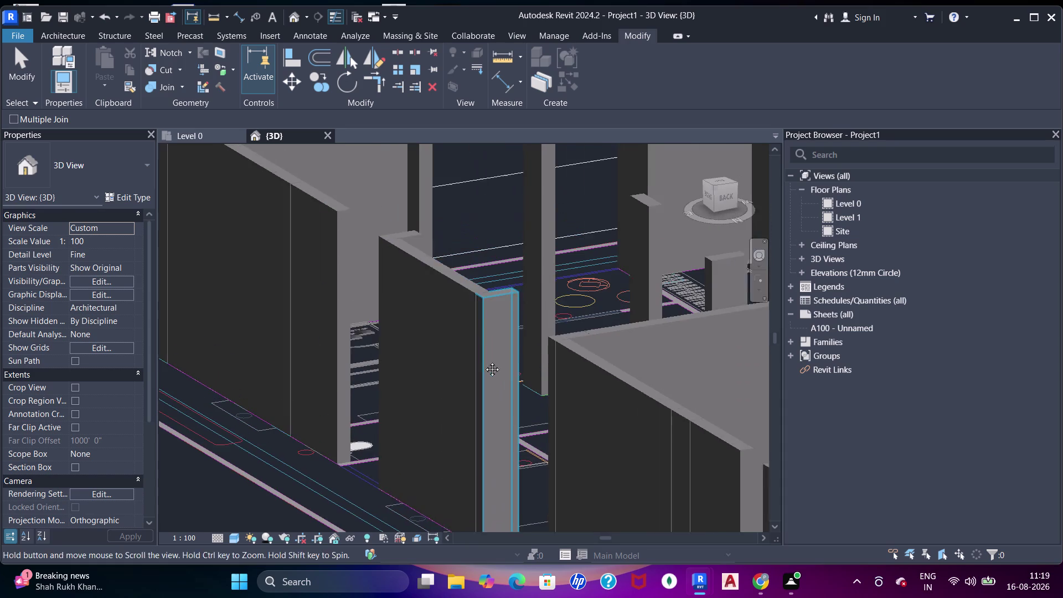
click(430, 273)
click(396, 243)
middle_drag(368, 282, 452, 343)
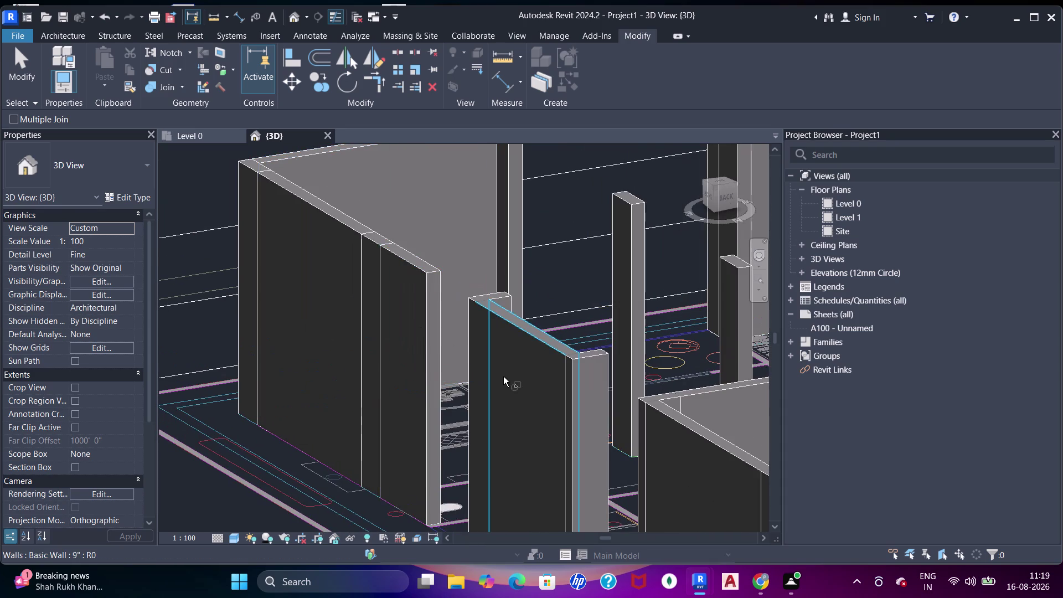
middle_drag(503, 379, 480, 340)
middle_drag(424, 319, 479, 372)
click(447, 302)
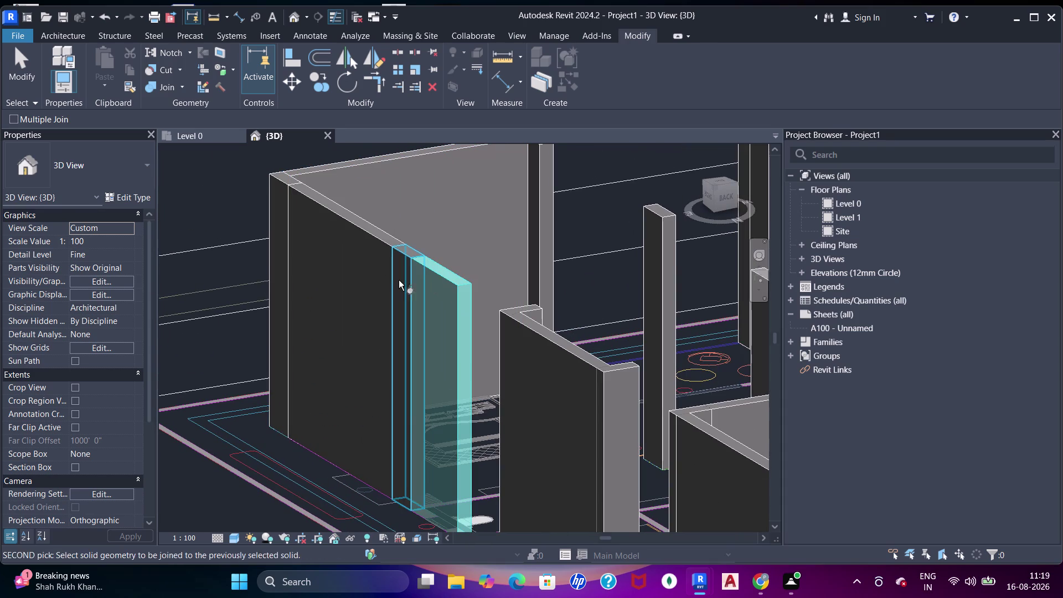
click(392, 276)
Join the column at the wall end to its adjoining wall.
key(Escape)
middle_drag(424, 296, 455, 311)
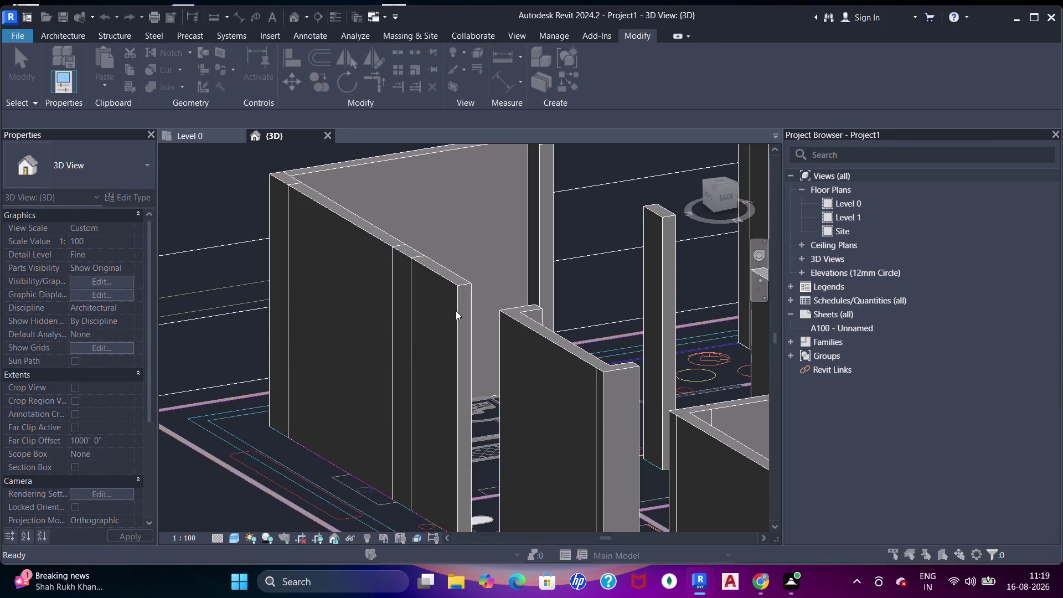
click(439, 287)
click(412, 265)
click(323, 243)
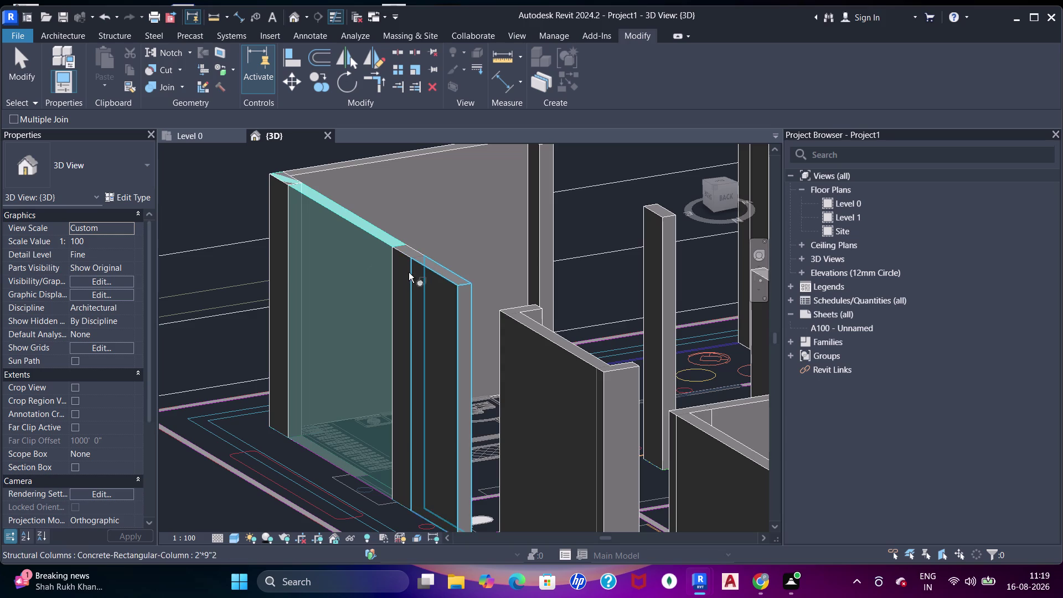
click(403, 265)
middle_drag(333, 275, 489, 356)
click(428, 275)
click(445, 277)
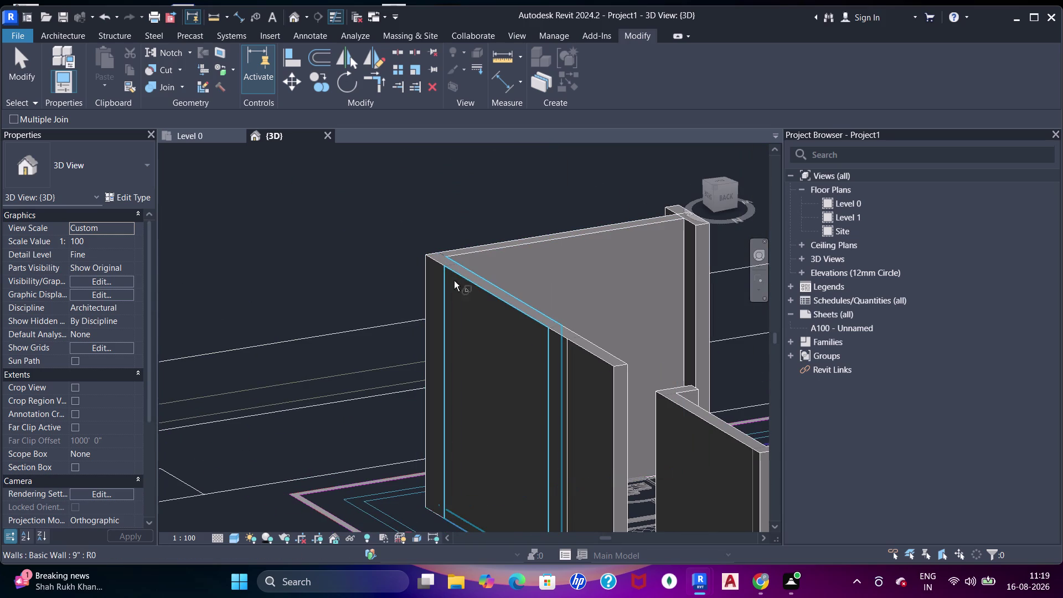
click(465, 282)
click(440, 272)
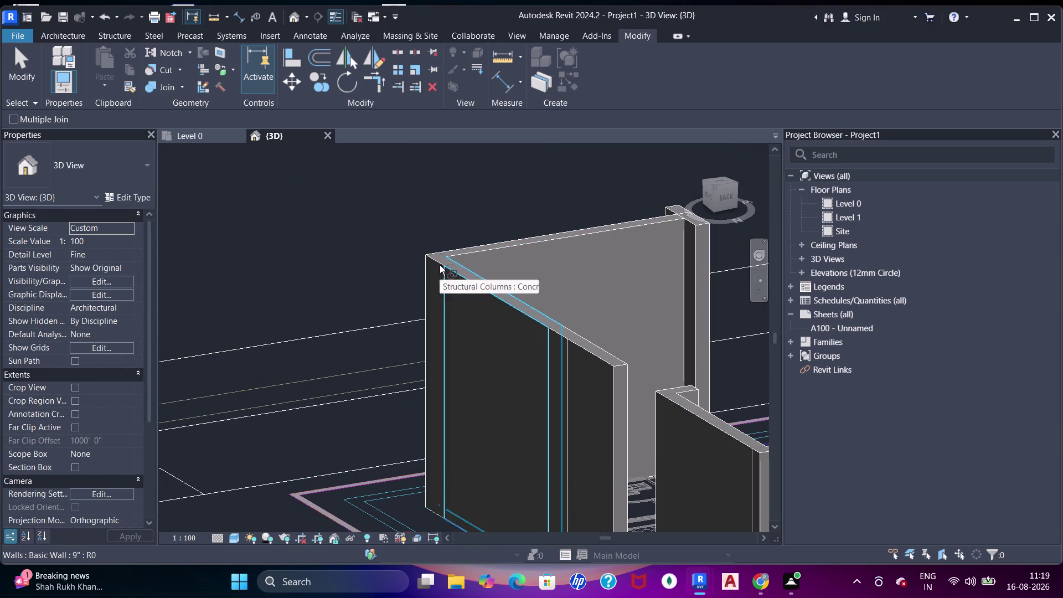
click(440, 262)
click(478, 248)
Join the corner column with both corner walls, dismissing the non-intersection warnings.
click(430, 264)
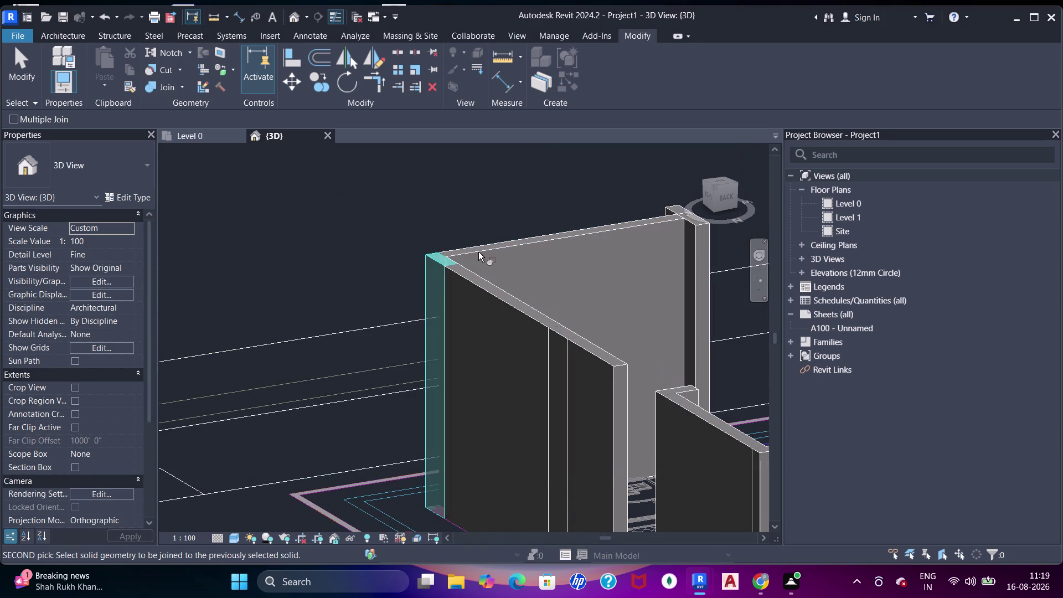
click(478, 248)
middle_drag(554, 256, 507, 256)
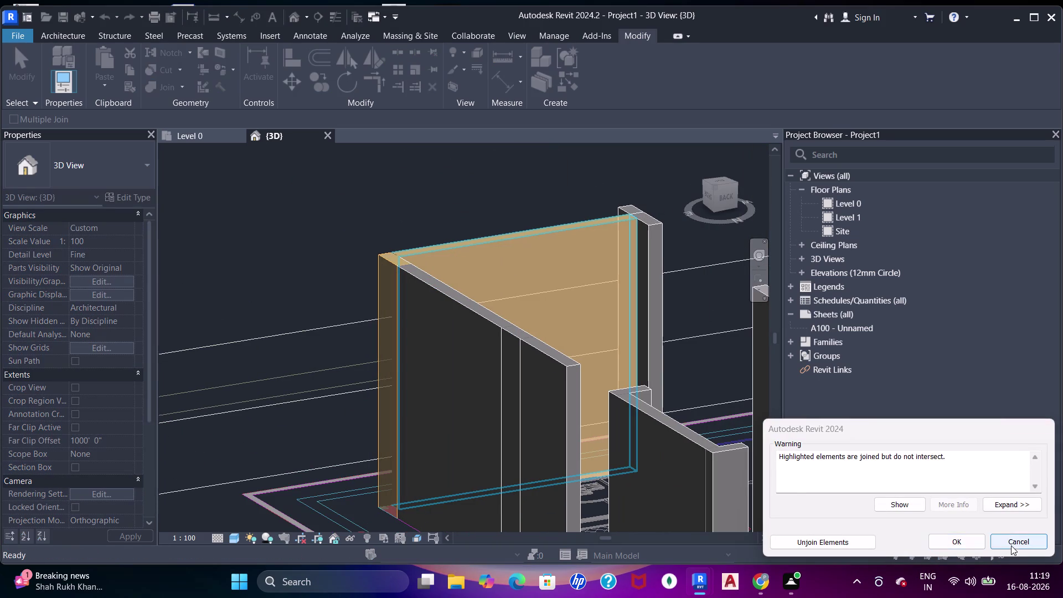
click(1011, 546)
middle_drag(454, 280, 452, 305)
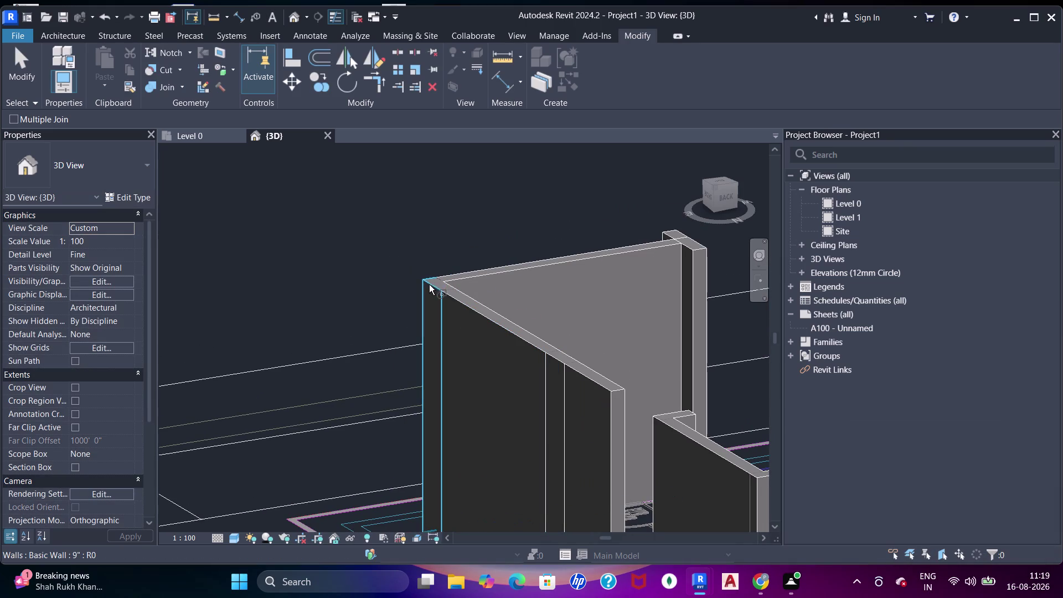
click(429, 283)
click(475, 276)
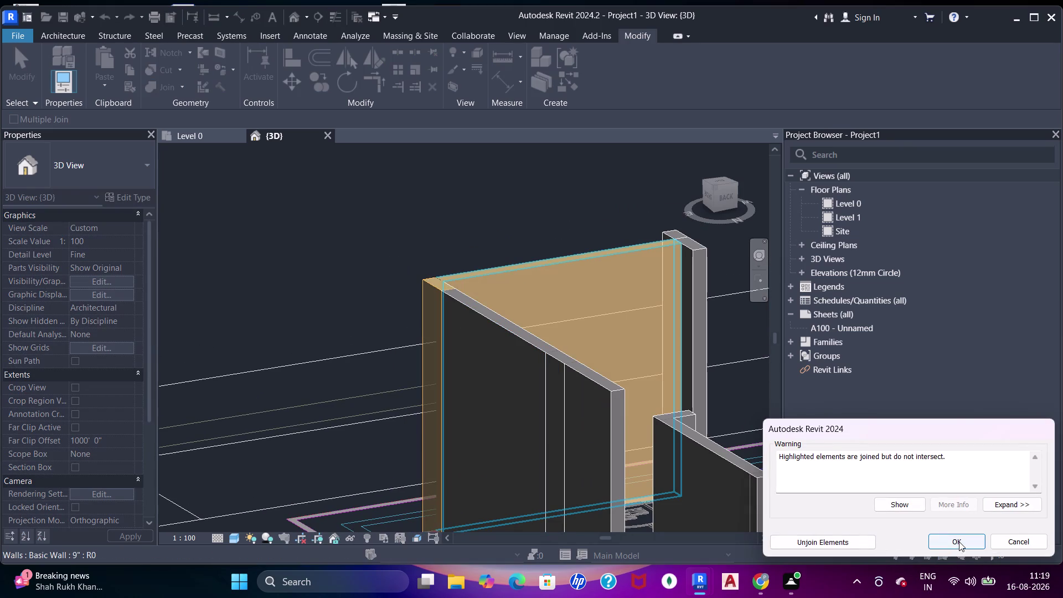
click(960, 541)
Join the column at the end of the next wall into that wall.
middle_drag(524, 327, 443, 340)
click(548, 272)
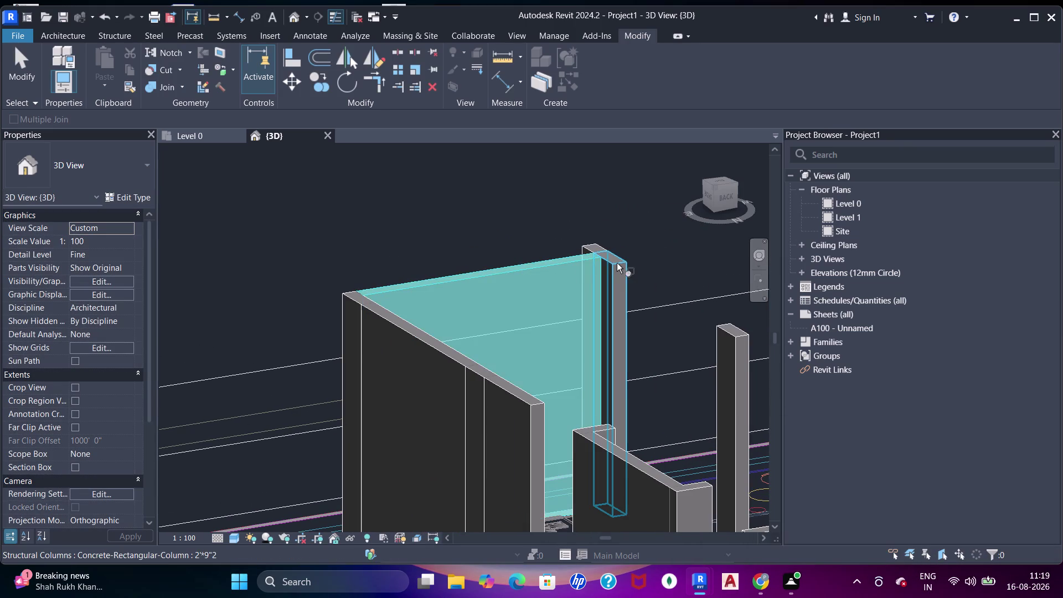
click(615, 260)
click(603, 250)
click(612, 253)
scroll(up, 3)
middle_drag(617, 334, 409, 278)
scroll(down, 3)
middle_drag(517, 292, 417, 370)
scroll(up, 3)
click(516, 266)
click(559, 293)
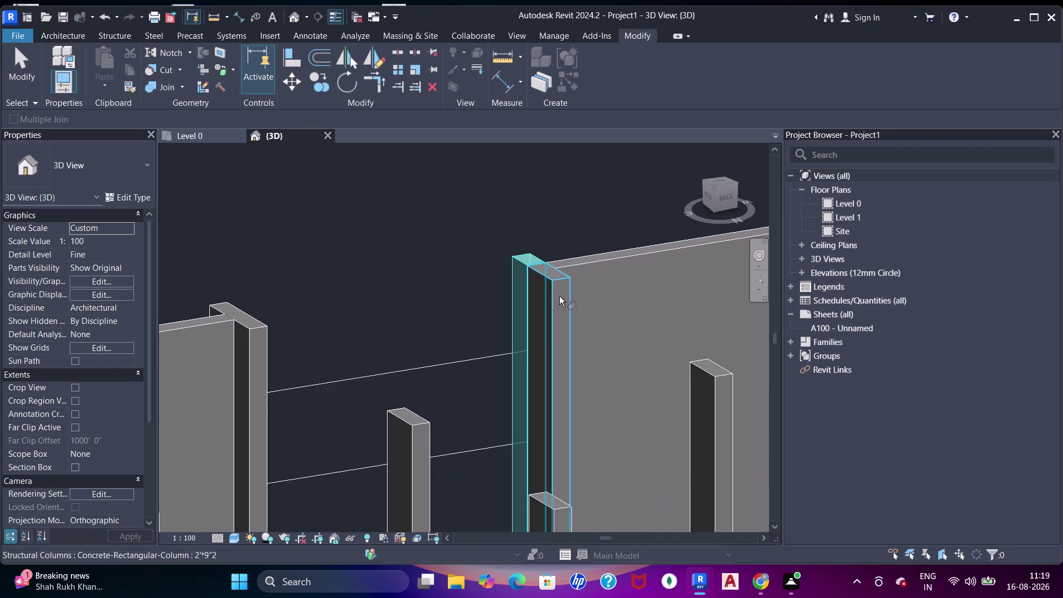
Join a column along the long wall, keeping the join despite the warning.
middle_drag(554, 295, 394, 308)
click(457, 276)
click(405, 315)
scroll(up, 3)
middle_drag(468, 316, 209, 308)
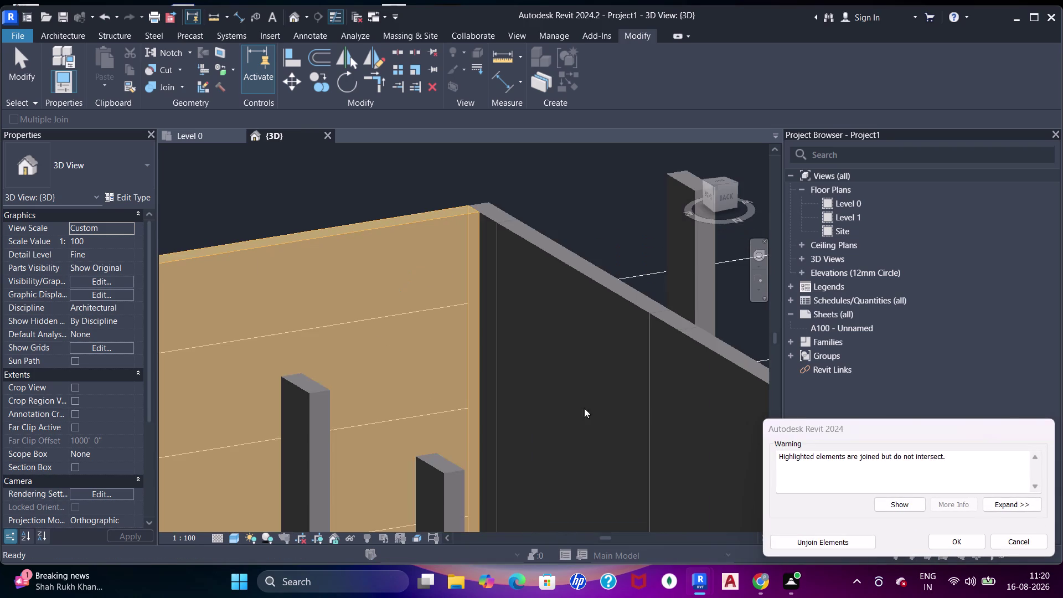
click(1011, 540)
scroll(down, 3)
middle_drag(400, 217, 375, 217)
middle_drag(467, 251, 285, 252)
click(399, 229)
Join another column sitting inside the wall into that wall.
click(416, 225)
click(439, 253)
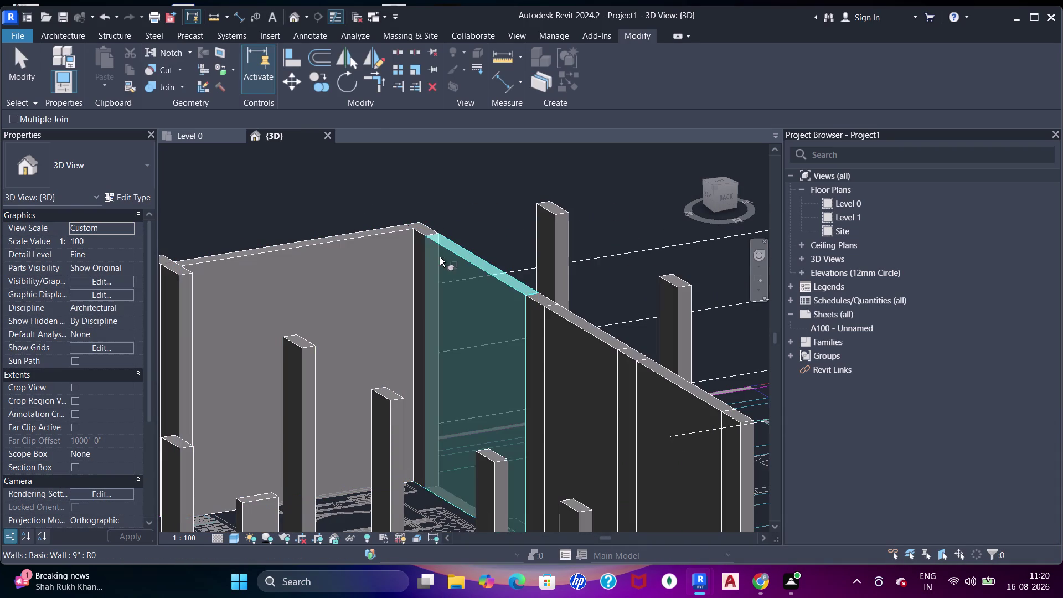
click(424, 238)
middle_drag(467, 284, 410, 251)
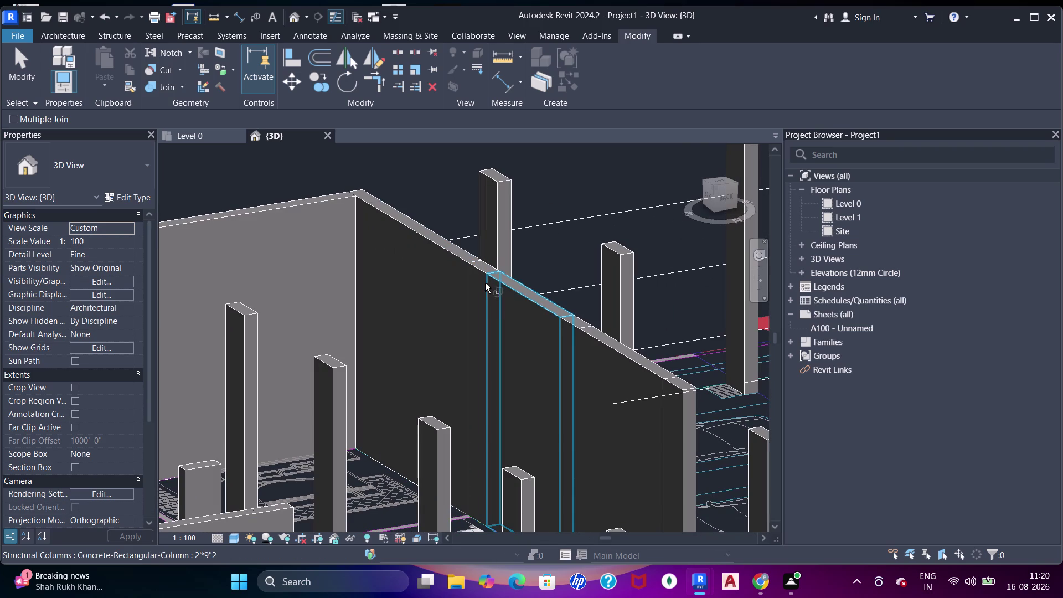
click(481, 278)
click(453, 262)
key(Escape)
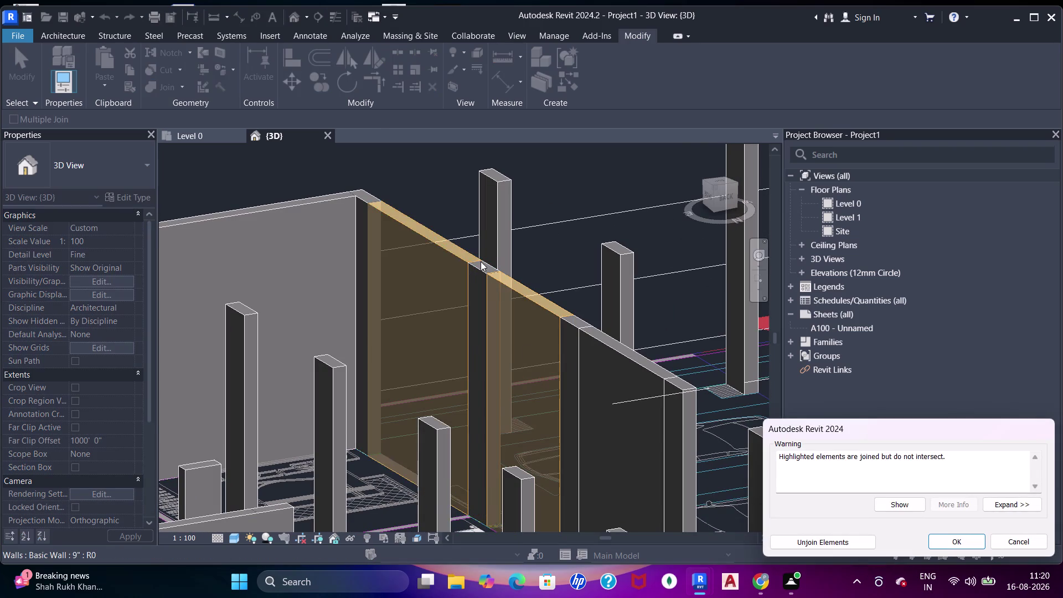
Restart Join Geometry and join the remaining column into its wall.
key(Escape)
key(j)
key(j)
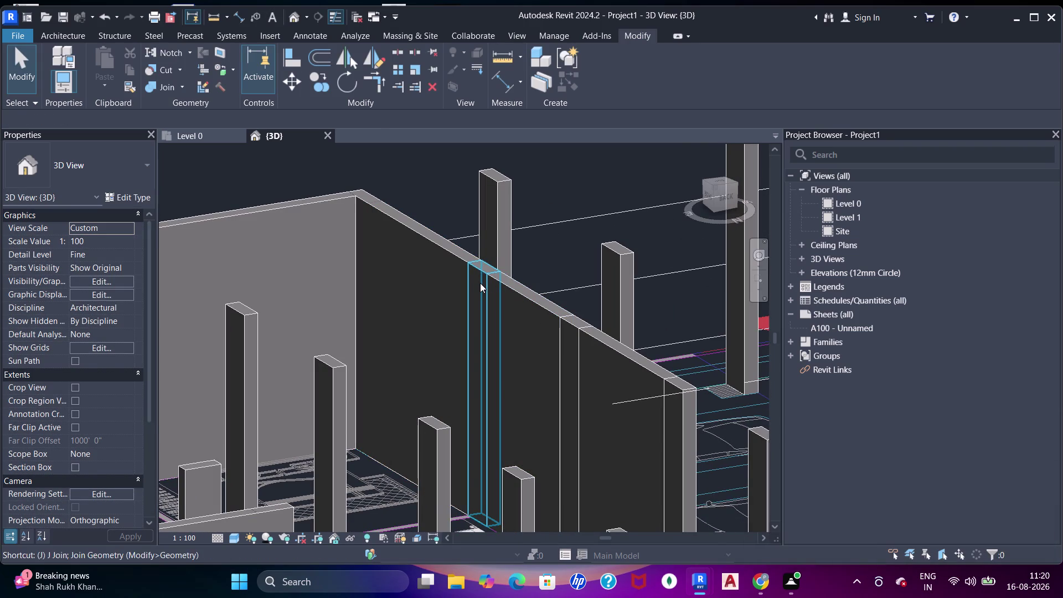
key(j)
click(484, 278)
click(480, 275)
click(442, 249)
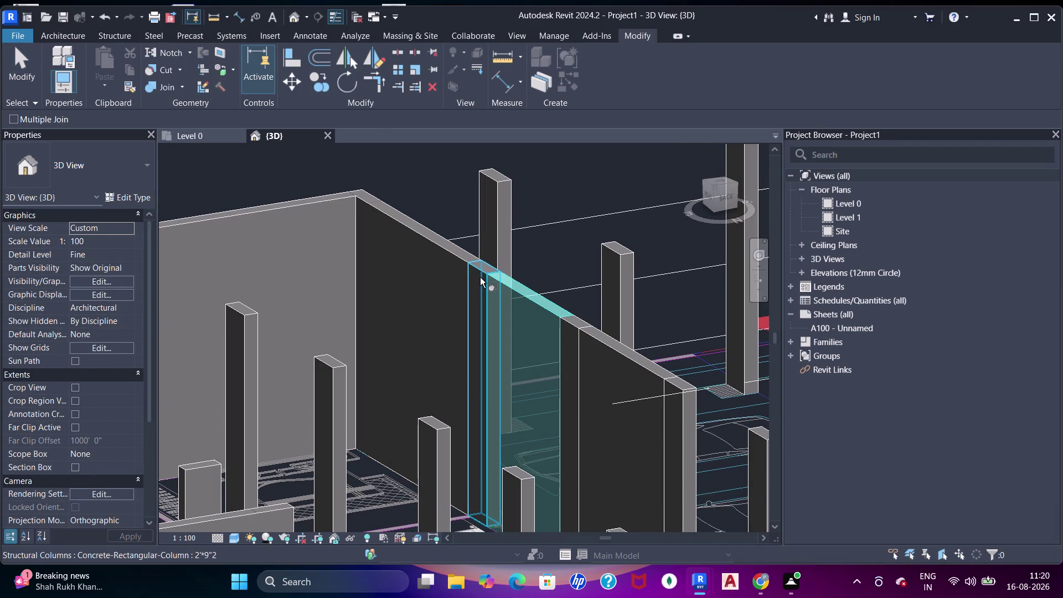
click(470, 264)
middle_drag(504, 326, 416, 284)
click(451, 263)
double_click(481, 286)
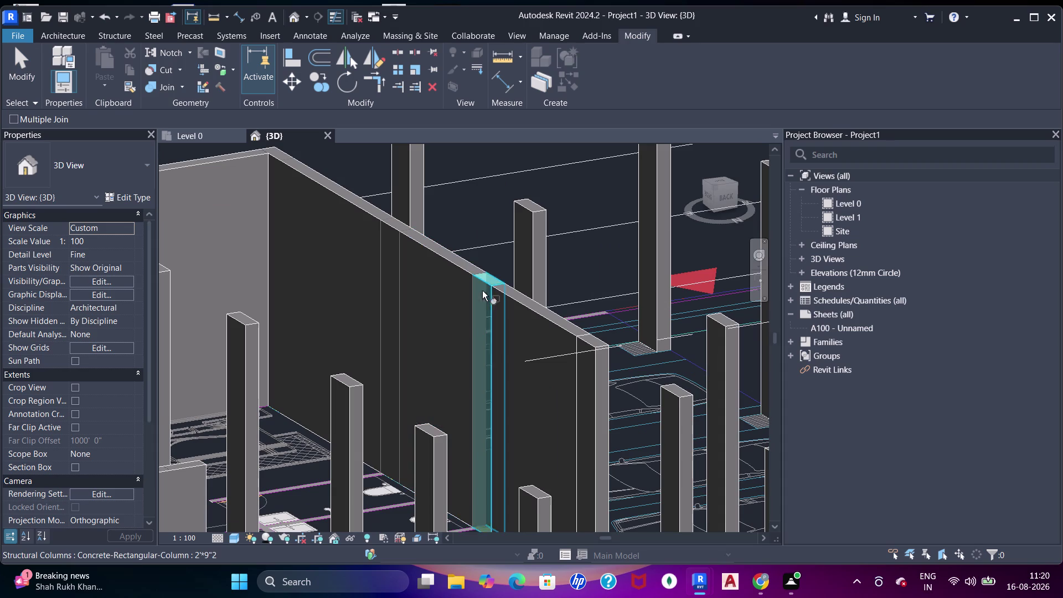
click(504, 301)
Finish the last join and pan out over the wider floor plan.
scroll(up, 3)
middle_drag(542, 322, 475, 264)
drag(538, 300, 531, 298)
click(493, 275)
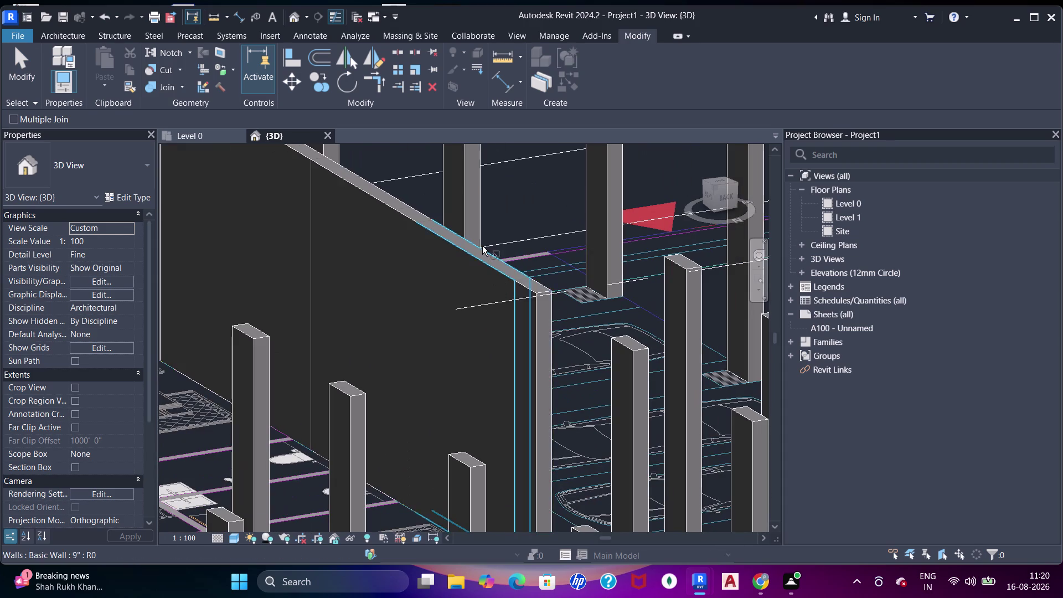
scroll(down, 3)
middle_drag(486, 269, 538, 363)
scroll(down, 3)
middle_drag(491, 369, 312, 244)
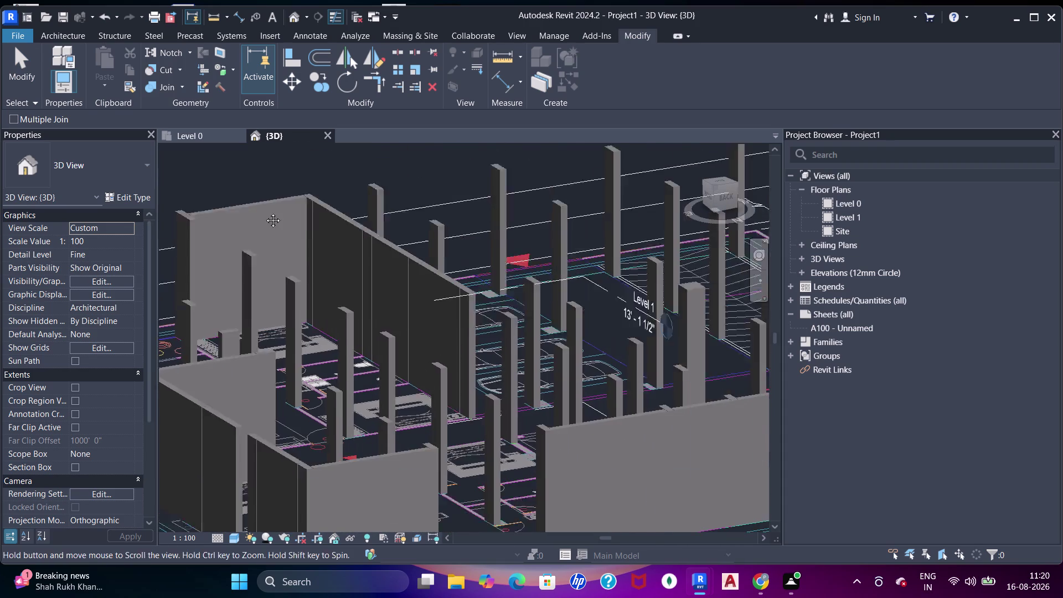
Join the first concrete column into the front 9-inch wall.
middle_drag(311, 243, 259, 206)
scroll(up, 3)
middle_drag(548, 313, 407, 319)
click(326, 300)
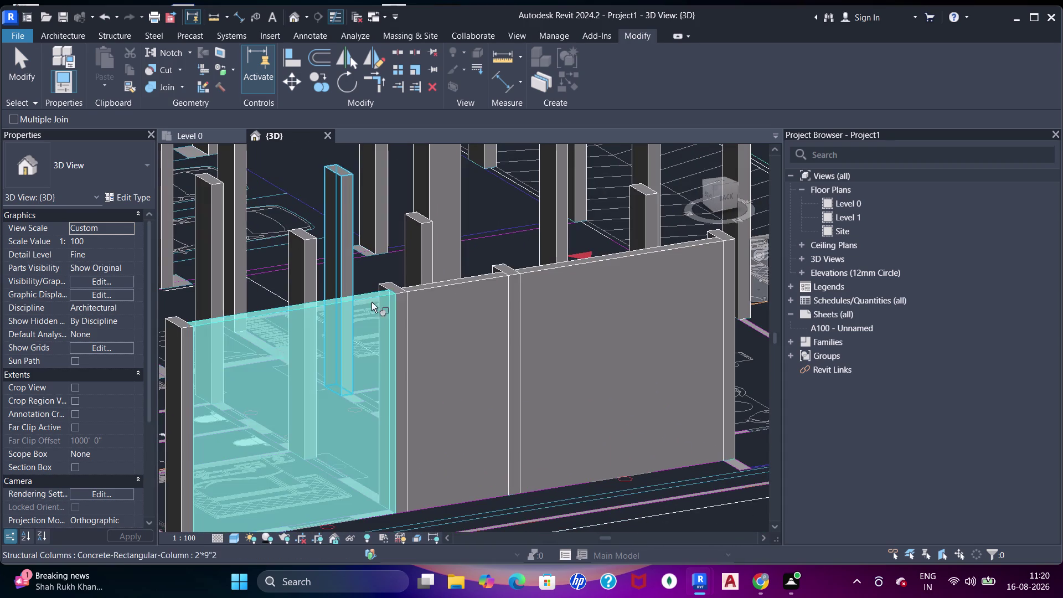
click(394, 289)
click(405, 290)
click(401, 295)
Keep the join despite the warning and join the next column into the wall.
middle_drag(436, 313, 426, 319)
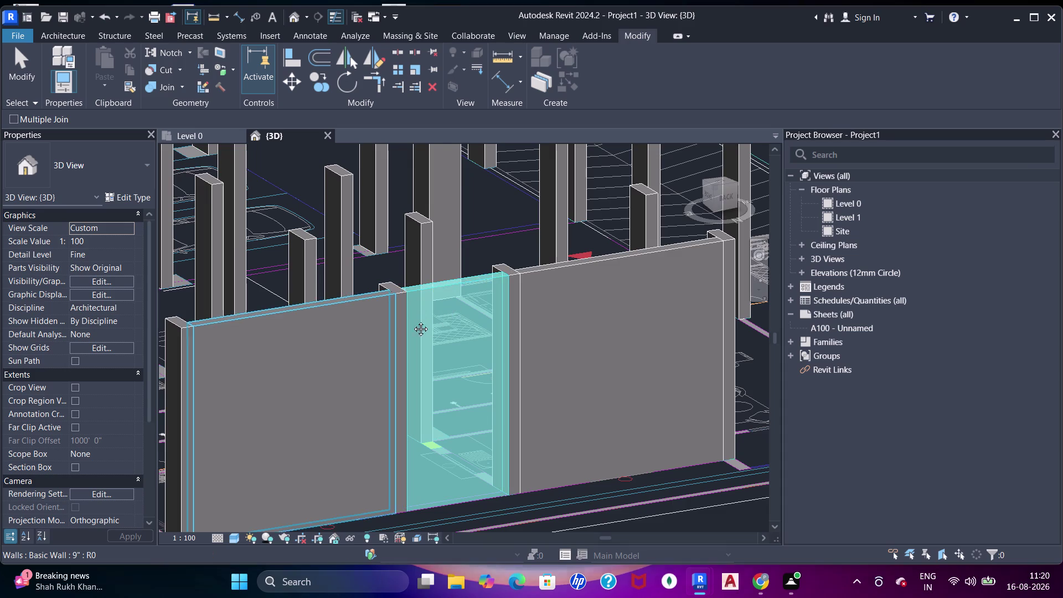
middle_drag(427, 319, 362, 321)
key(Escape)
key(Escape)
key(Escape)
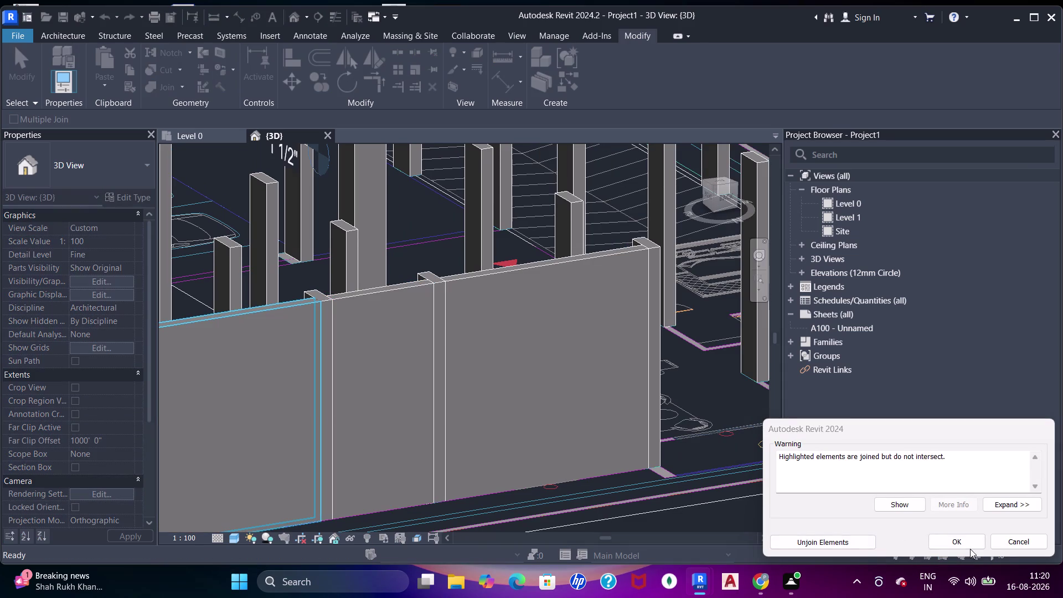
click(1039, 536)
click(511, 265)
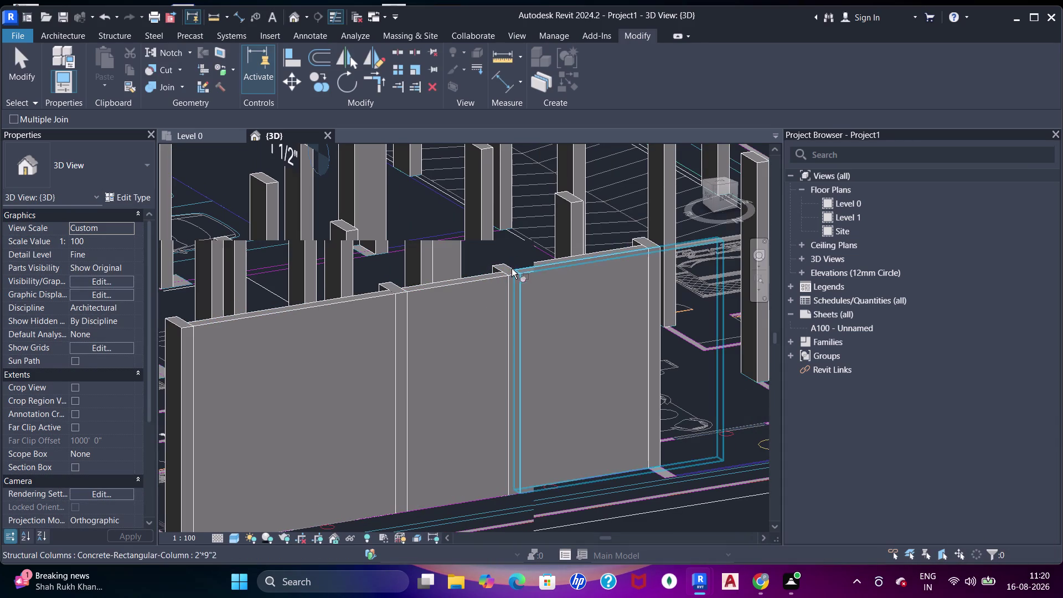
click(515, 276)
Join the column at the wall end with its wall.
middle_drag(591, 301, 373, 330)
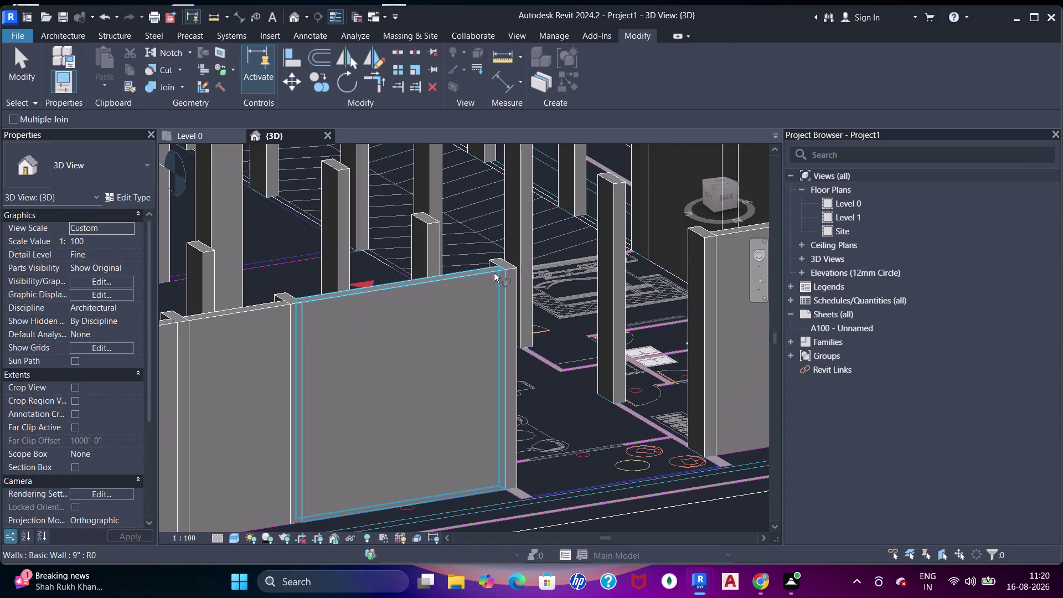
click(507, 265)
click(510, 269)
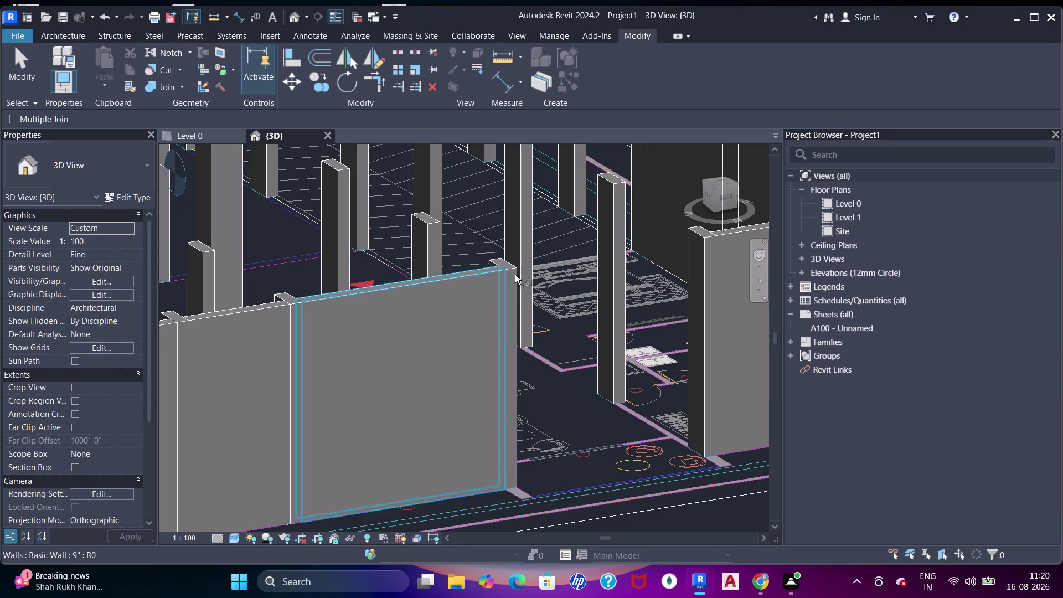
middle_drag(556, 293, 272, 322)
click(421, 276)
click(449, 275)
Join the column beside the short wall and dismiss the not-intersecting warning.
middle_drag(540, 288, 530, 305)
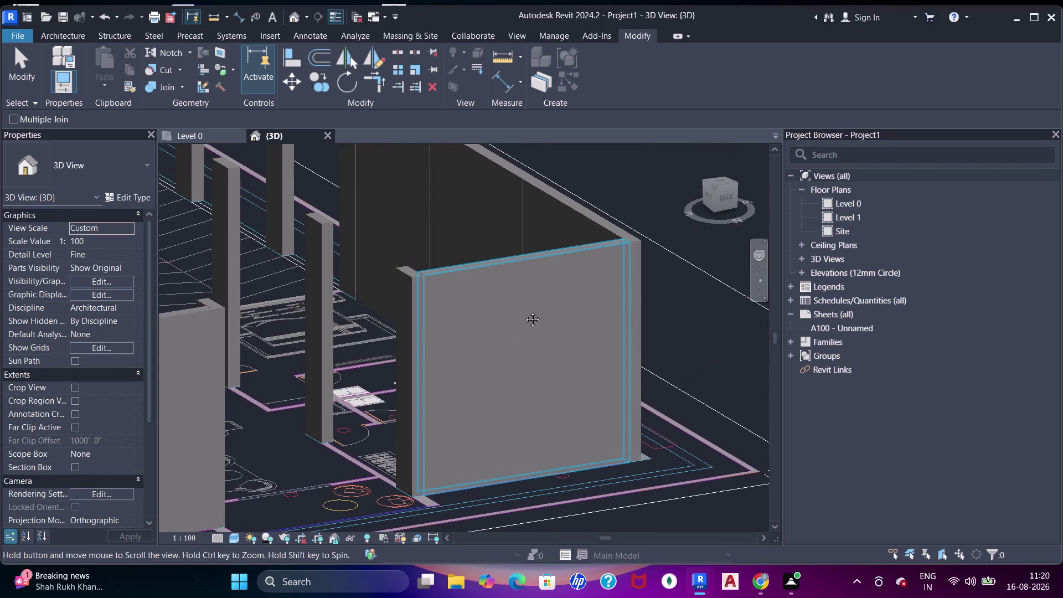
middle_drag(530, 305, 515, 322)
click(621, 262)
click(562, 242)
middle_drag(537, 260, 612, 348)
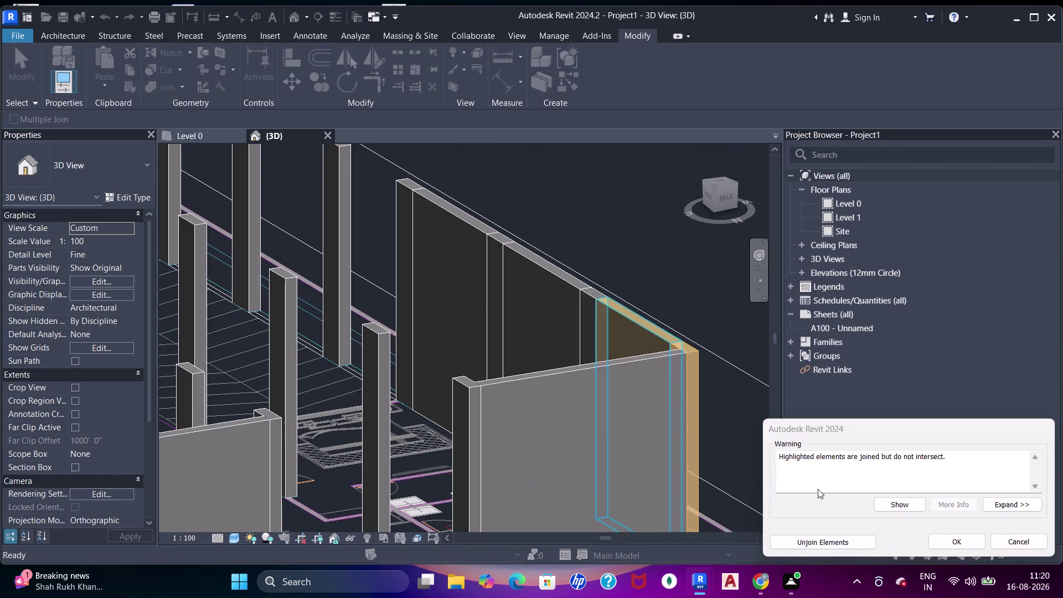
key(Escape)
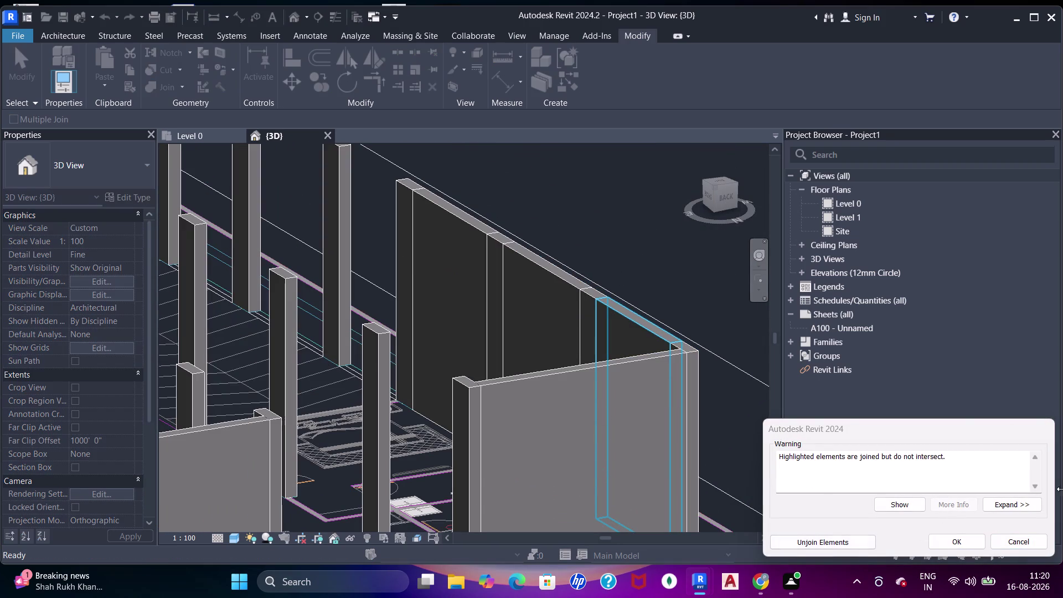
click(1012, 538)
Join three more columns into their 9-inch wall segments along the long wall.
middle_drag(633, 305, 633, 339)
scroll(down, 3)
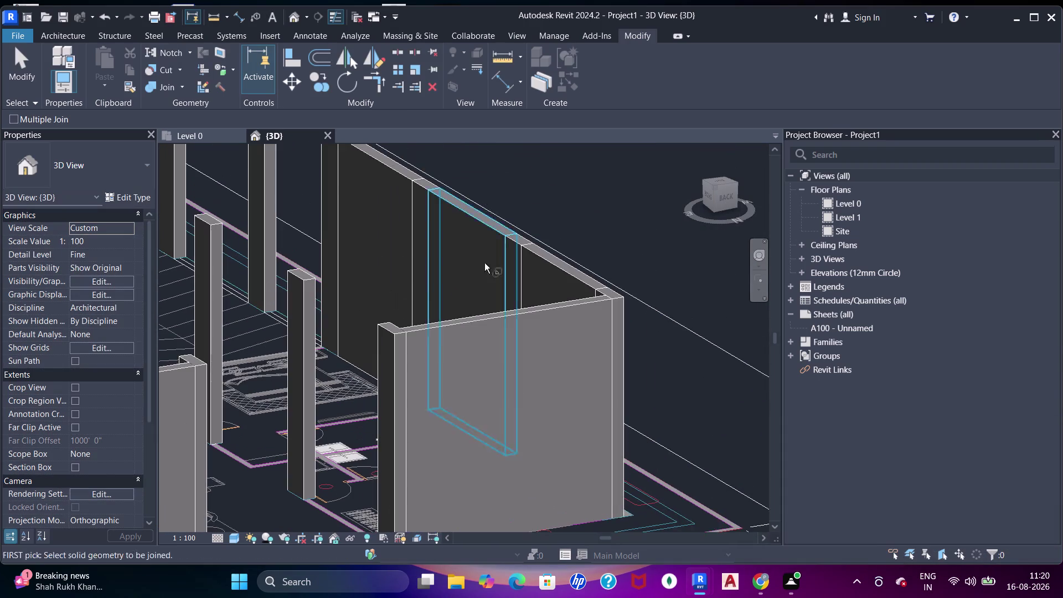
scroll(down, 3)
middle_drag(493, 308, 567, 387)
scroll(up, 3)
click(471, 301)
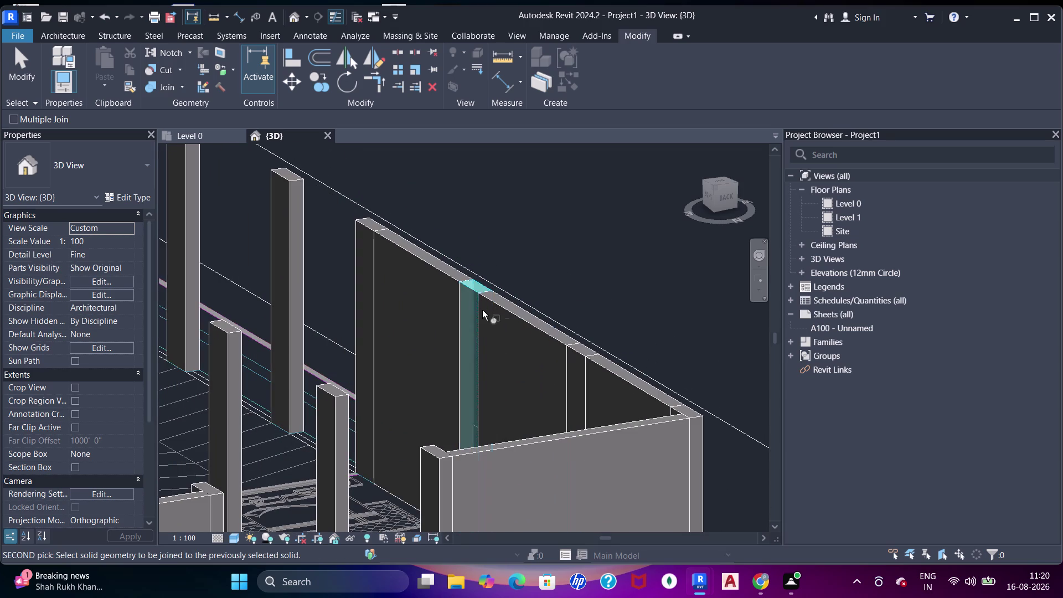
click(497, 311)
click(575, 356)
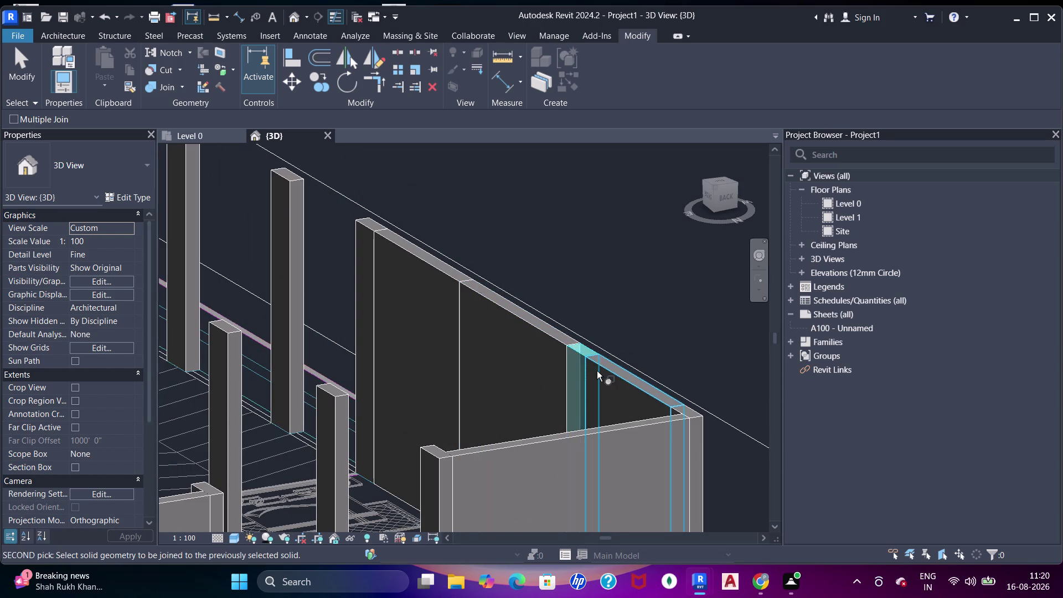
click(597, 368)
click(578, 359)
click(551, 349)
Join two further columns into the long wall.
middle_drag(489, 349, 539, 378)
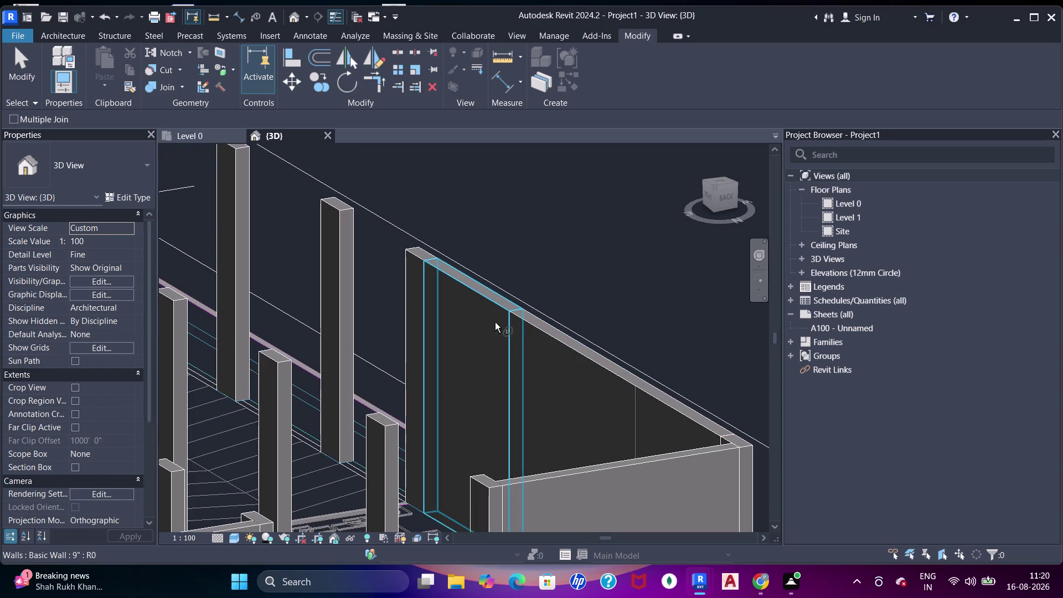
click(492, 316)
click(514, 315)
middle_drag(478, 338, 504, 366)
click(485, 314)
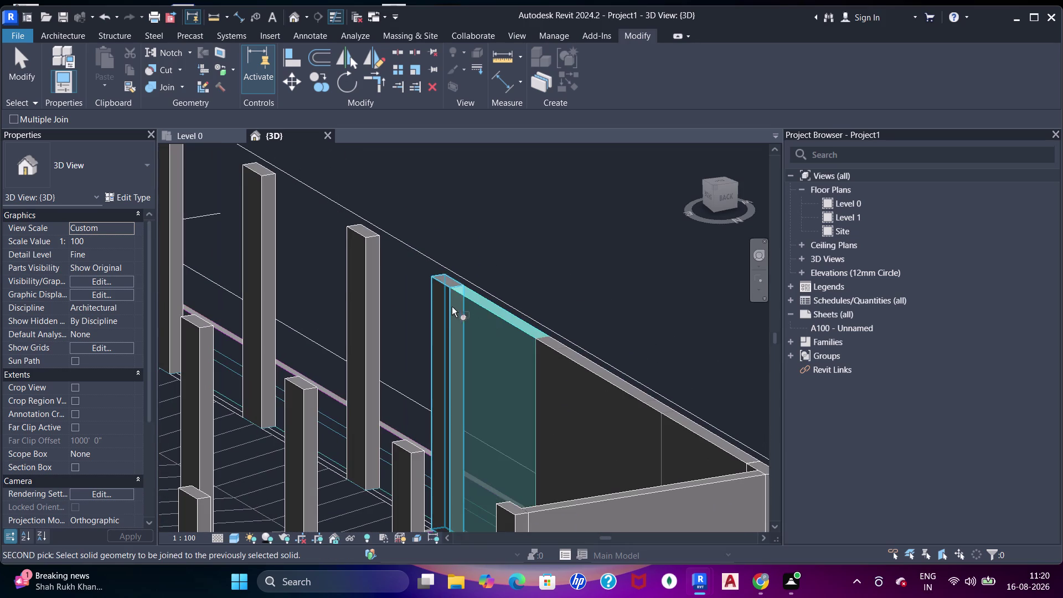
click(446, 302)
Orbit around to the front wall and finish Join Geometry, clearing the selection.
middle_drag(438, 330, 527, 393)
scroll(down, 3)
middle_drag(369, 311, 483, 279)
scroll(down, 3)
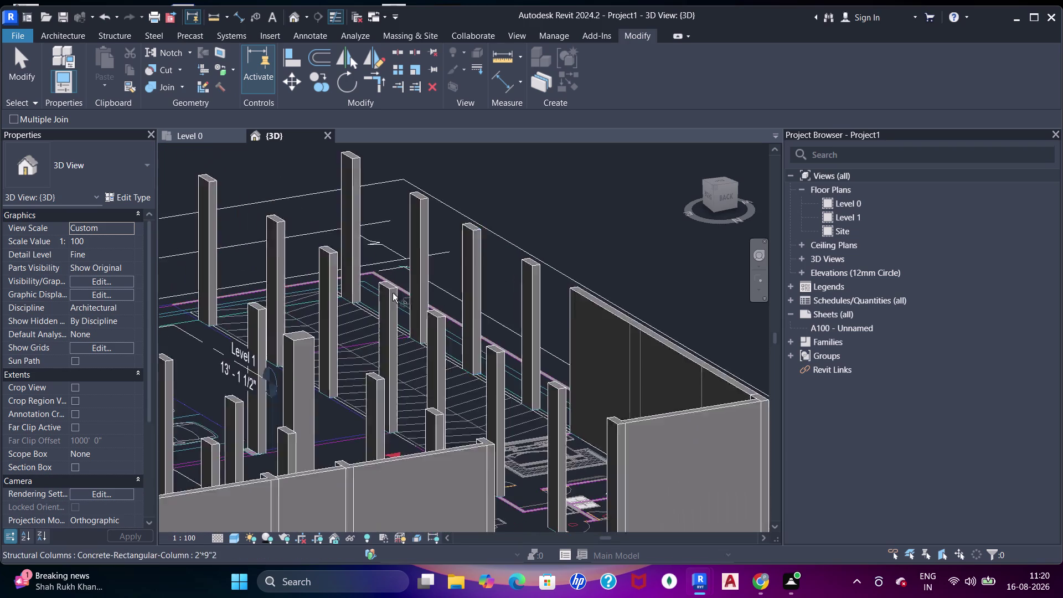
middle_drag(404, 317, 405, 251)
middle_drag(371, 335, 495, 318)
scroll(up, 3)
key(Escape)
key(Escape)
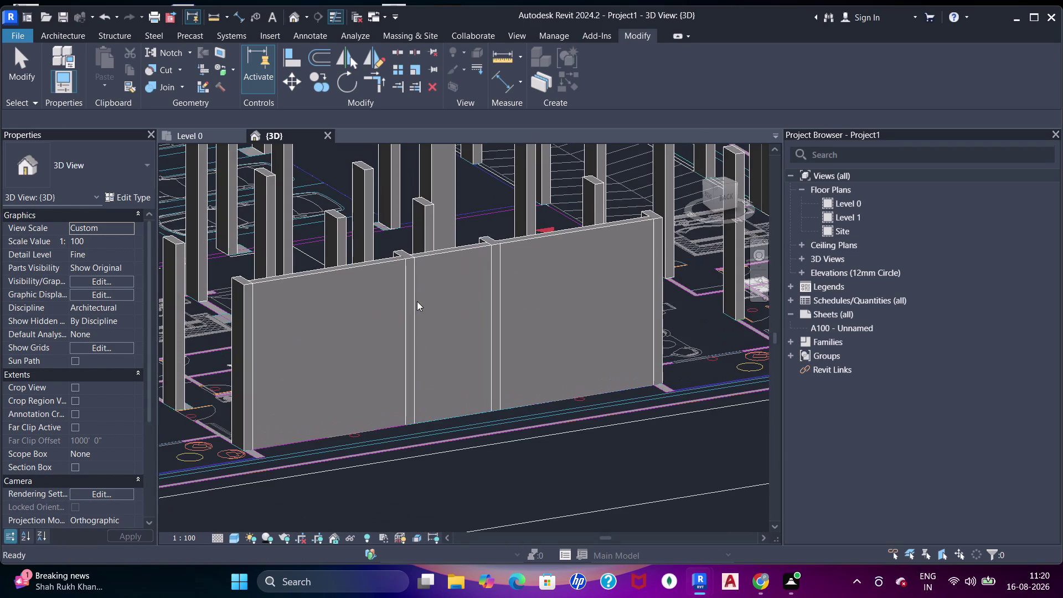
Start Align (AL) and align the first wall face to a column face.
key(a)
key(a)
key(a)
key(a)
scroll(up, 3)
drag(408, 263, 414, 263)
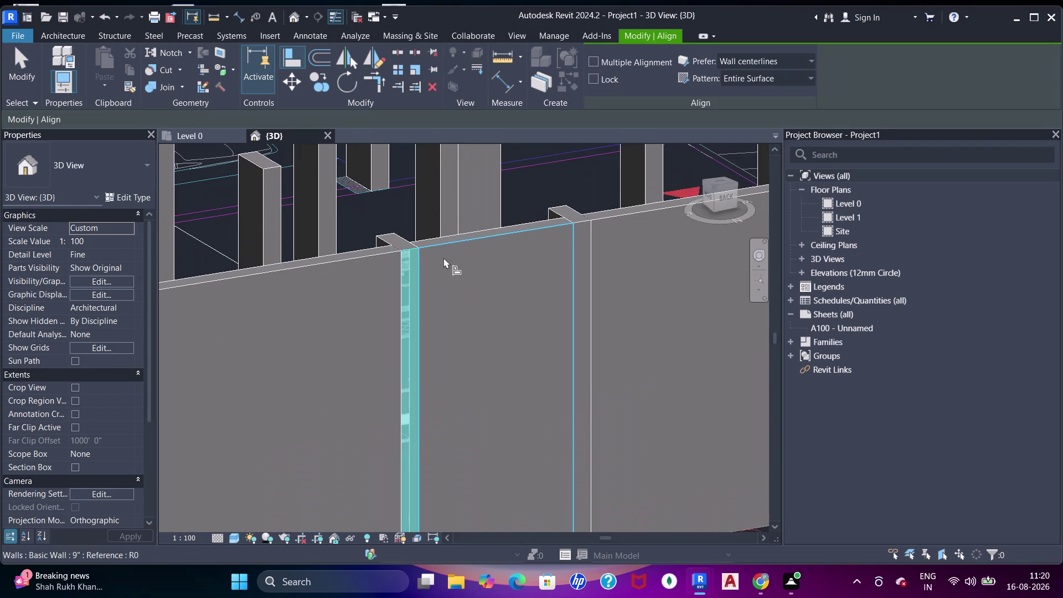
click(444, 257)
click(381, 296)
click(403, 292)
Align the wall in the next bay to its column face.
scroll(down, 3)
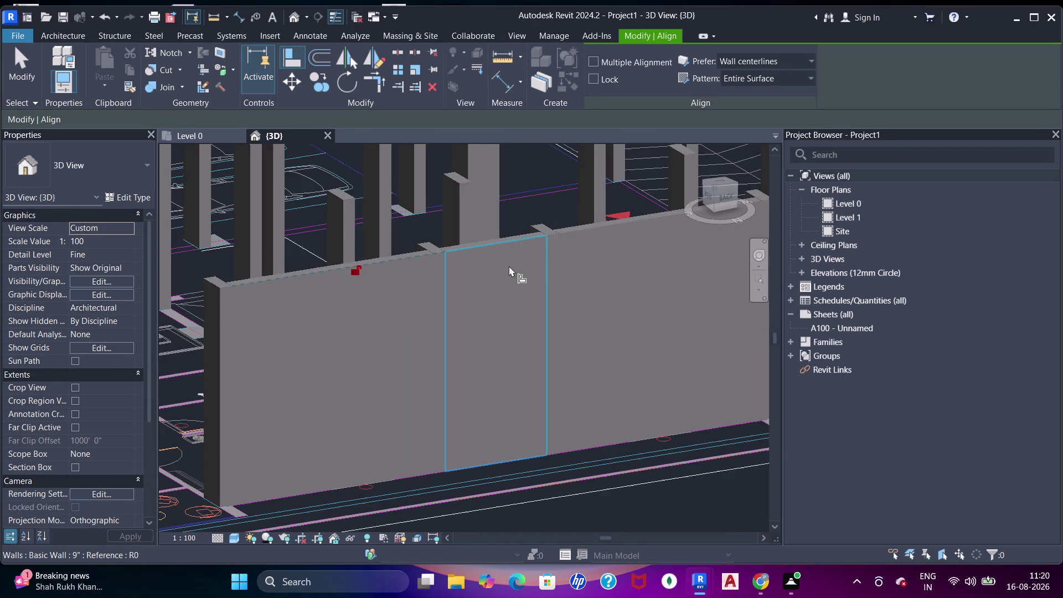
middle_drag(502, 350, 425, 383)
drag(418, 328, 428, 326)
click(473, 314)
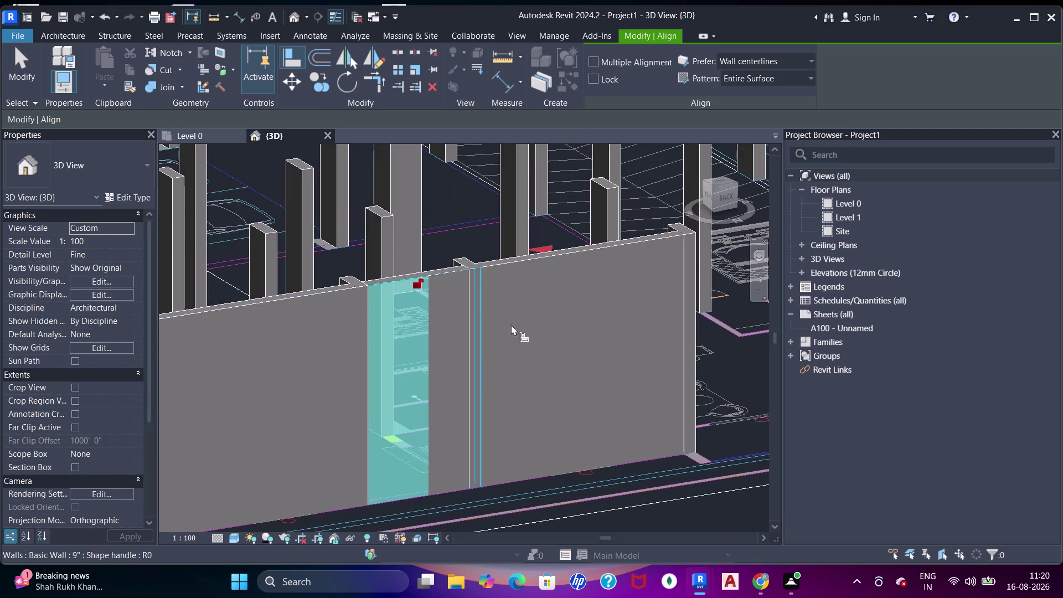
middle_drag(531, 336, 485, 356)
drag(535, 330, 548, 330)
click(643, 303)
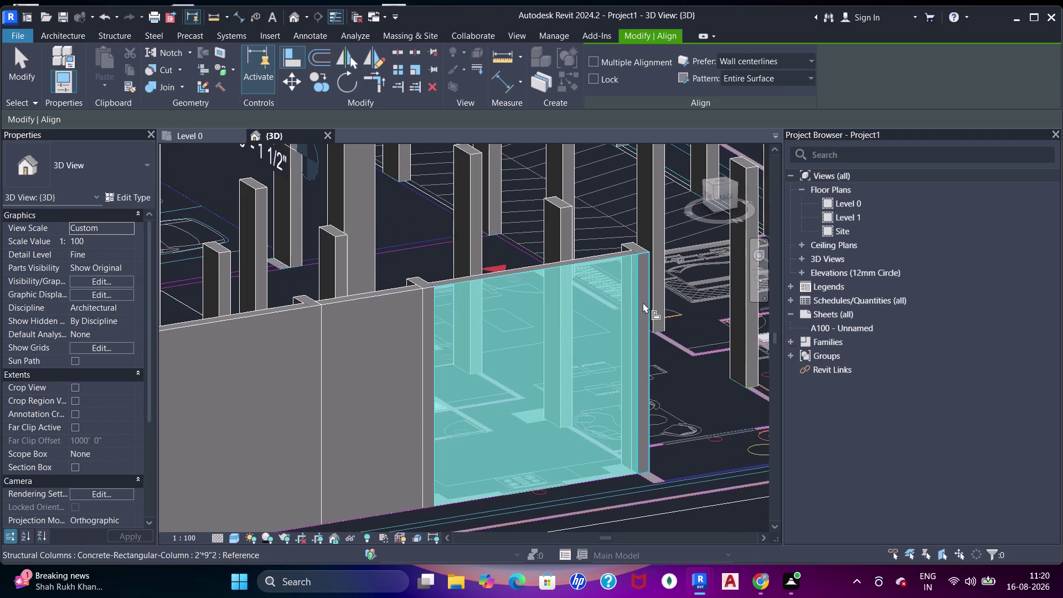
Align a wall end to its reference from outside, then exit Align.
scroll(down, 3)
middle_drag(393, 369, 449, 350)
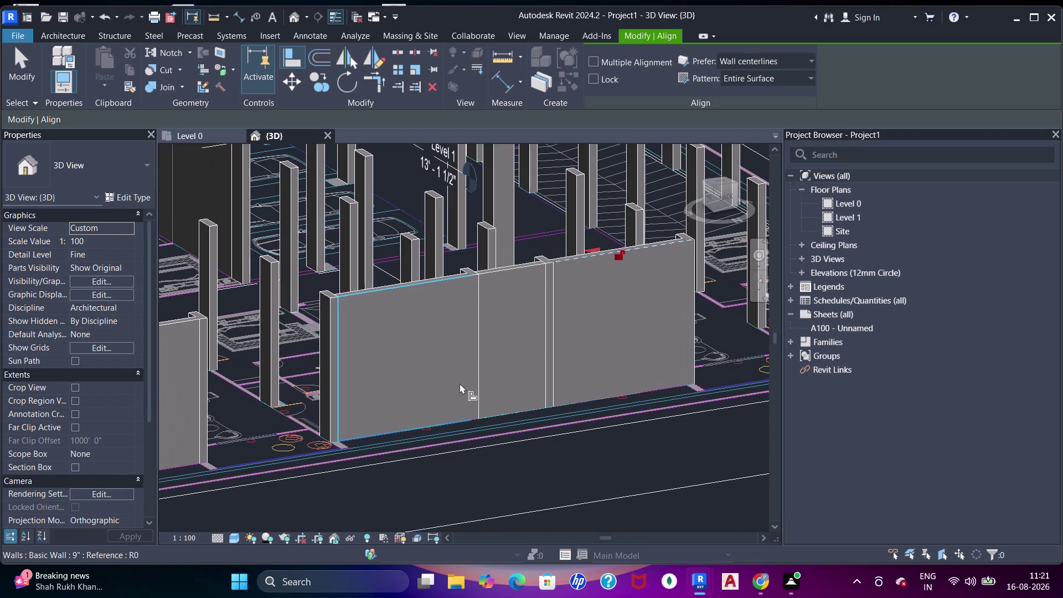
scroll(up, 3)
click(344, 317)
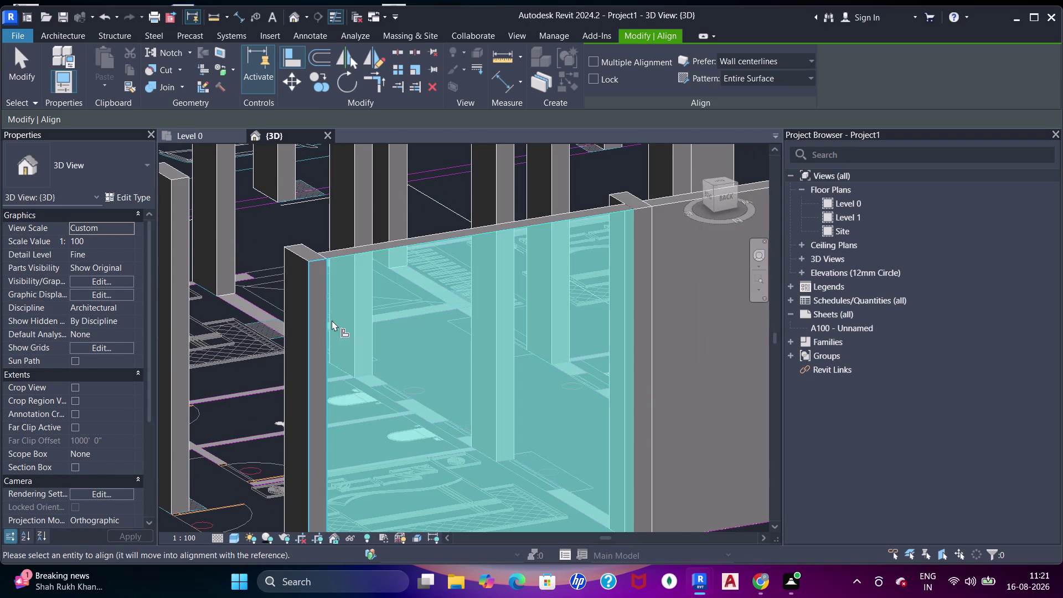
click(323, 329)
key(Escape)
scroll(down, 3)
key(Escape)
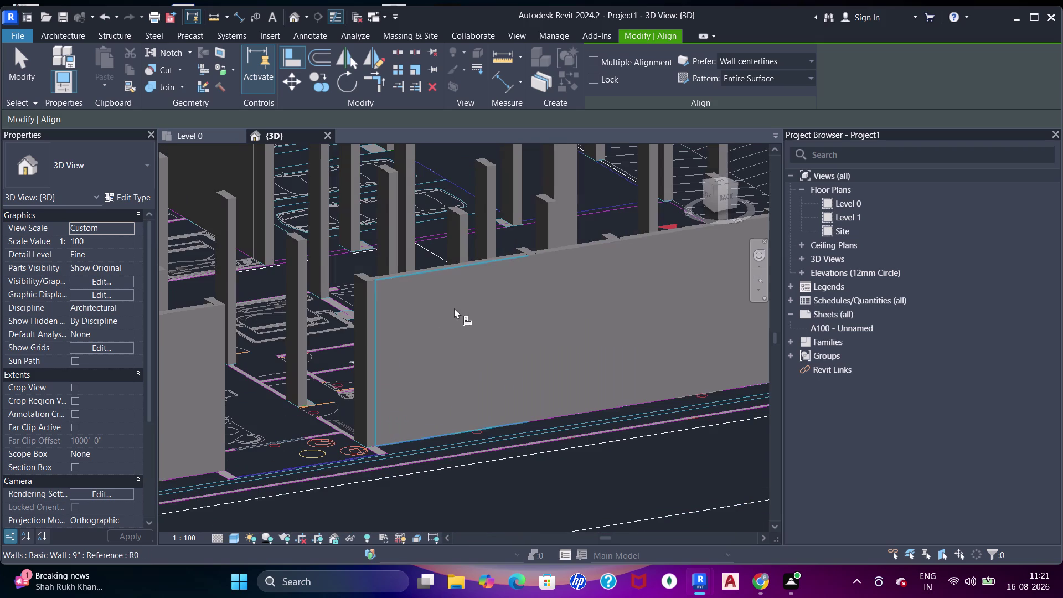
Pan to the toilet-block corner walls and cancel a false Align start.
middle_click(454, 307)
middle_drag(644, 374, 366, 401)
middle_drag(518, 376, 330, 392)
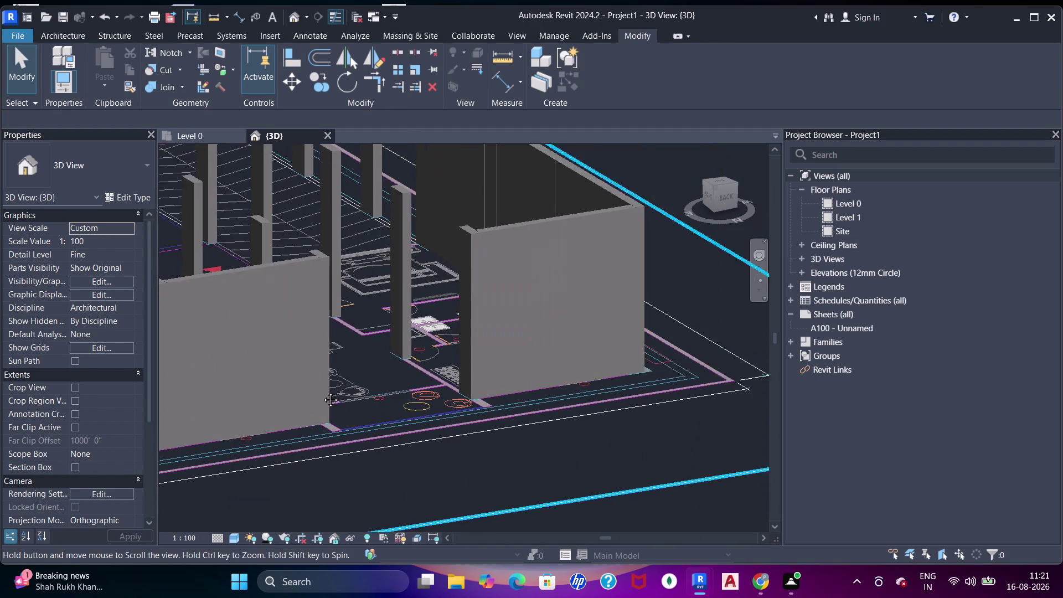
middle_drag(330, 392, 322, 391)
key(a)
key(a)
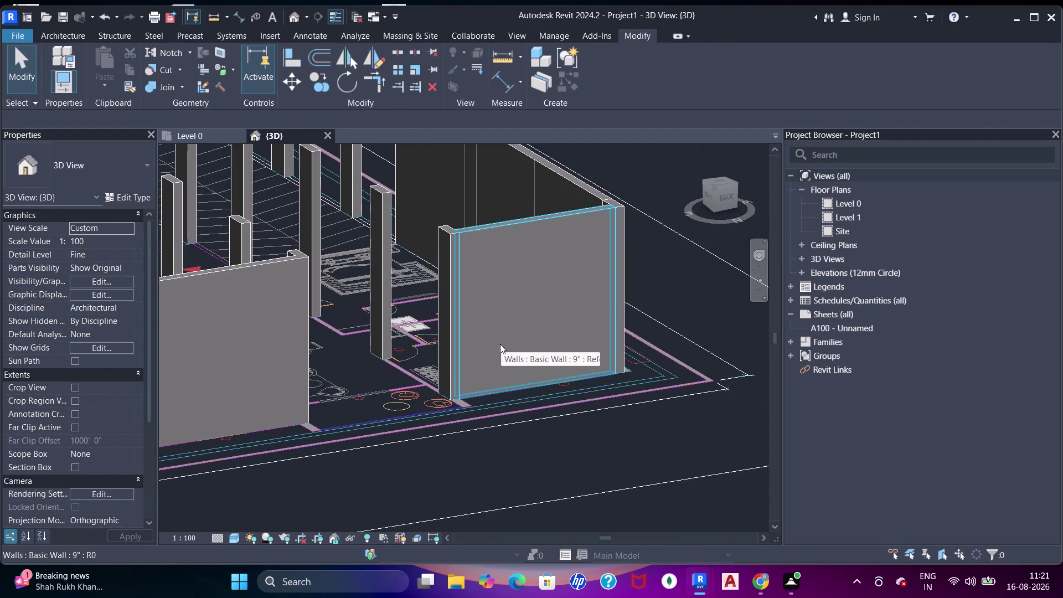
click(420, 248)
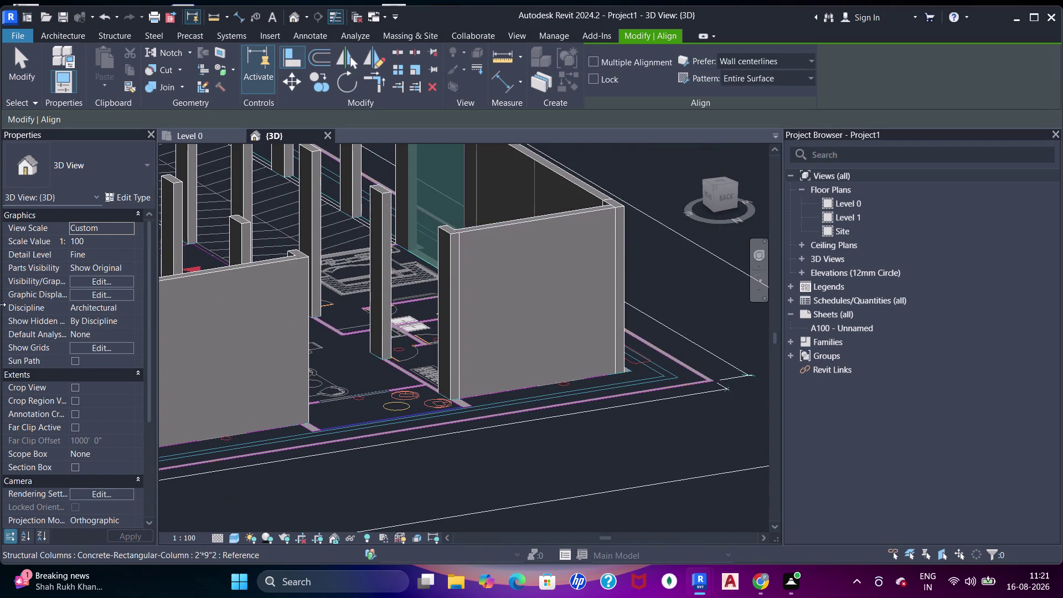
key(Escape)
key(Escape)
middle_drag(605, 327, 649, 404)
Align the short corner wall to a column face and a wall edge.
key(a)
key(a)
key(a)
click(573, 329)
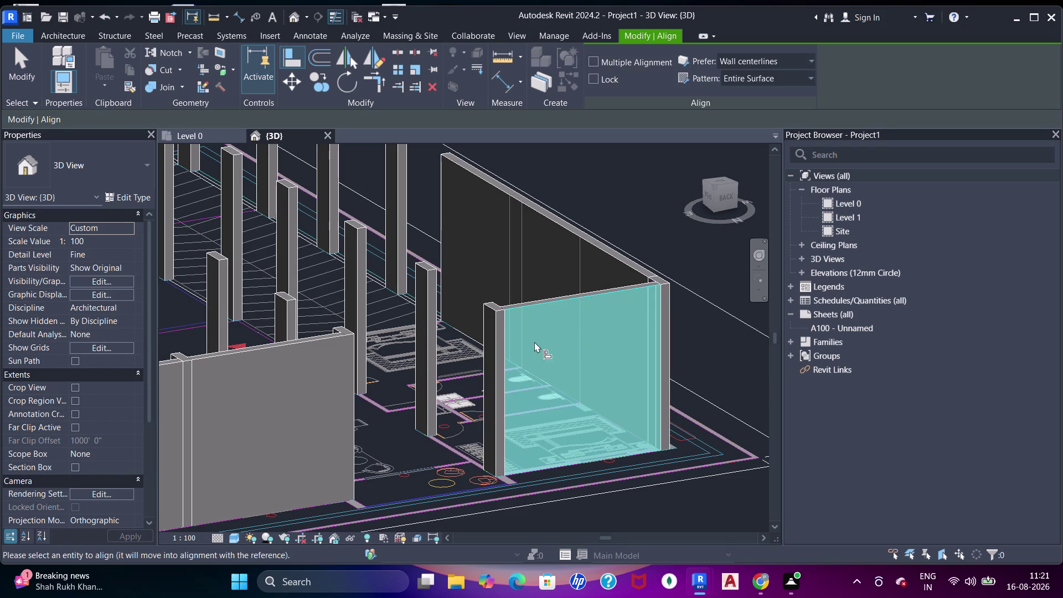
click(506, 384)
middle_drag(563, 374, 497, 375)
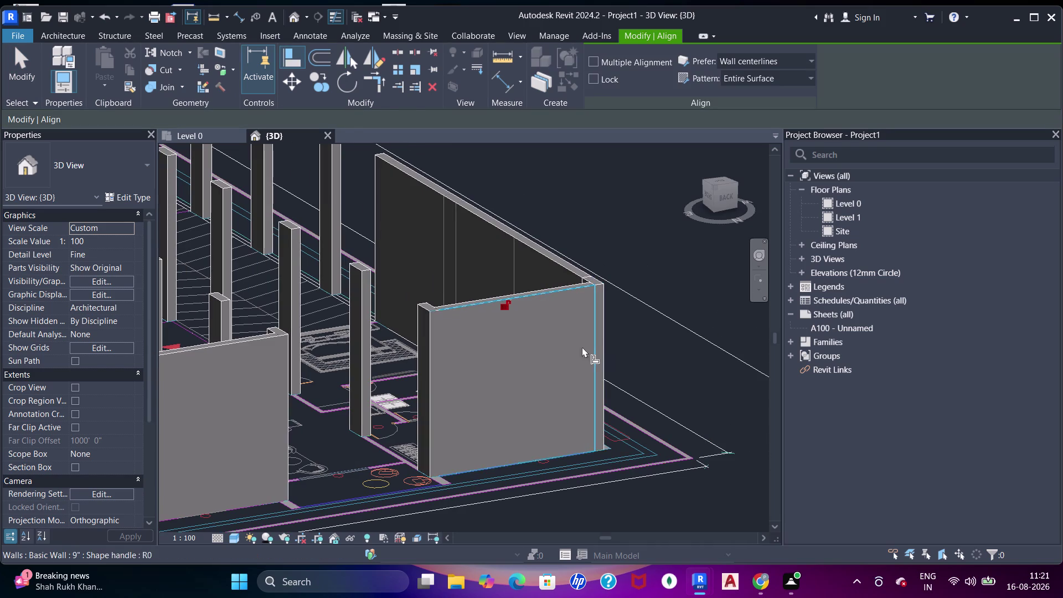
click(577, 348)
click(602, 339)
Orbit out over the floor and align the outer wall to its reference.
scroll(down, 3)
middle_drag(439, 332, 517, 327)
scroll(down, 3)
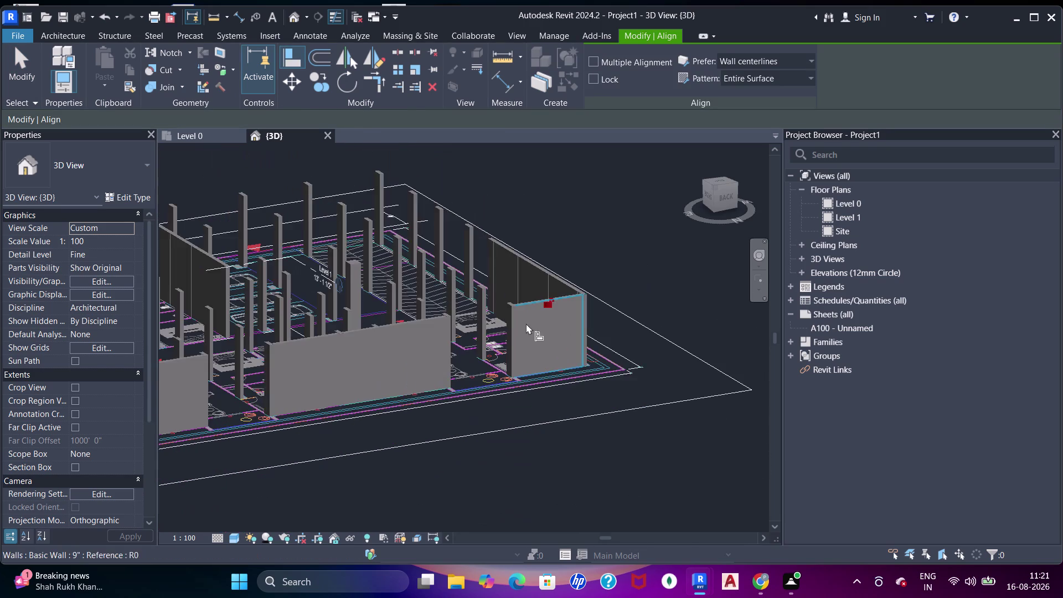
middle_drag(587, 376, 392, 347)
scroll(up, 3)
middle_drag(592, 343, 370, 359)
scroll(up, 3)
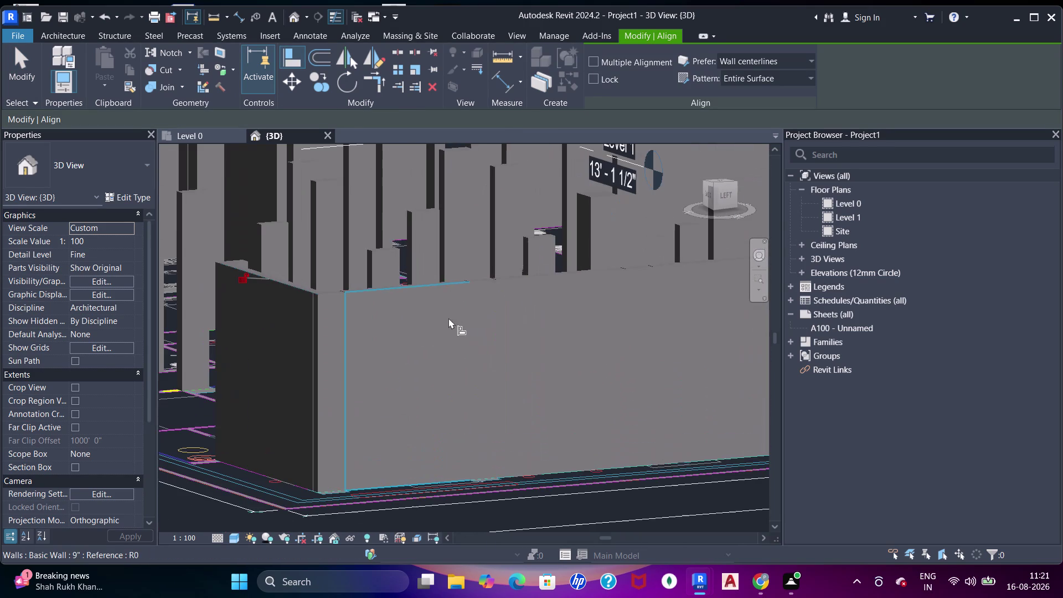
click(399, 320)
click(331, 350)
Orbit toward the toilet-block corner and pick a column as alignment reference.
middle_drag(453, 354, 292, 356)
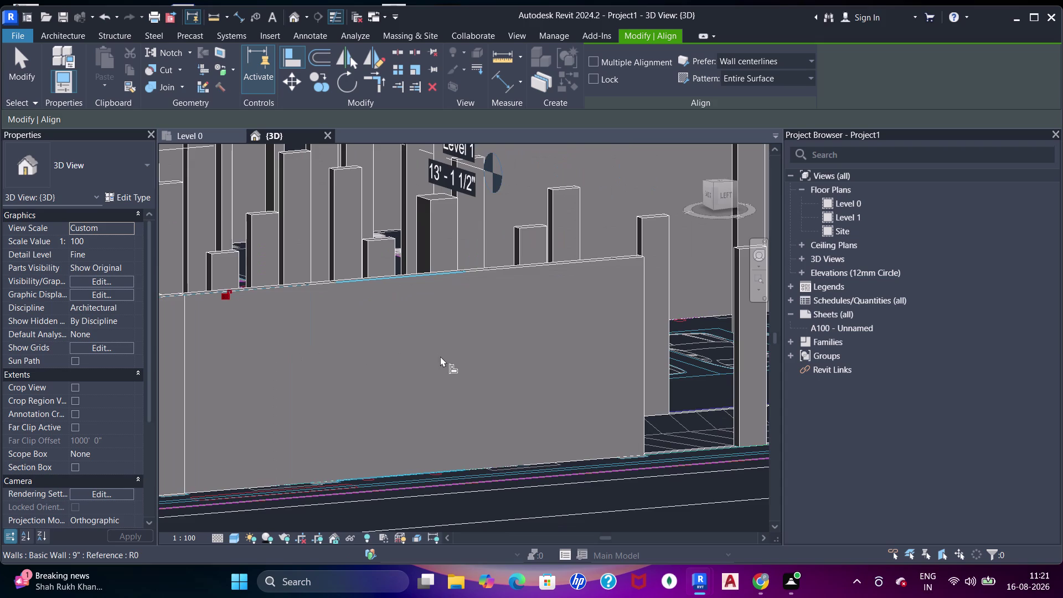
scroll(down, 3)
middle_drag(335, 365, 579, 384)
middle_drag(278, 411, 479, 352)
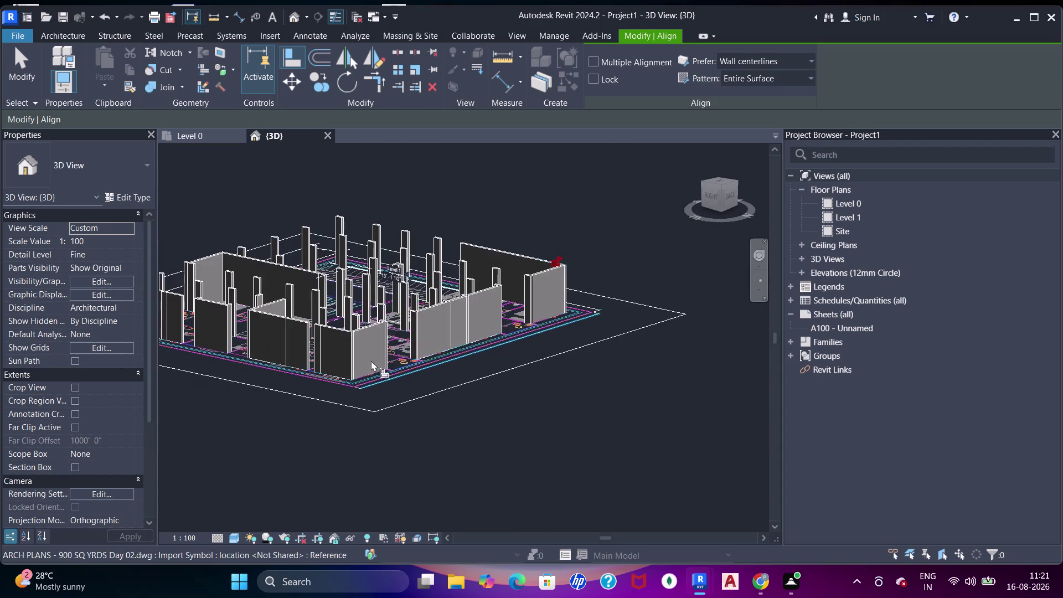
scroll(up, 3)
click(344, 354)
click(381, 328)
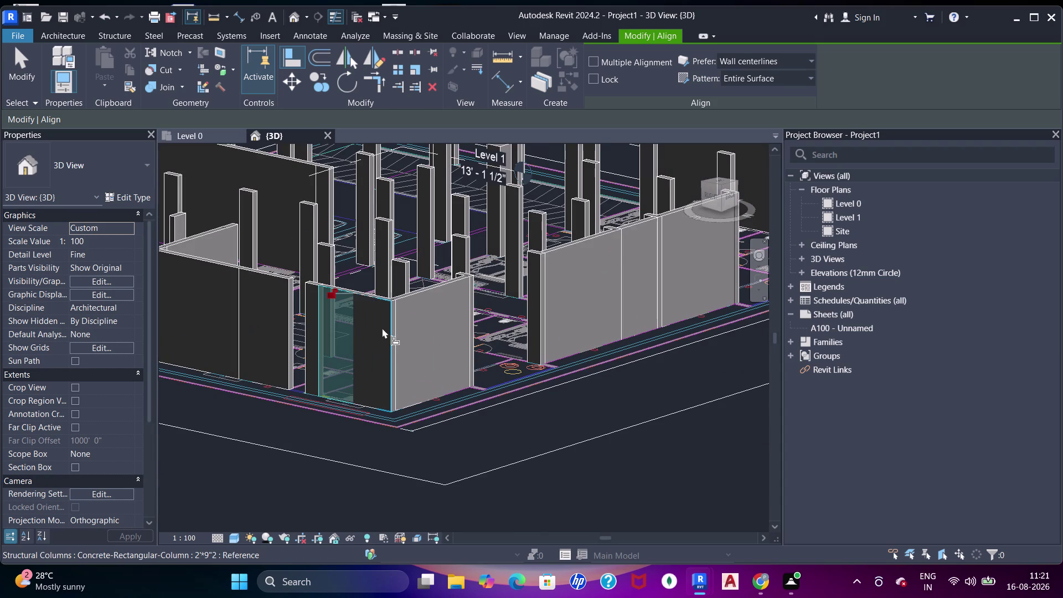
Align a corner partition wall to the column face, dismissing the warning.
middle_drag(420, 386, 469, 387)
click(486, 444)
click(455, 345)
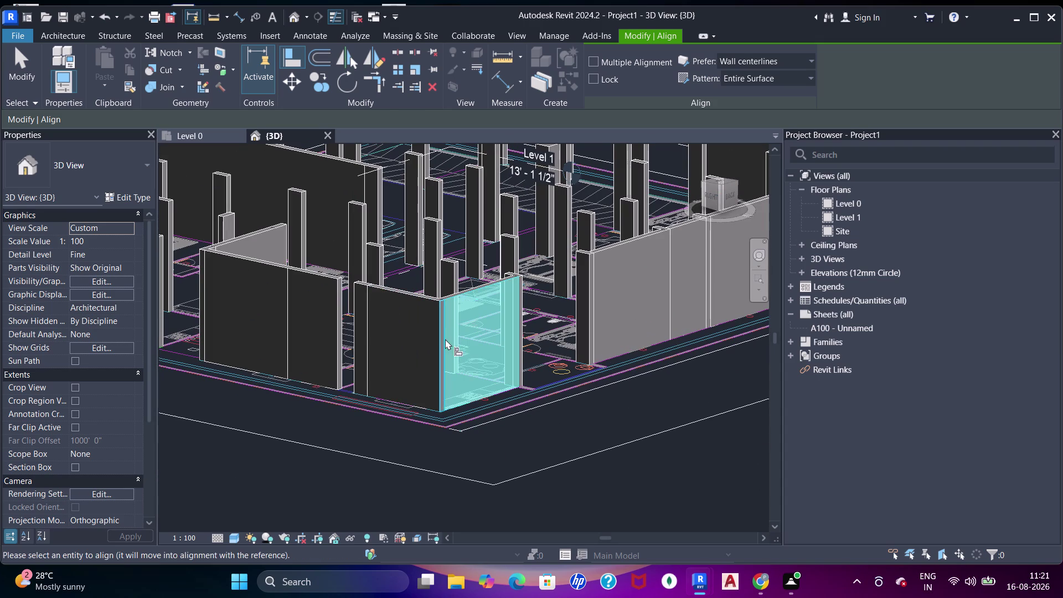
click(441, 337)
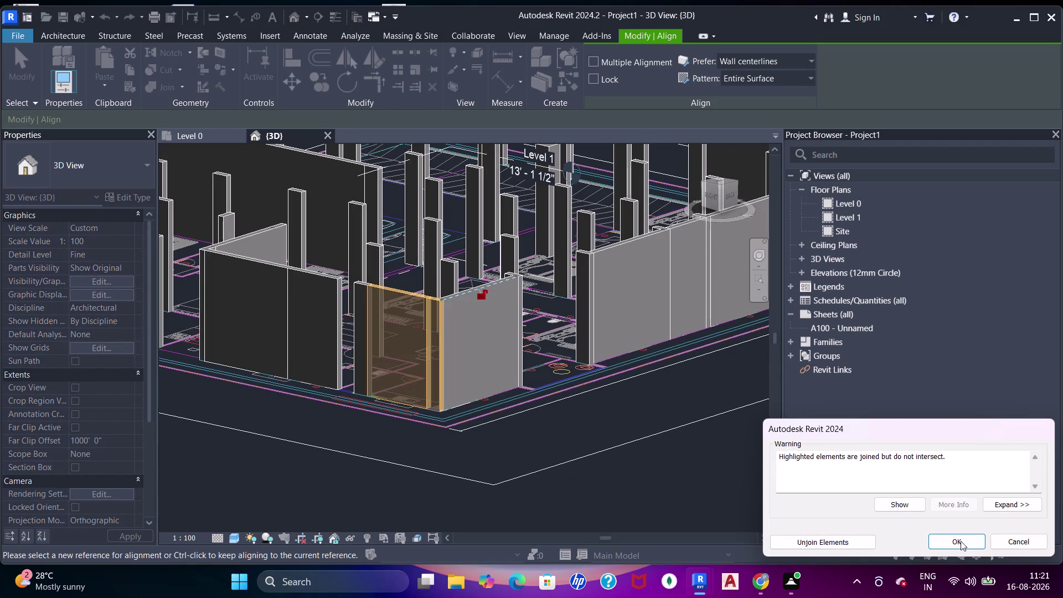
click(960, 540)
Align another wall to its reference and orbit to the next wall pair.
scroll(up, 3)
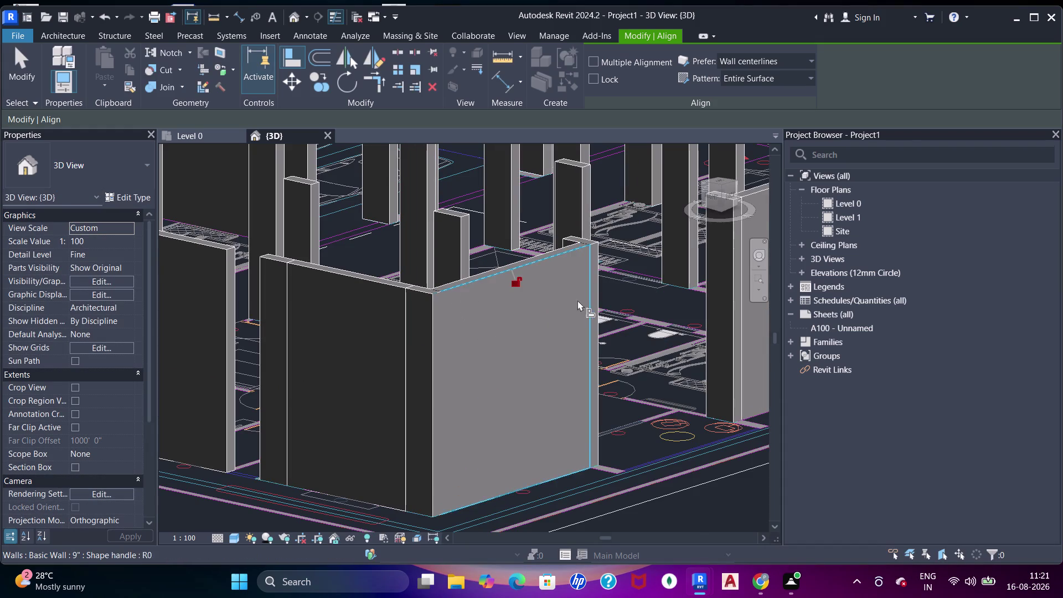
click(572, 303)
click(597, 294)
scroll(down, 3)
middle_drag(494, 340, 573, 318)
middle_drag(468, 329, 473, 336)
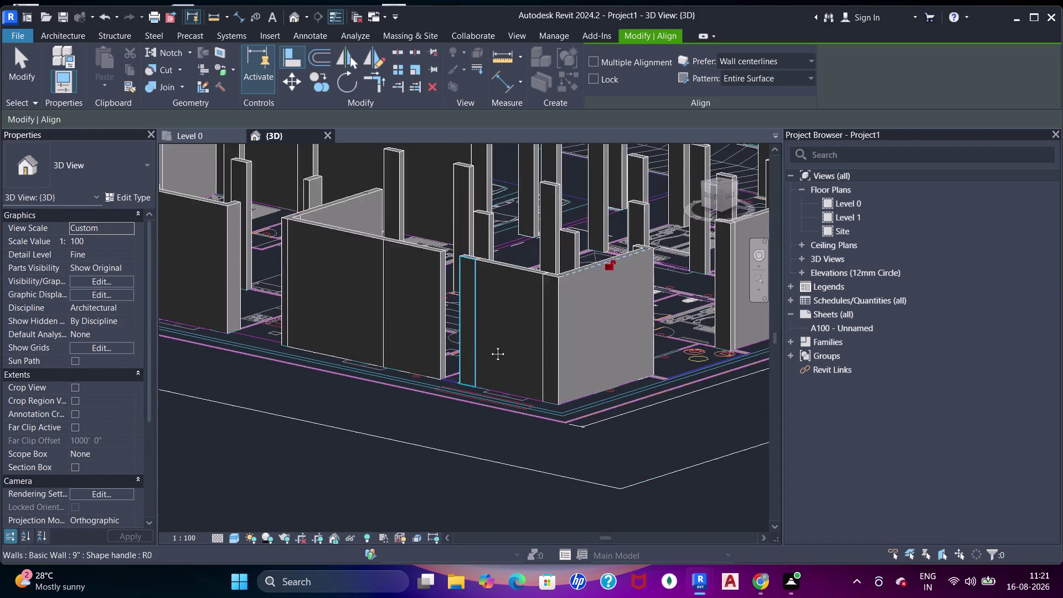
middle_drag(472, 337, 581, 353)
Align two more walls to column faces, then frame the partition walls.
click(512, 321)
click(466, 317)
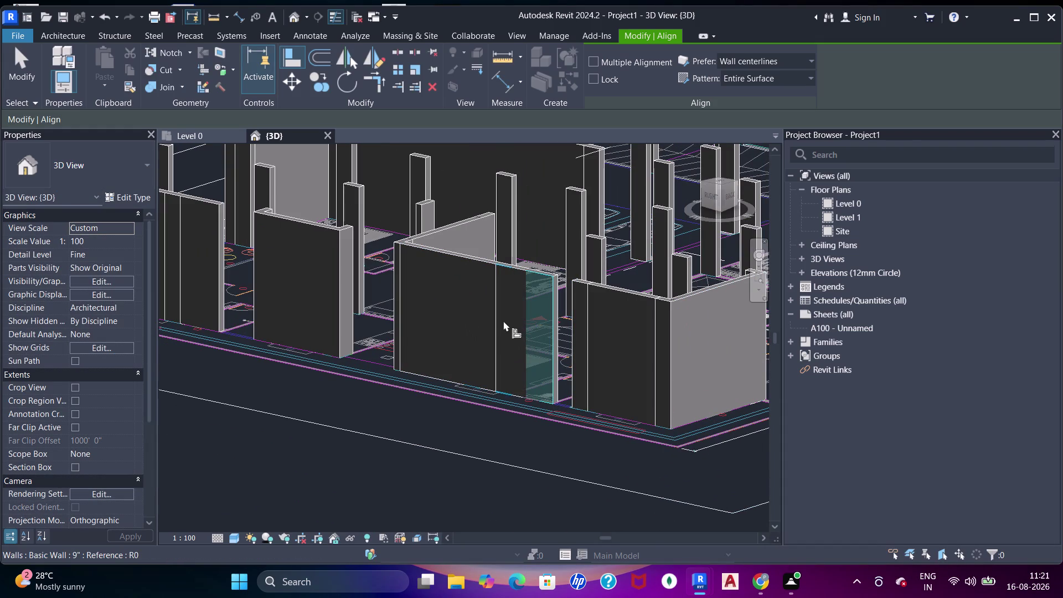
click(504, 321)
click(482, 322)
middle_drag(444, 355, 487, 402)
key(Escape)
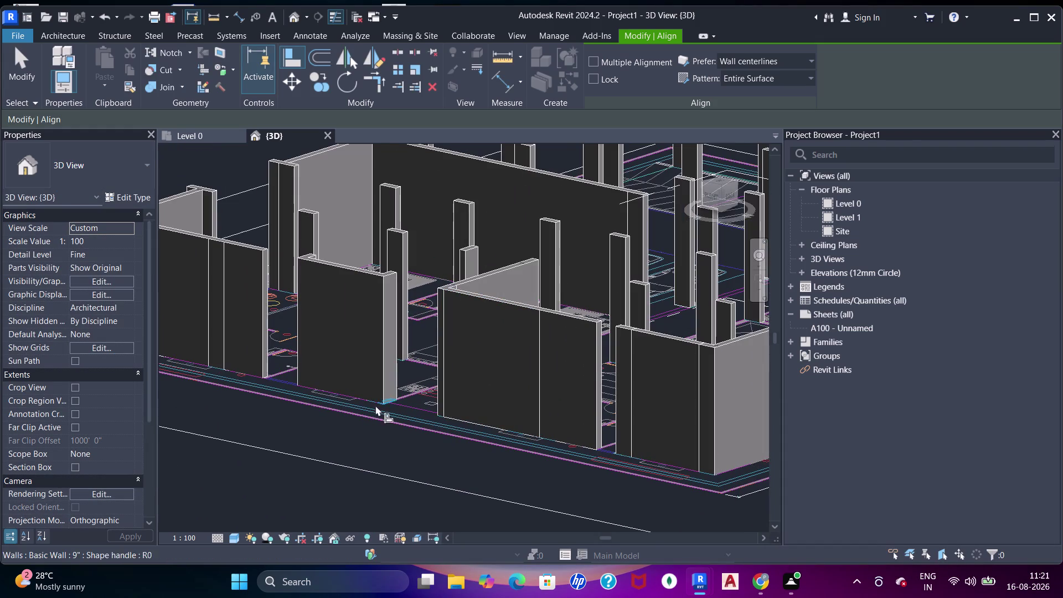
middle_drag(371, 440, 544, 427)
Try Join Geometry (JJ) on the 9-inch wall, cancelling the early attempts.
key(j)
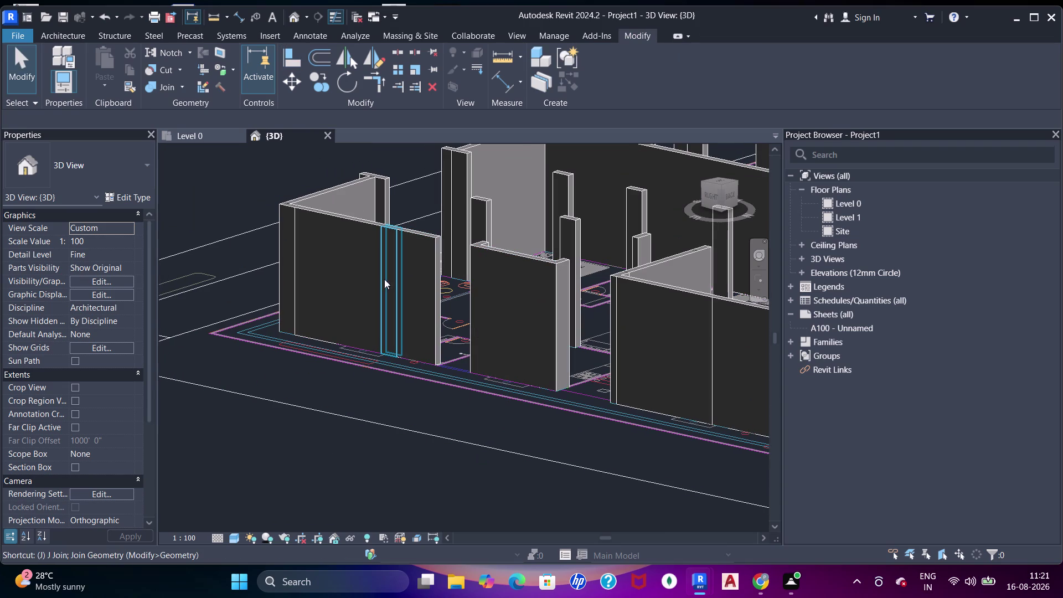
key(j)
click(387, 254)
key(j)
key(Escape)
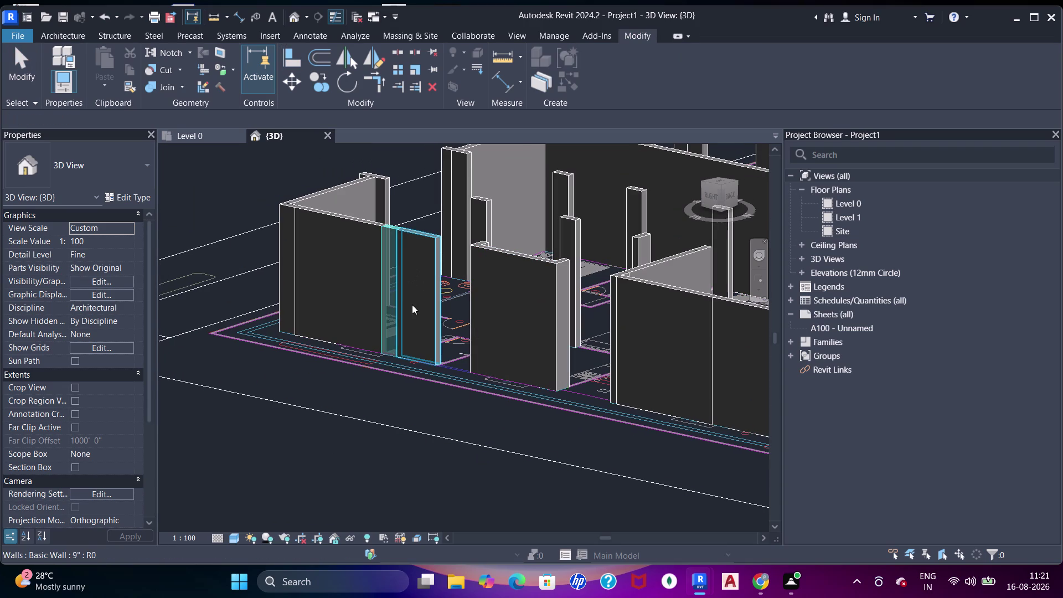
key(h)
text(jj)
click(416, 307)
key(Escape)
key(Escape)
Join the 9-inch wall with the neighbouring concrete column, then exit the tool.
key(j)
key(j)
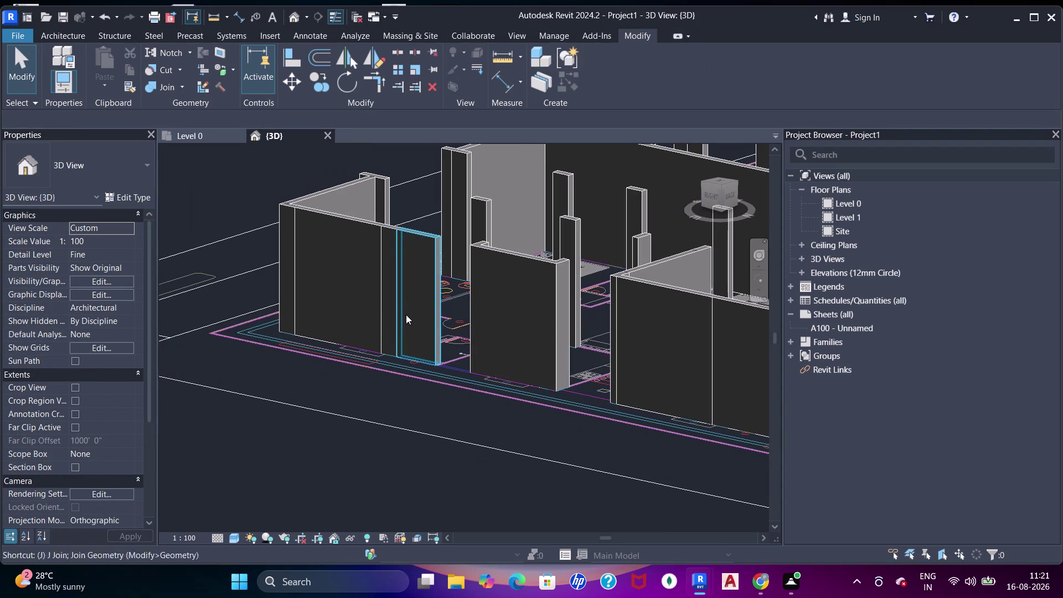
key(j)
click(413, 301)
click(390, 290)
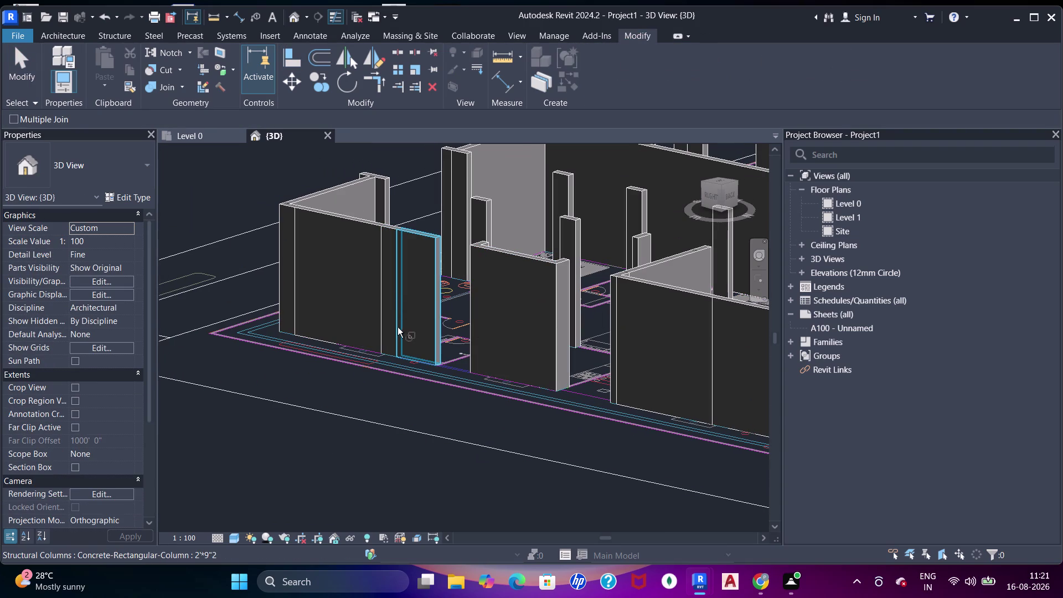
click(409, 324)
key(Escape)
key(Escape)
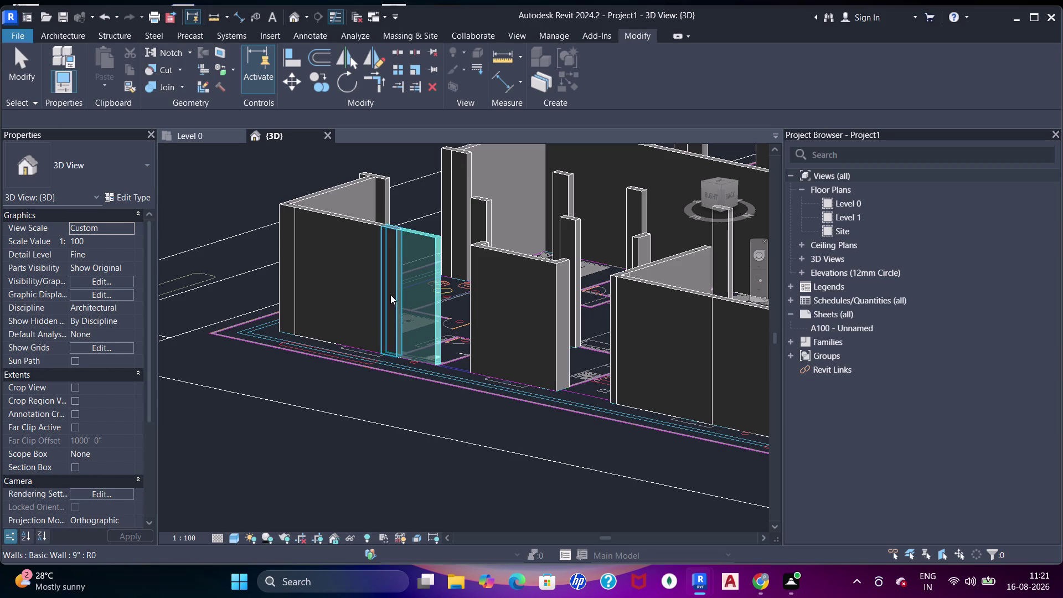
Start the Align tool (AL), cancelling an early wall pick.
key(a)
key(a)
key(a)
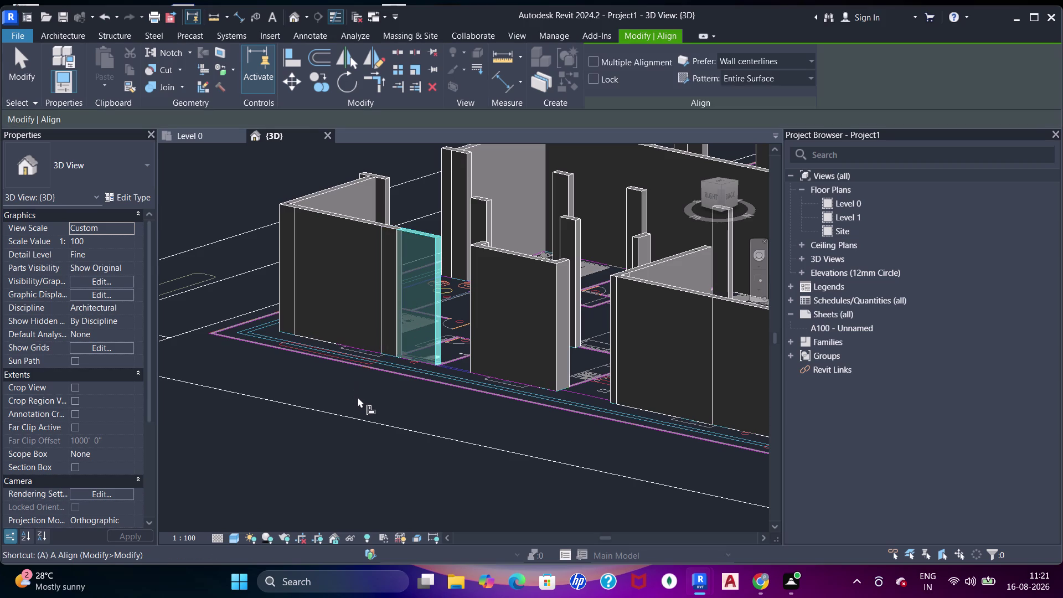
key(Escape)
key(a)
click(418, 317)
key(a)
key(Escape)
key(Escape)
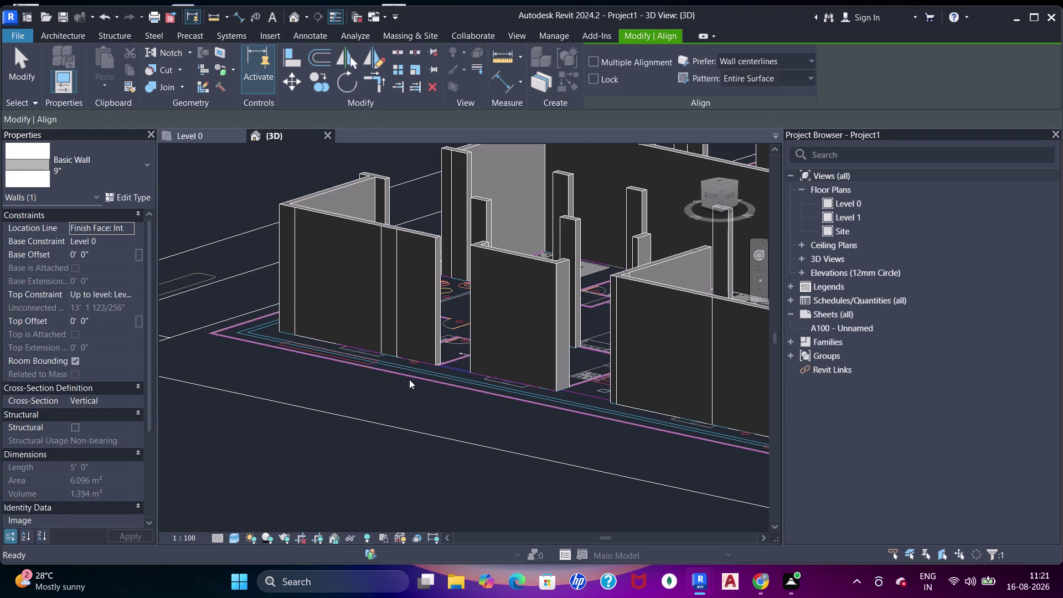
key(Escape)
key(Escape)
key(a)
key(a)
key(a)
Pick wall and concrete column faces as alignment references.
click(417, 270)
click(390, 284)
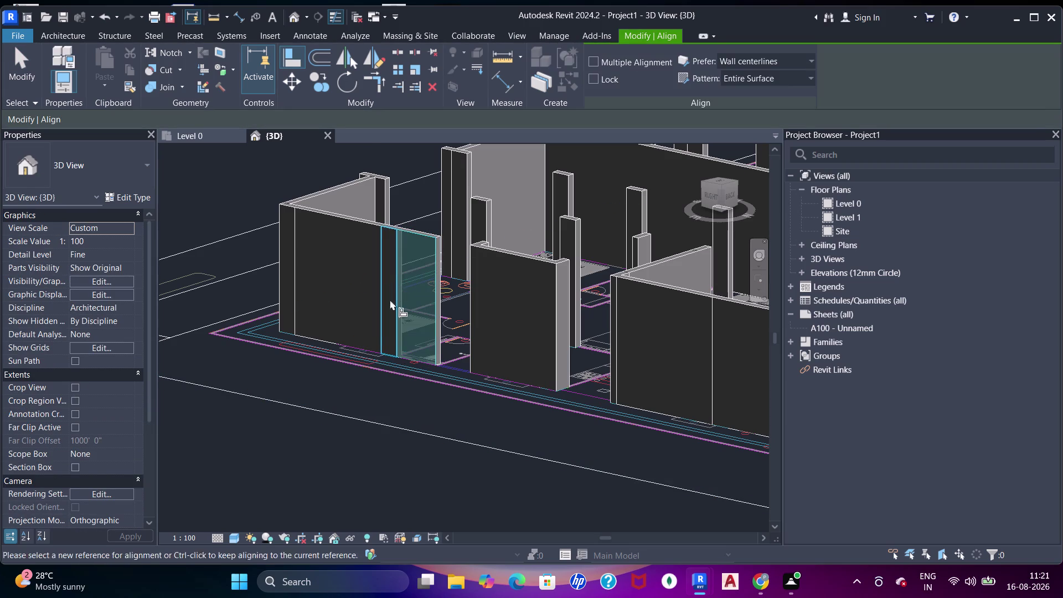
middle_drag(386, 352, 427, 366)
click(345, 293)
click(333, 284)
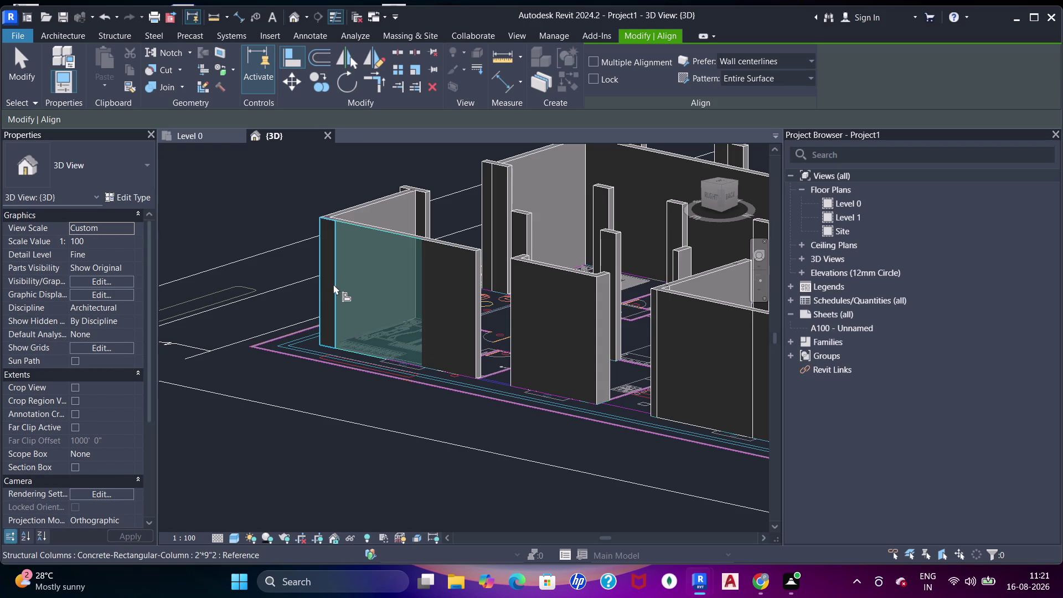
middle_drag(473, 361, 363, 330)
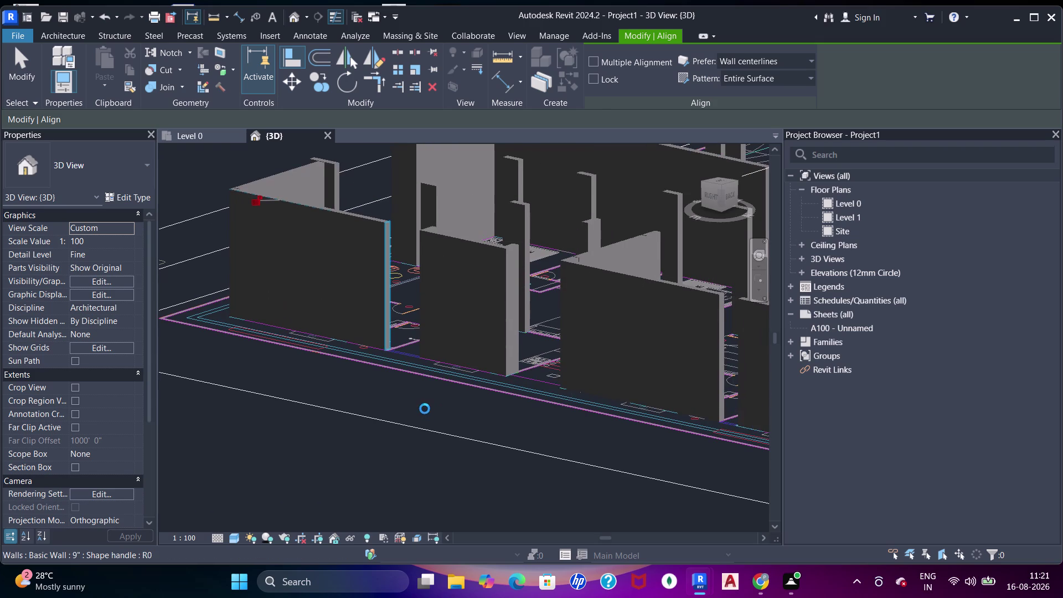
scroll(down, 3)
click(639, 345)
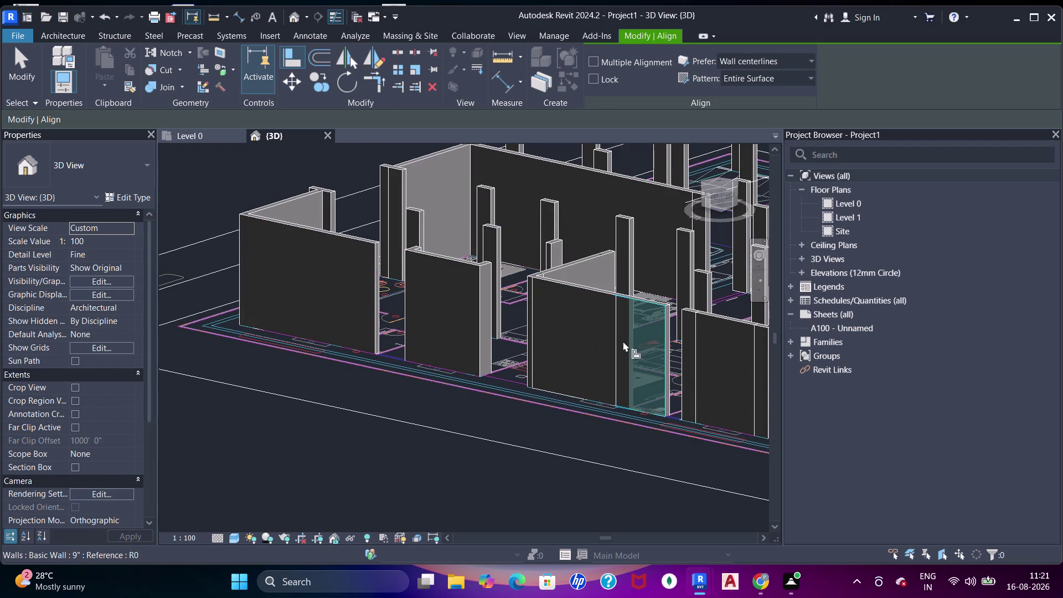
scroll(up, 3)
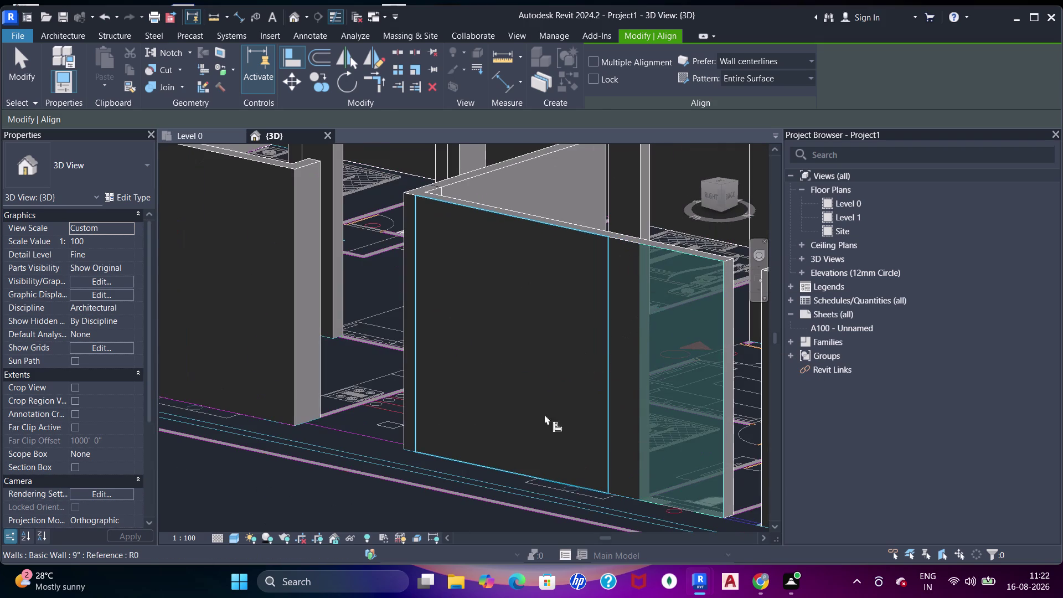
click(414, 500)
click(560, 345)
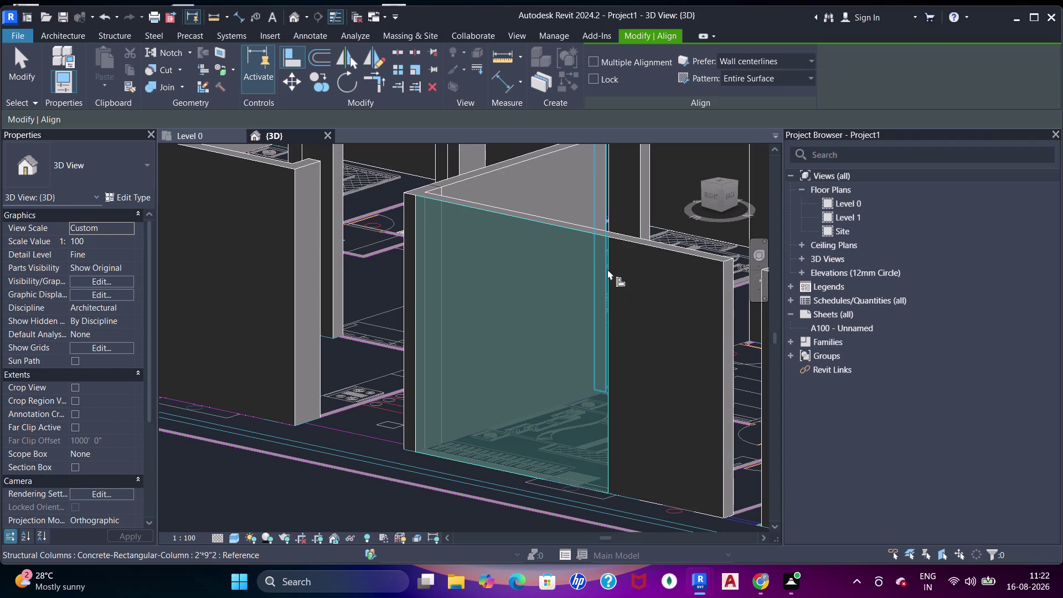
Align the 9-inch wall end to the column edge, triggering a 'Can't make Wall' error.
drag(403, 213, 409, 213)
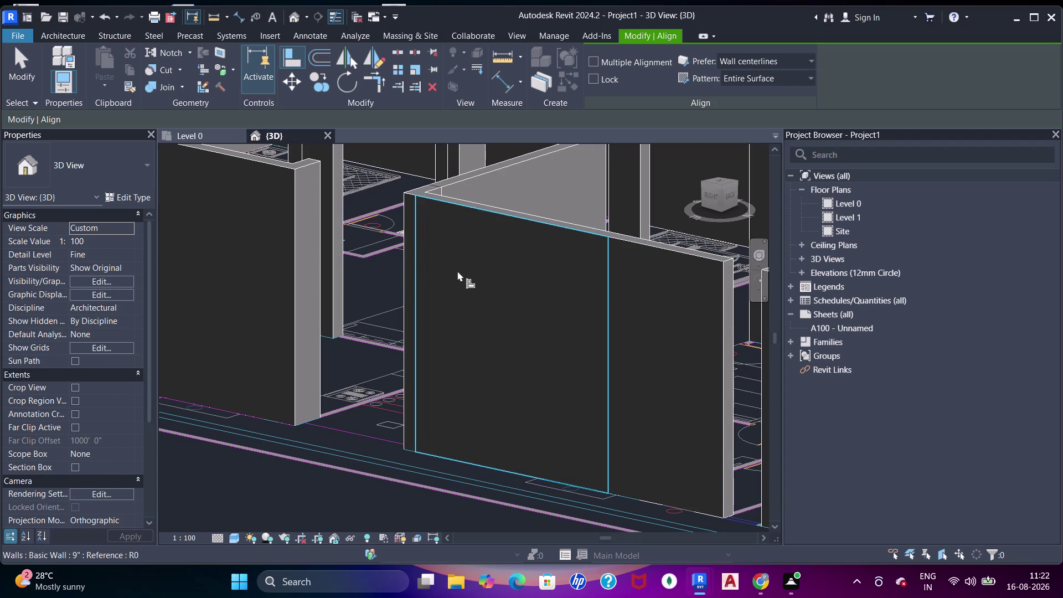
scroll(down, 3)
middle_drag(350, 312, 567, 302)
middle_drag(643, 292, 504, 291)
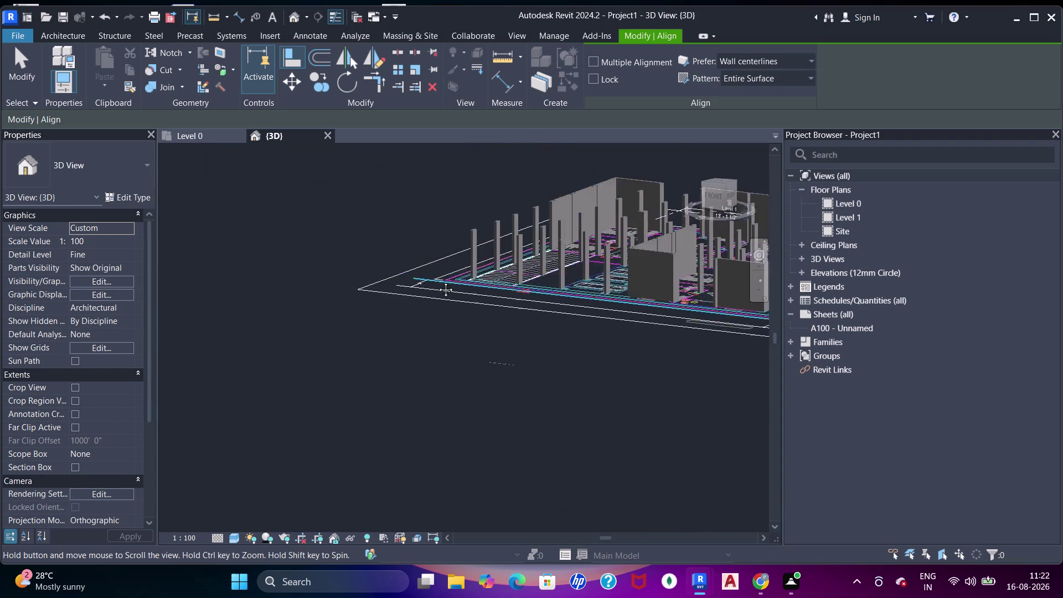
middle_drag(505, 290, 420, 277)
scroll(up, 3)
middle_drag(626, 273, 481, 290)
scroll(up, 3)
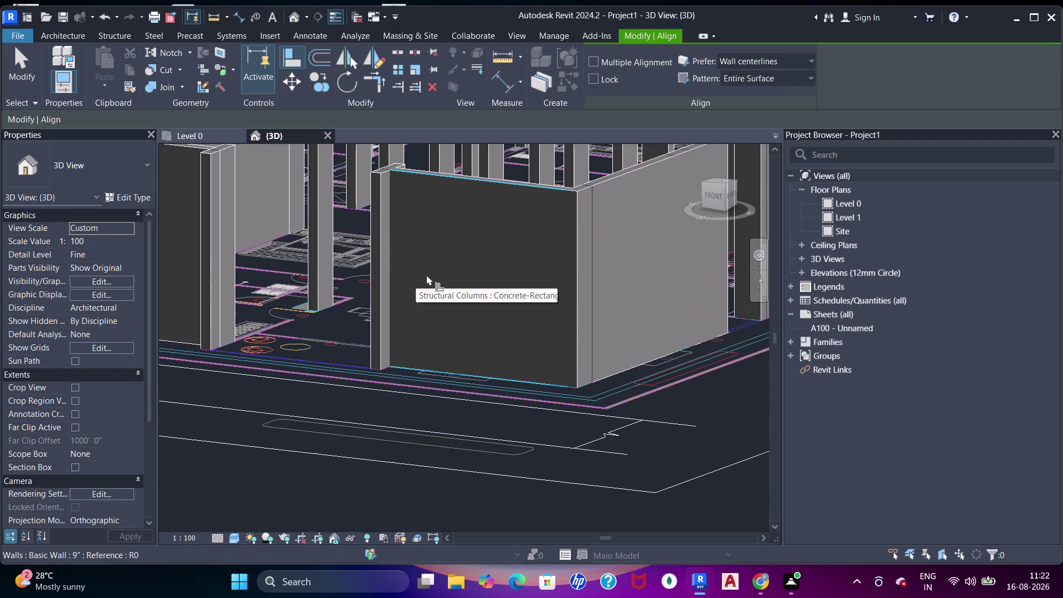
scroll(down, 3)
middle_drag(357, 327, 591, 332)
scroll(up, 3)
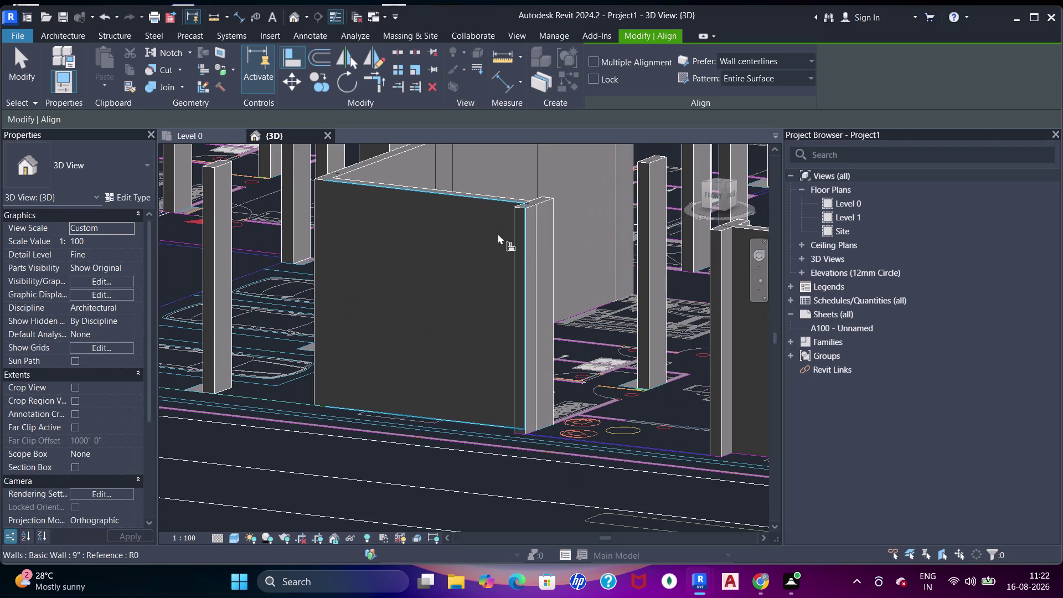
click(541, 213)
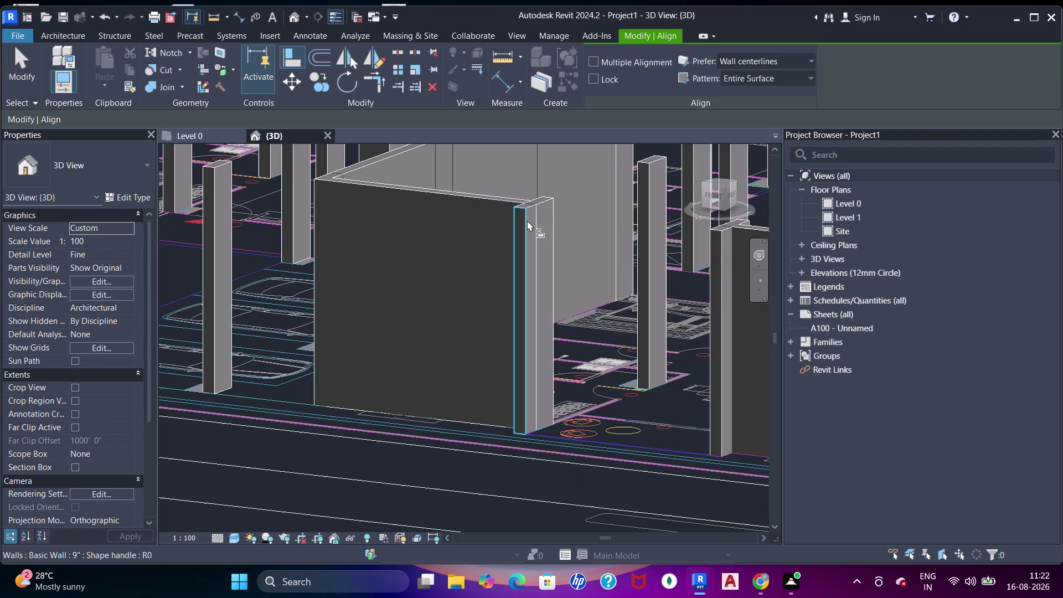
click(527, 221)
click(1007, 541)
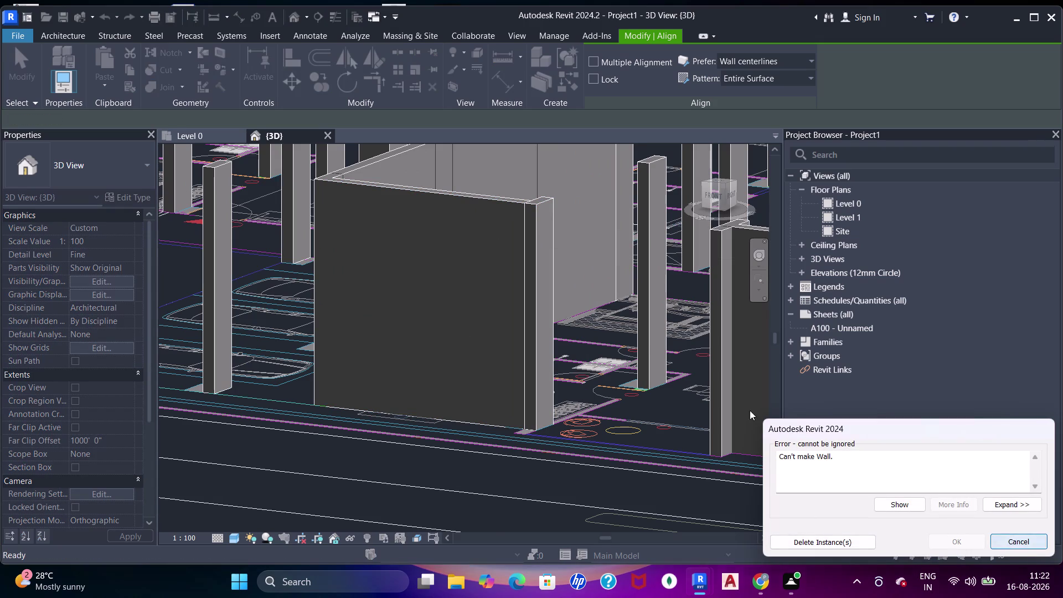
Dismiss the 'Can't make Wall' error and pan around the wall corner.
scroll(up, 3)
click(540, 229)
click(521, 238)
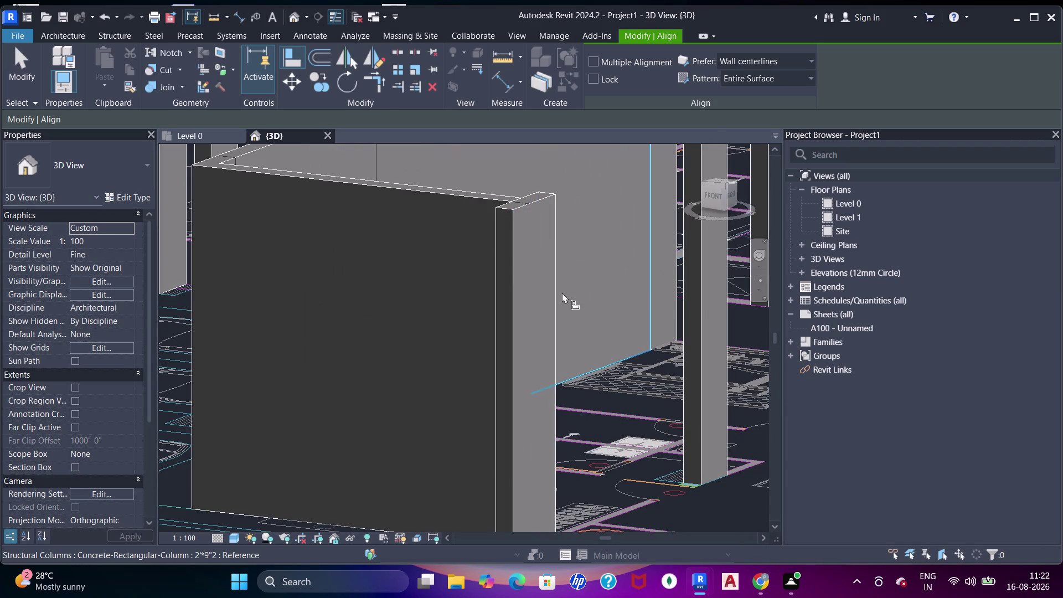
scroll(down, 3)
middle_drag(511, 331, 617, 362)
scroll(down, 3)
middle_drag(518, 318, 576, 362)
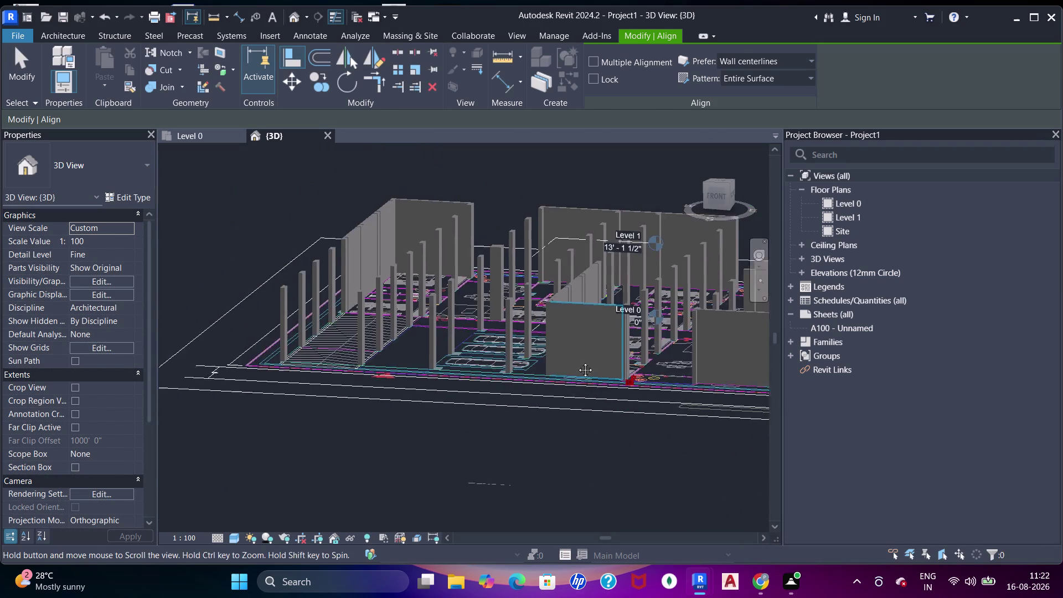
middle_drag(577, 361, 609, 371)
scroll(up, 3)
scroll(down, 3)
Pick the long partition wall's faces for alignment.
middle_drag(515, 347, 618, 374)
middle_drag(606, 361, 720, 387)
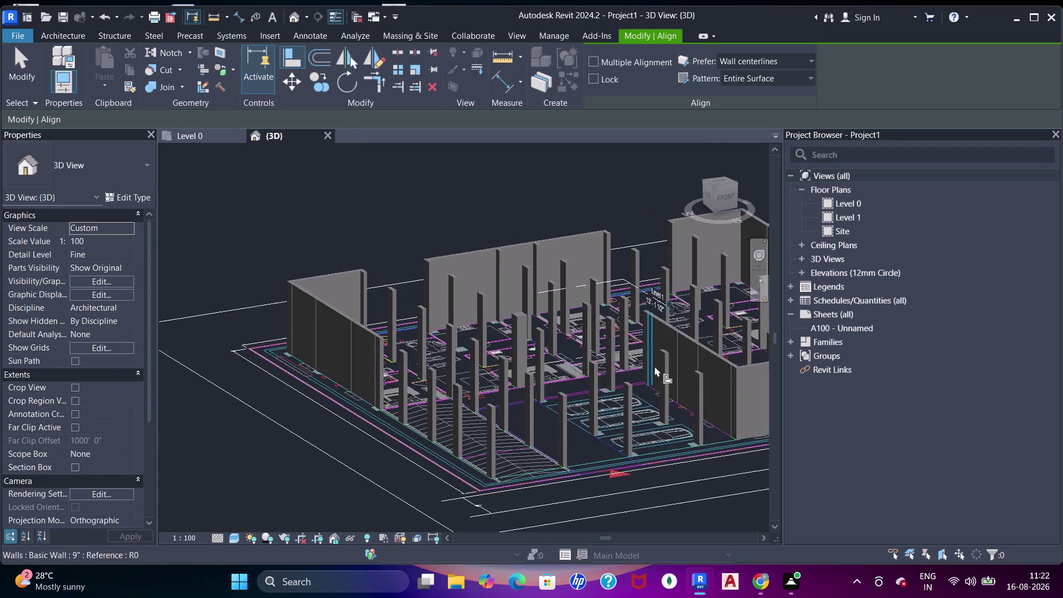
scroll(up, 3)
middle_drag(654, 365, 374, 309)
middle_drag(486, 336, 525, 363)
middle_drag(471, 362, 511, 379)
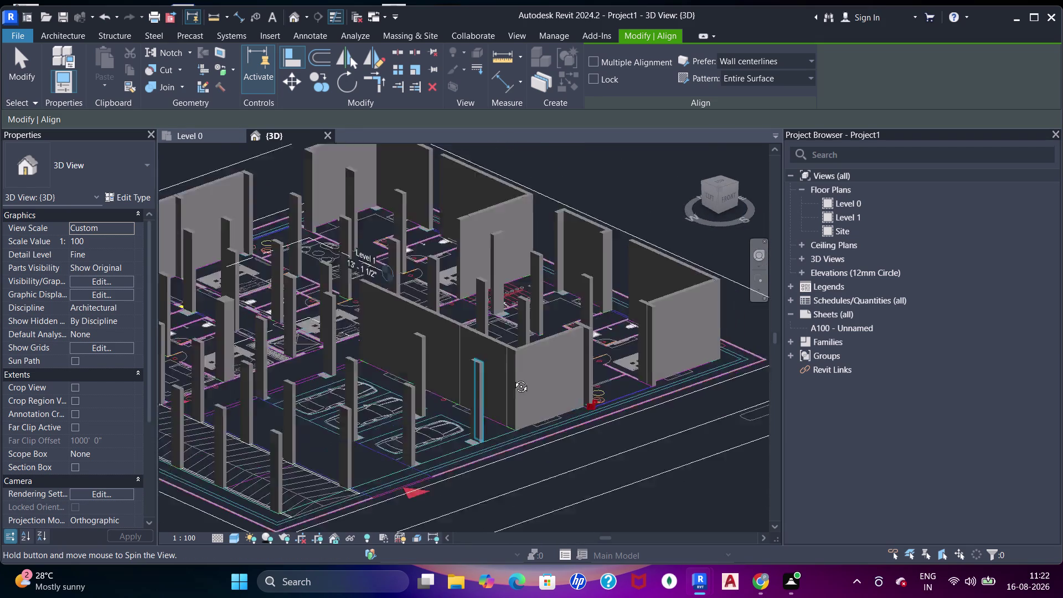
middle_drag(510, 378, 538, 377)
scroll(up, 3)
middle_drag(294, 339, 330, 346)
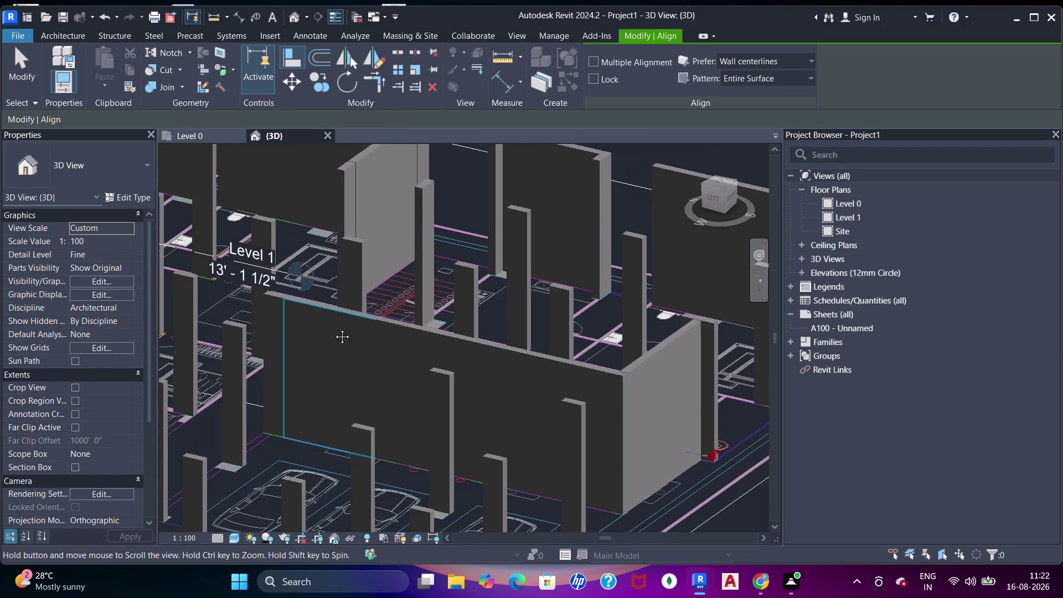
middle_drag(331, 346, 334, 332)
click(319, 304)
click(289, 306)
Orbit the model to view the ground floor from the back.
middle_drag(543, 376, 407, 346)
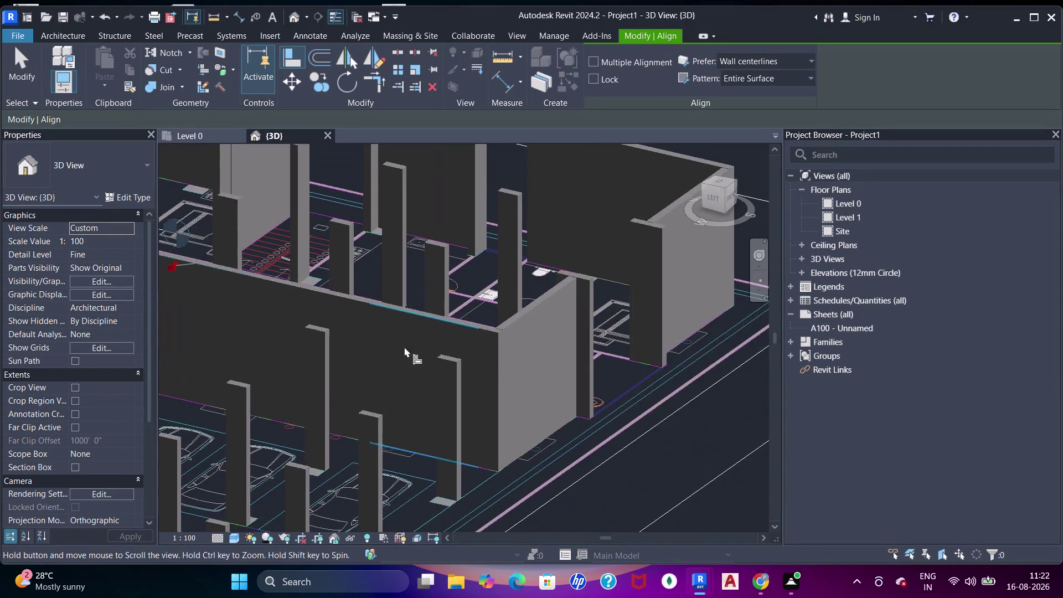
scroll(down, 3)
scroll(down, 3)
middle_drag(531, 384, 324, 403)
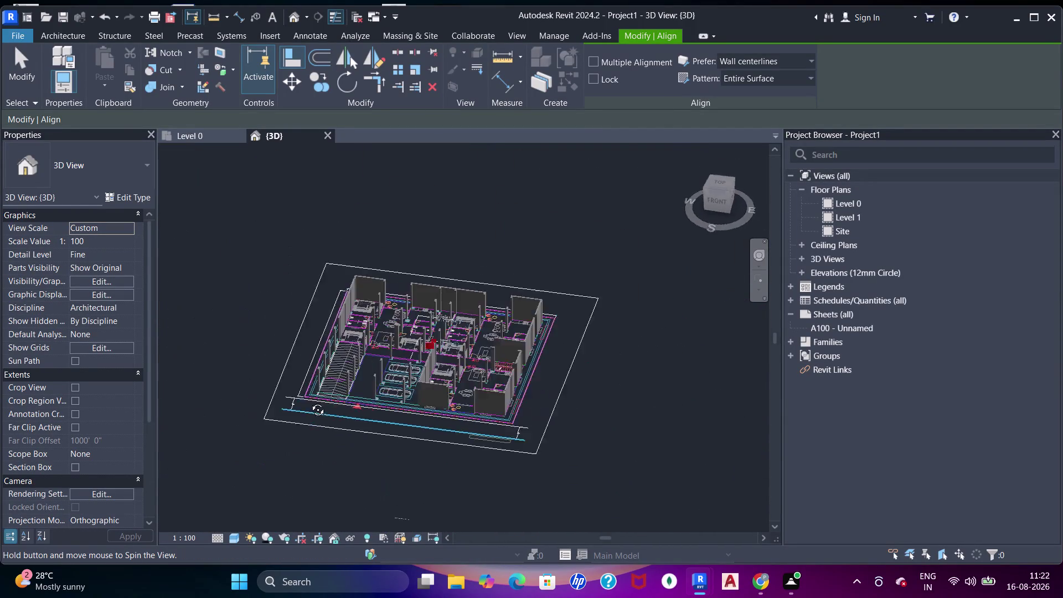
middle_drag(324, 403, 247, 392)
middle_drag(475, 388, 309, 367)
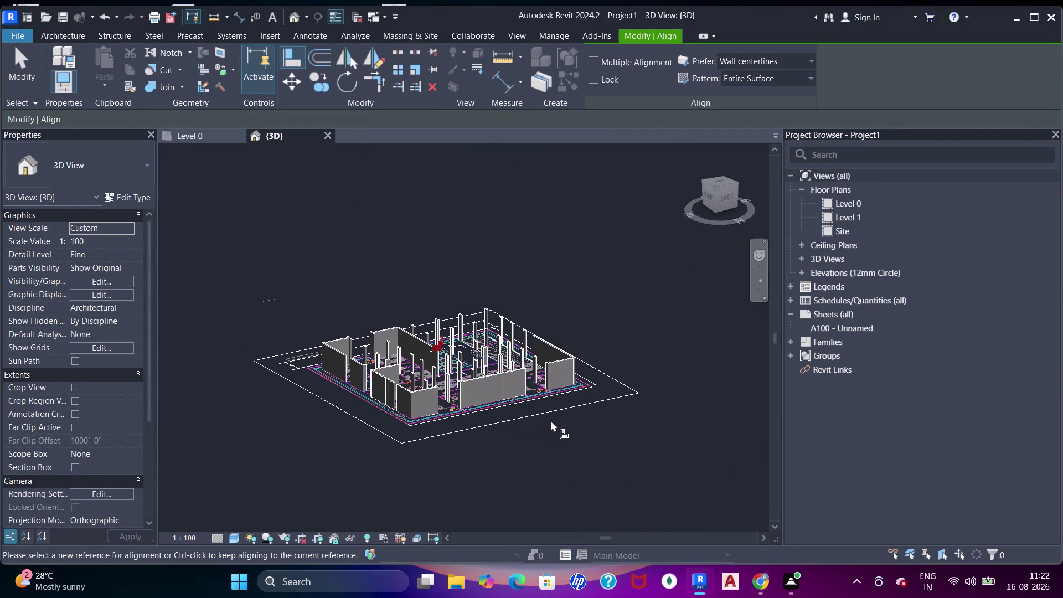
middle_drag(522, 414, 493, 410)
scroll(up, 3)
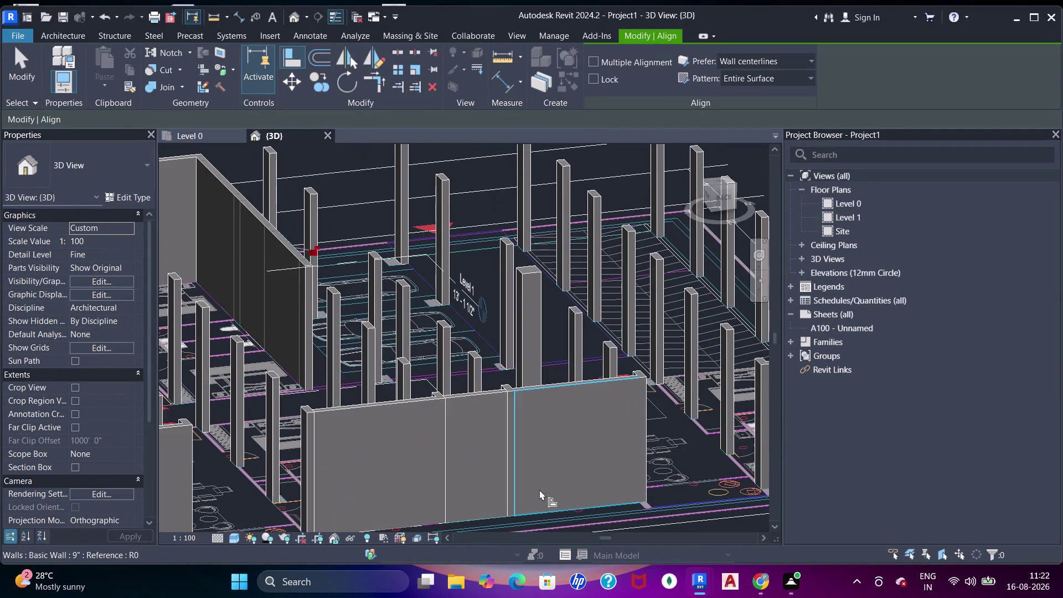
scroll(up, 3)
middle_drag(523, 432, 530, 331)
Align the rear 9-inch wall segments, then pick a column face as new reference.
click(466, 345)
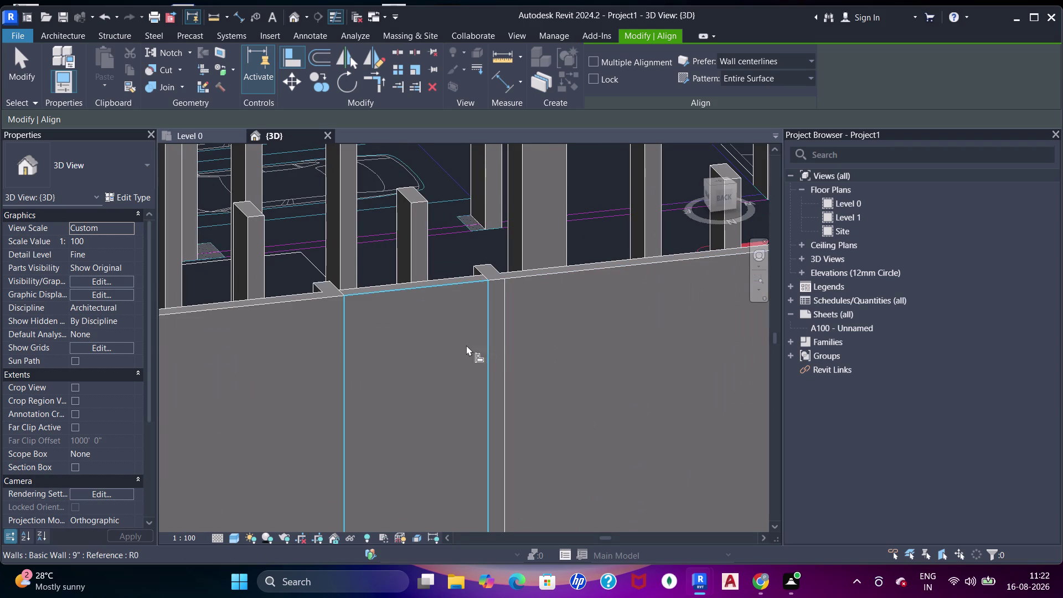
click(496, 336)
middle_drag(525, 400, 465, 376)
click(488, 333)
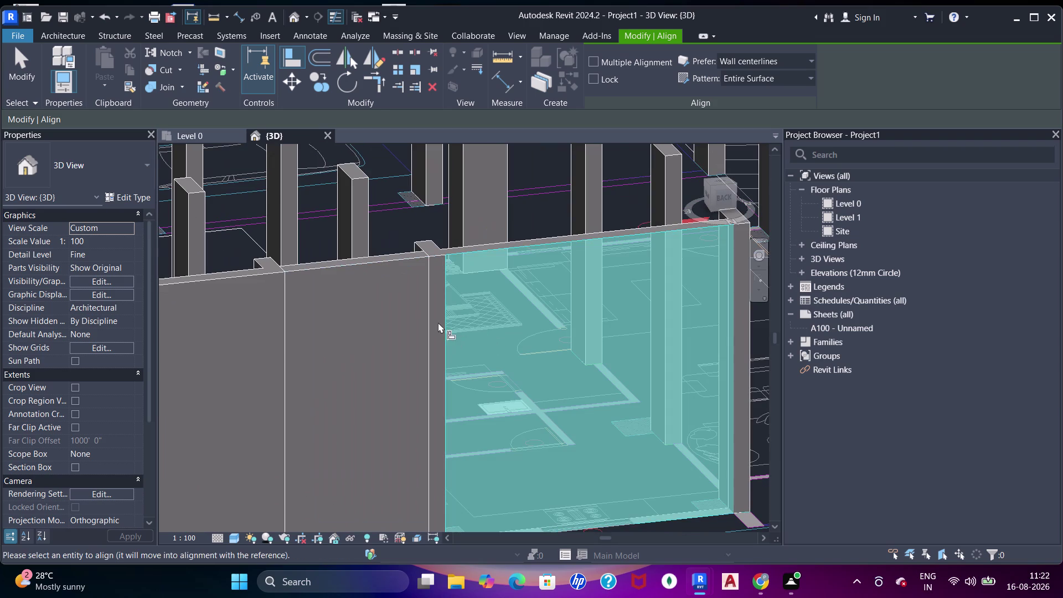
click(436, 321)
scroll(down, 3)
scroll(down, 3)
click(414, 335)
click(370, 352)
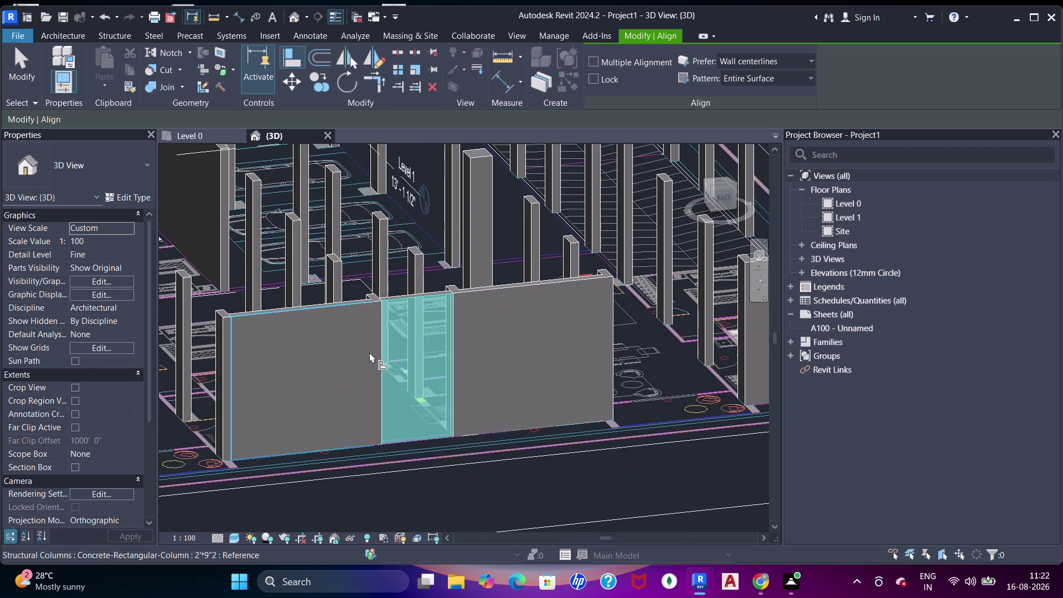
Line up successive wall faces with their reference faces.
key(Escape)
scroll(up, 3)
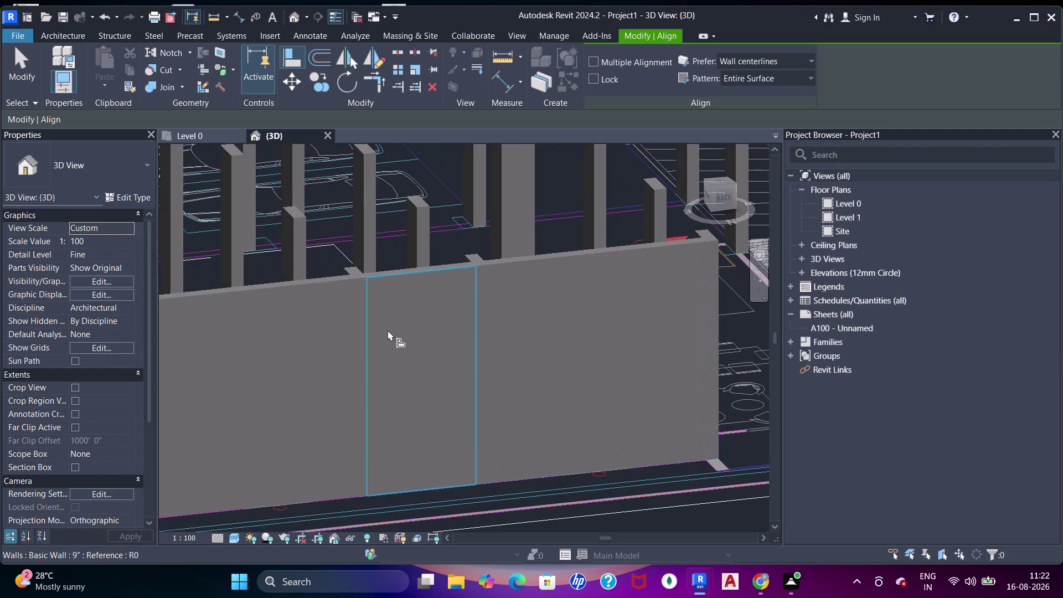
click(387, 327)
click(364, 313)
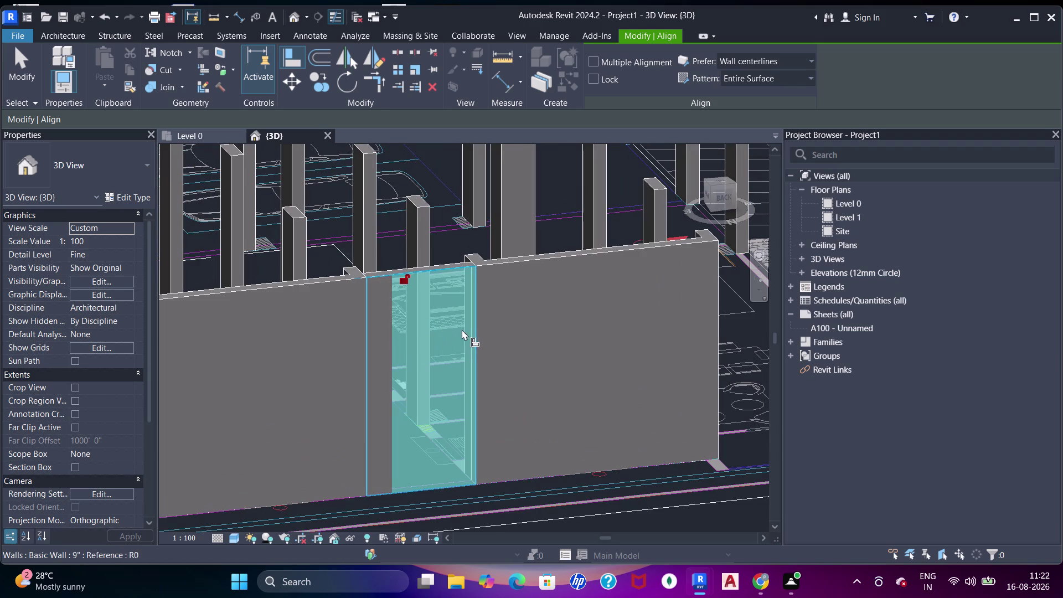
click(433, 325)
click(544, 298)
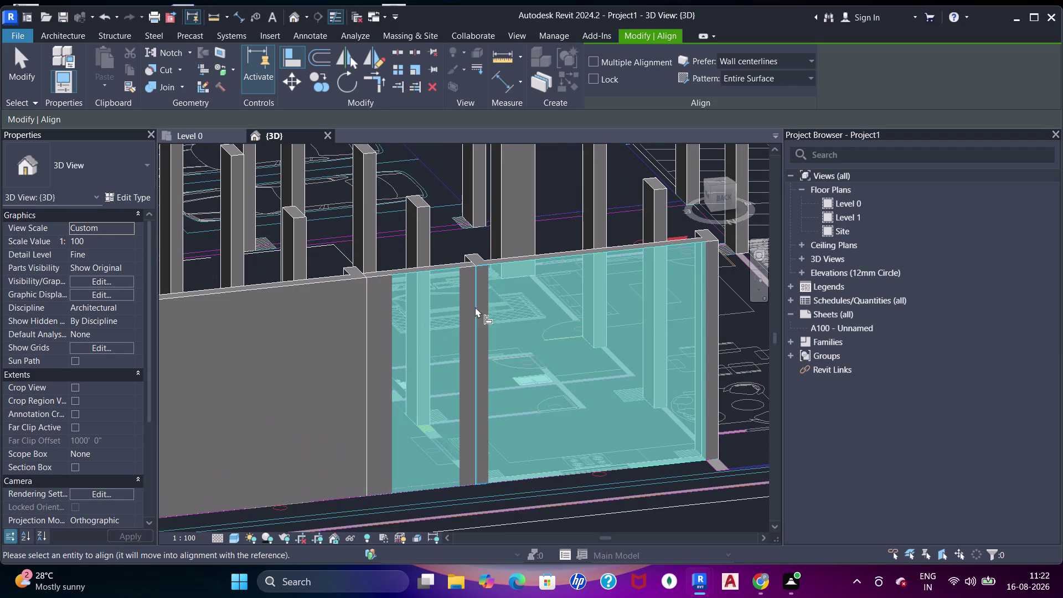
click(485, 302)
Align the end wall face, exit Align, and frame the whole ground floor.
scroll(down, 3)
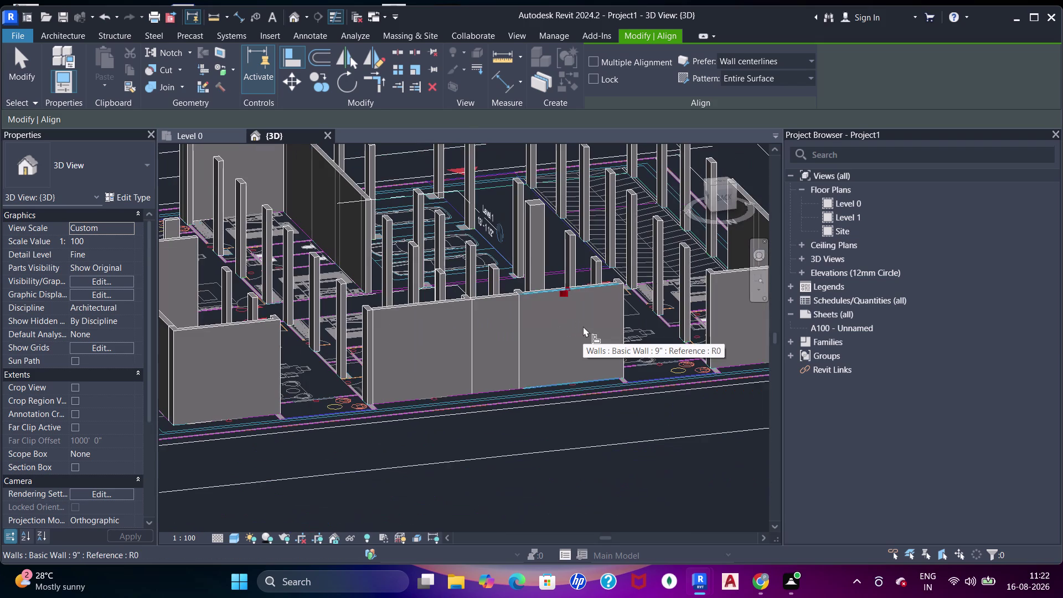
middle_drag(577, 325, 385, 341)
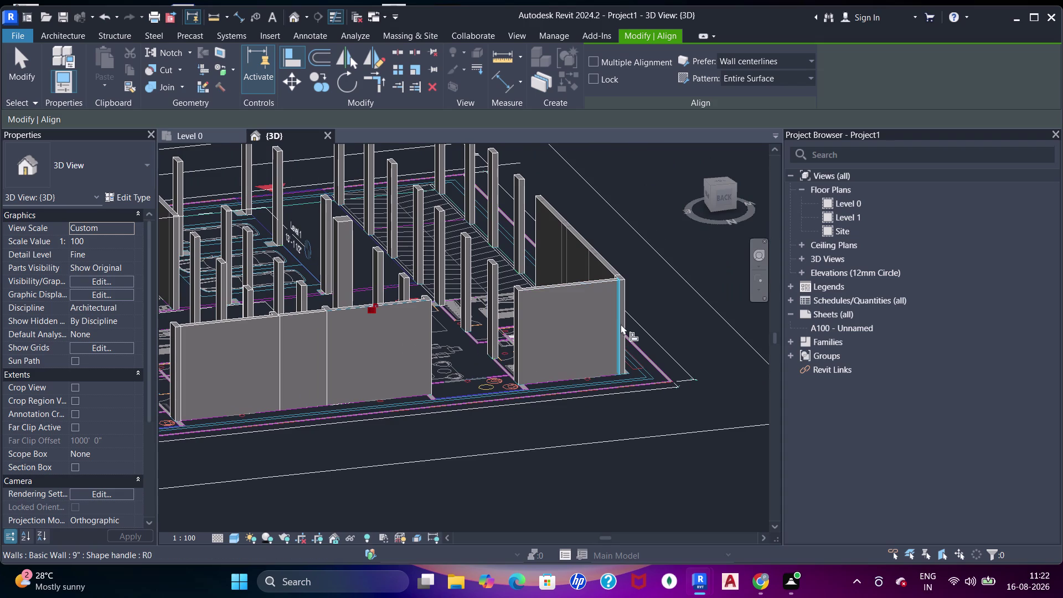
scroll(up, 3)
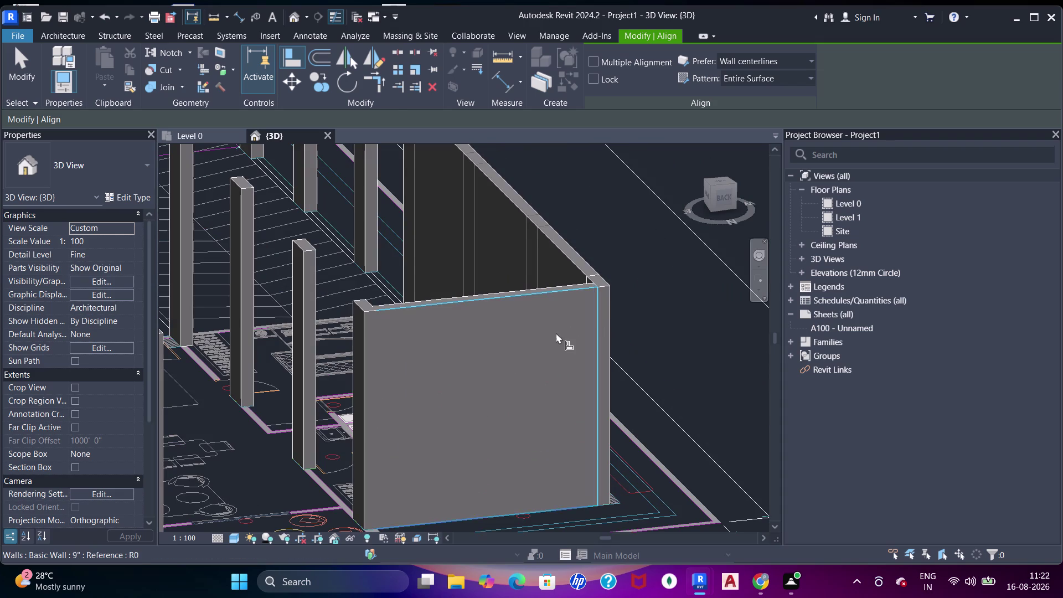
click(556, 332)
click(604, 327)
scroll(down, 3)
key(Escape)
key(Escape)
scroll(down, 3)
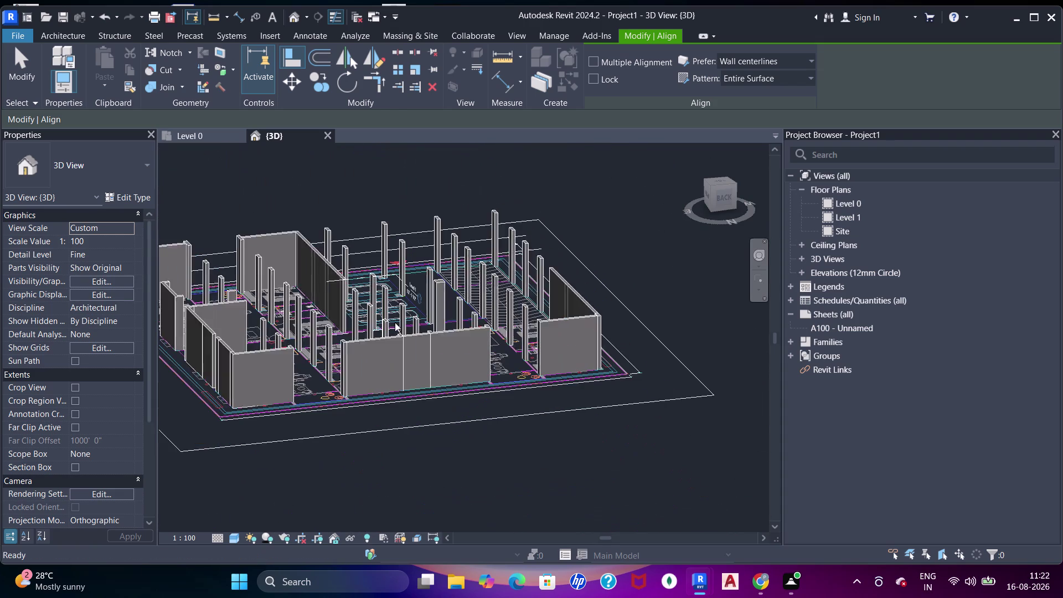
middle_drag(399, 341, 473, 410)
scroll(up, 3)
middle_drag(396, 332, 396, 326)
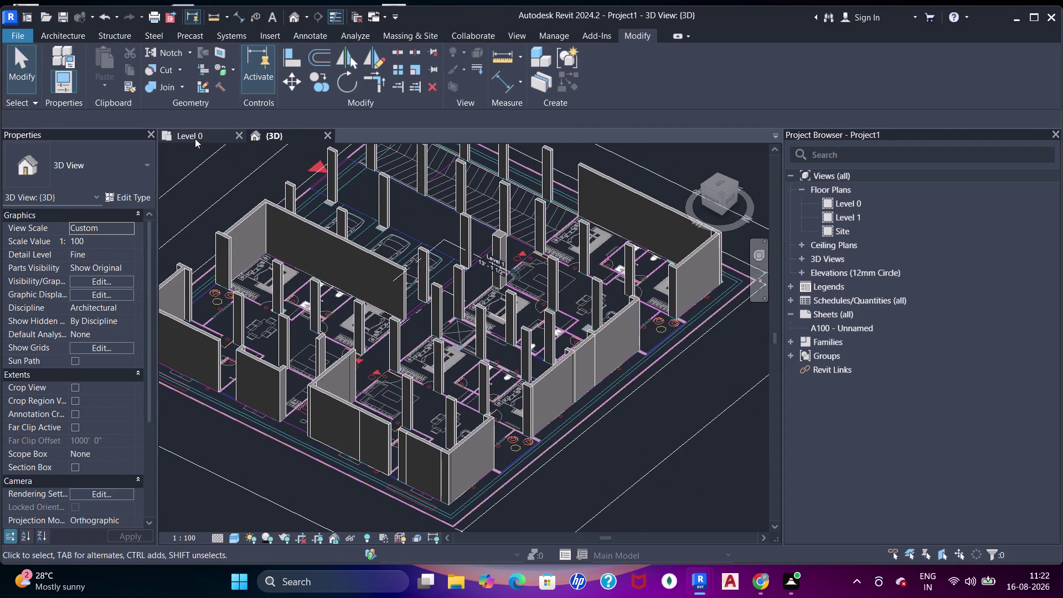
Switch to the Level 0 floor plan and pan toward the left apartment's toilets.
click(195, 138)
scroll(down, 3)
middle_drag(452, 286, 495, 412)
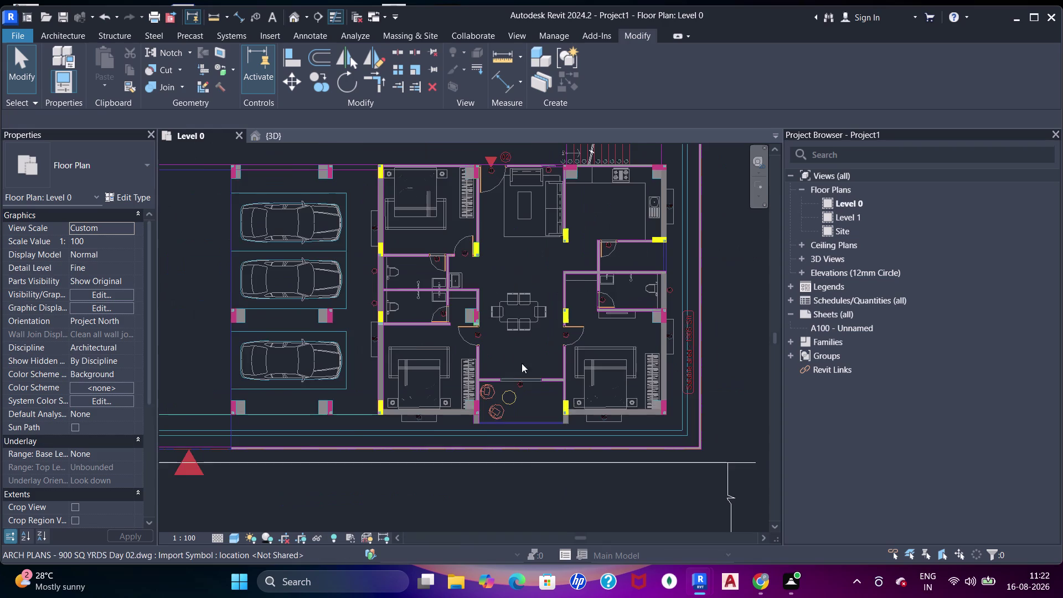
middle_drag(460, 280, 607, 390)
middle_drag(392, 256, 479, 335)
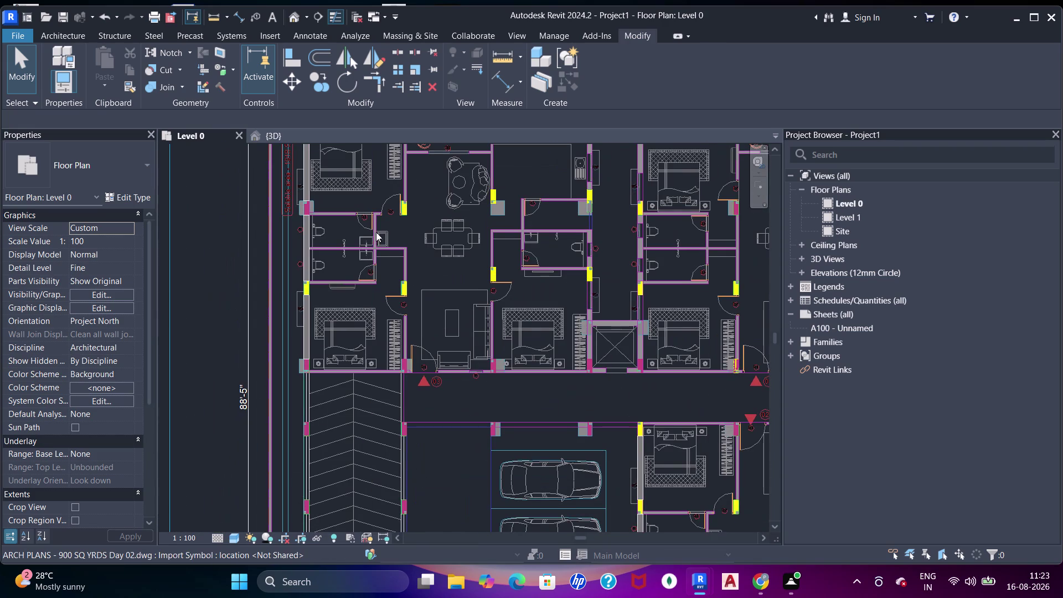
middle_drag(363, 204, 415, 276)
scroll(up, 3)
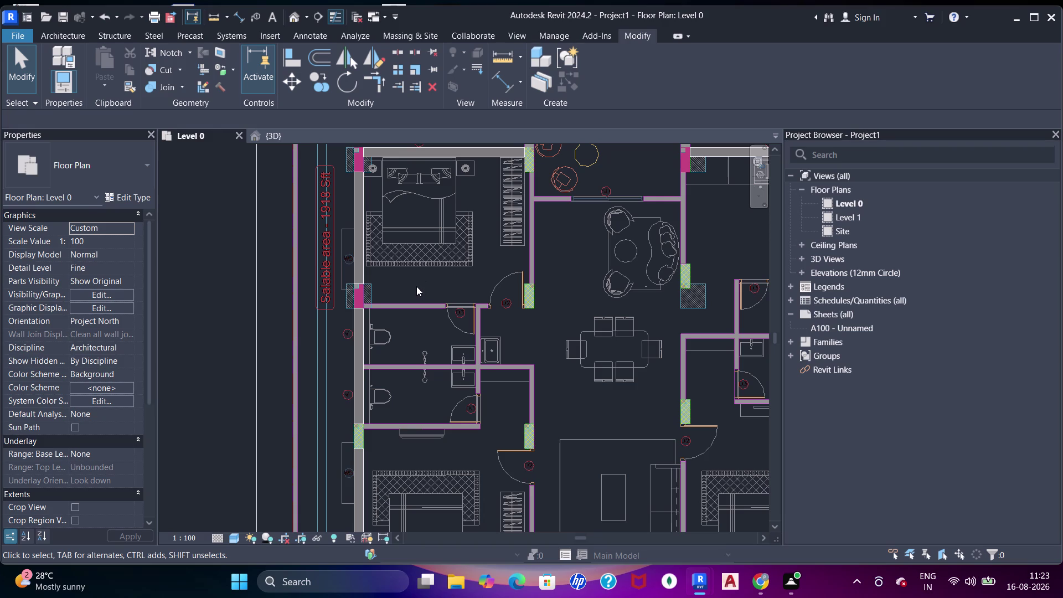
Close in on the bedroom toilet walls and start the Wall tool (WA).
key(Escape)
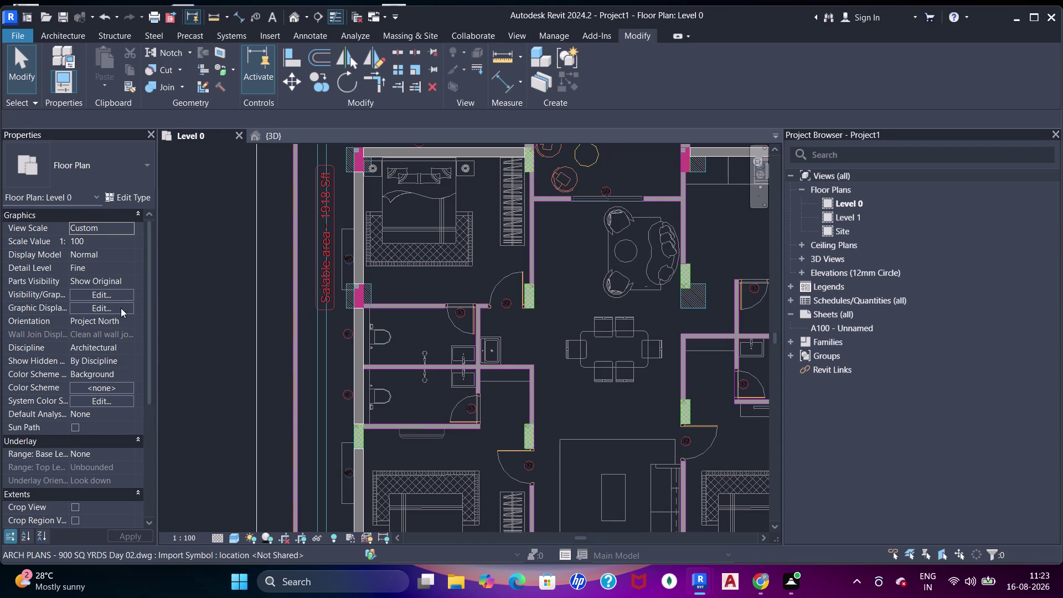
middle_drag(419, 325, 467, 455)
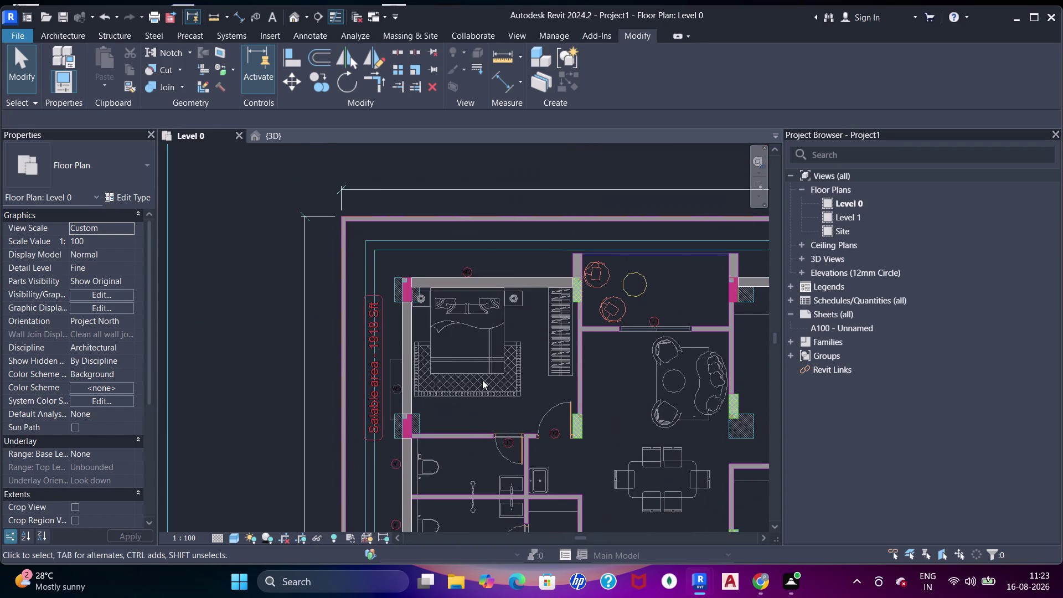
scroll(up, 3)
middle_drag(477, 441, 473, 272)
key(w)
key(a)
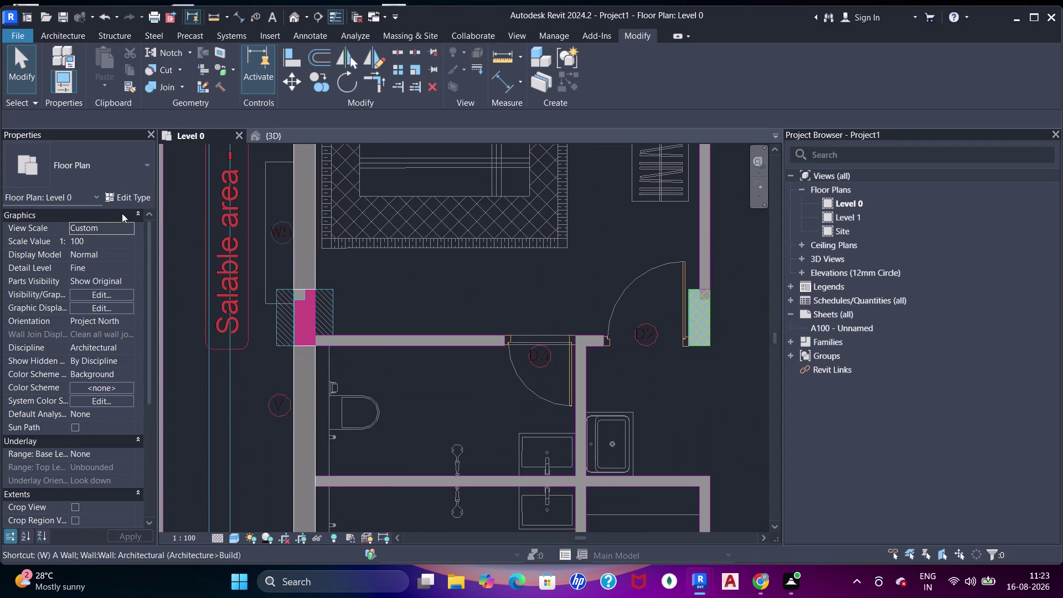
click(123, 199)
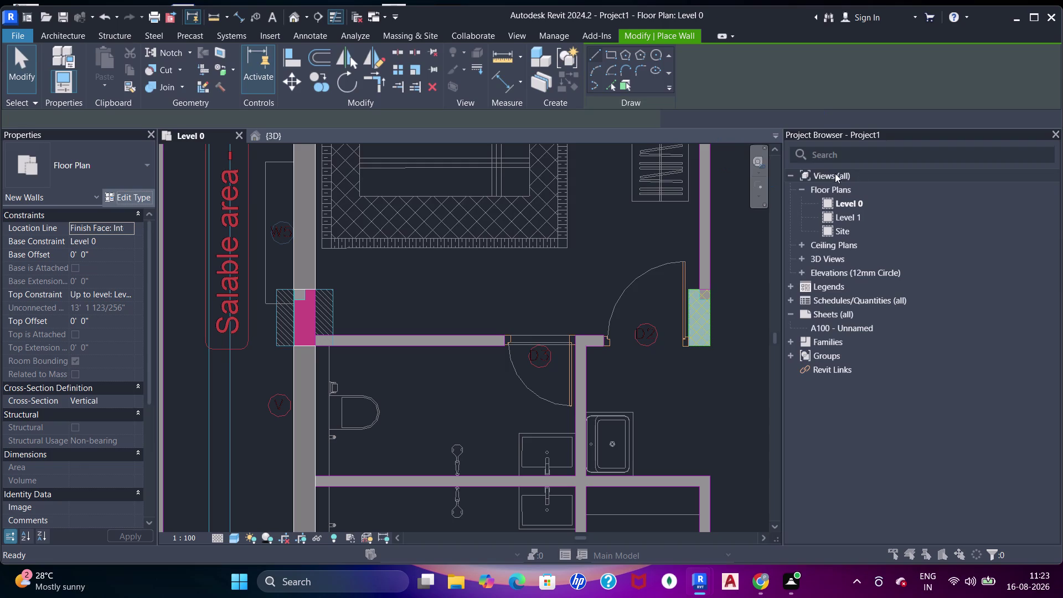
Duplicate the 9" wall type as a new type named Brick Wall 4.5".
click(823, 121)
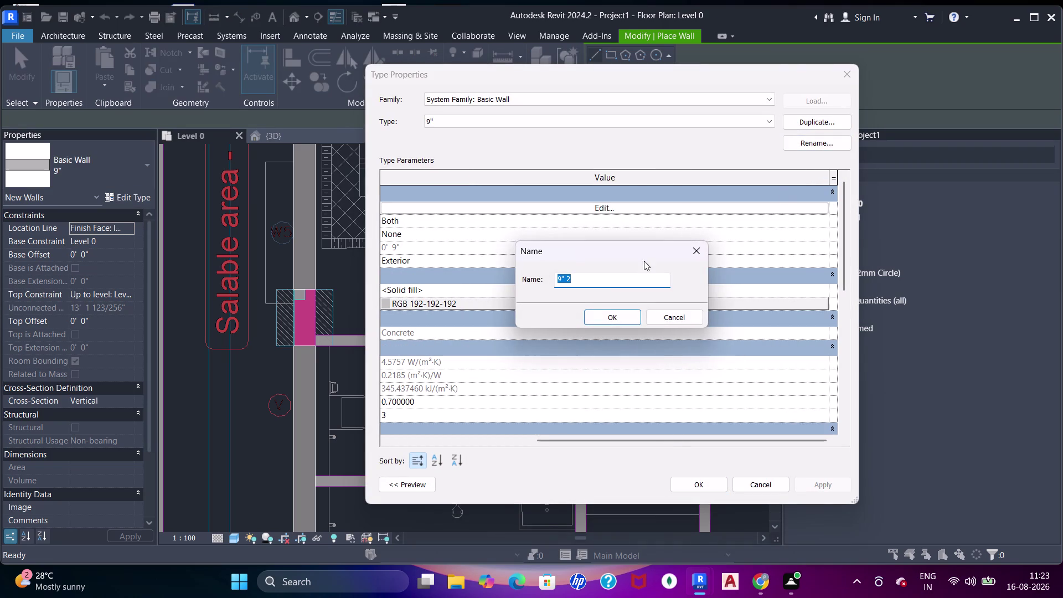
text(Brick)
key(space)
text(Wsll)
key(space)
key(BackSpace)
key(BackSpace)
key(BackSpace)
text(a)
text(ll 4.5")
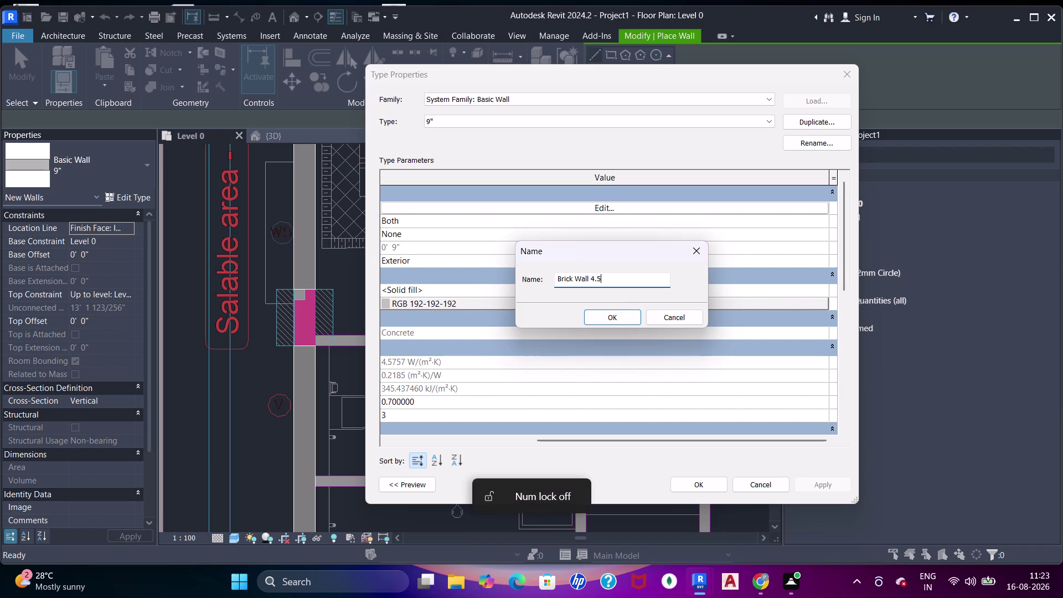
key(Return)
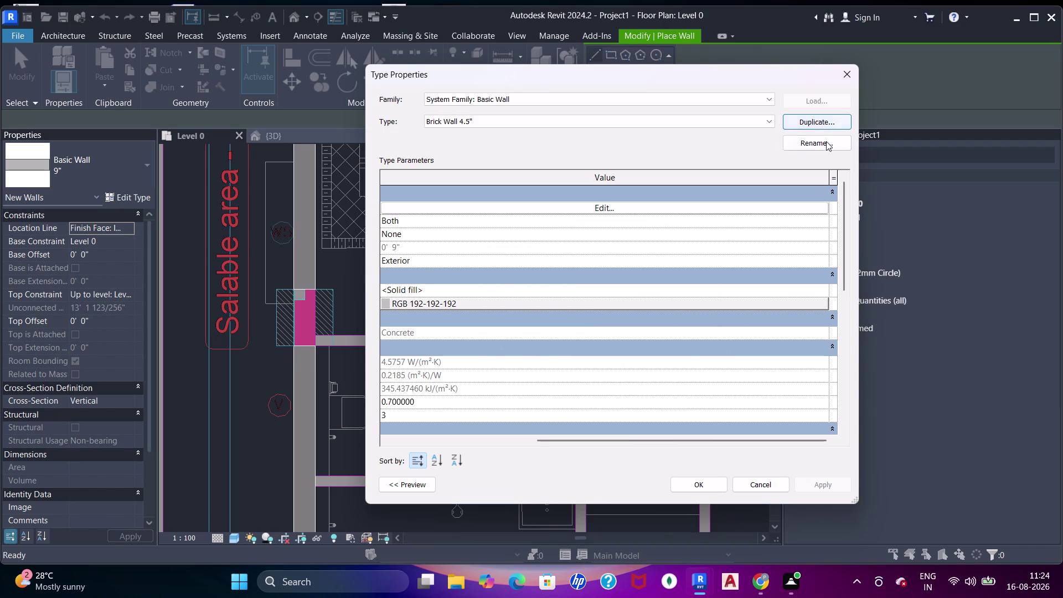
Confirm the Brick Wall 4.5" name through Rename and open the Structure layer editor.
click(826, 142)
click(632, 293)
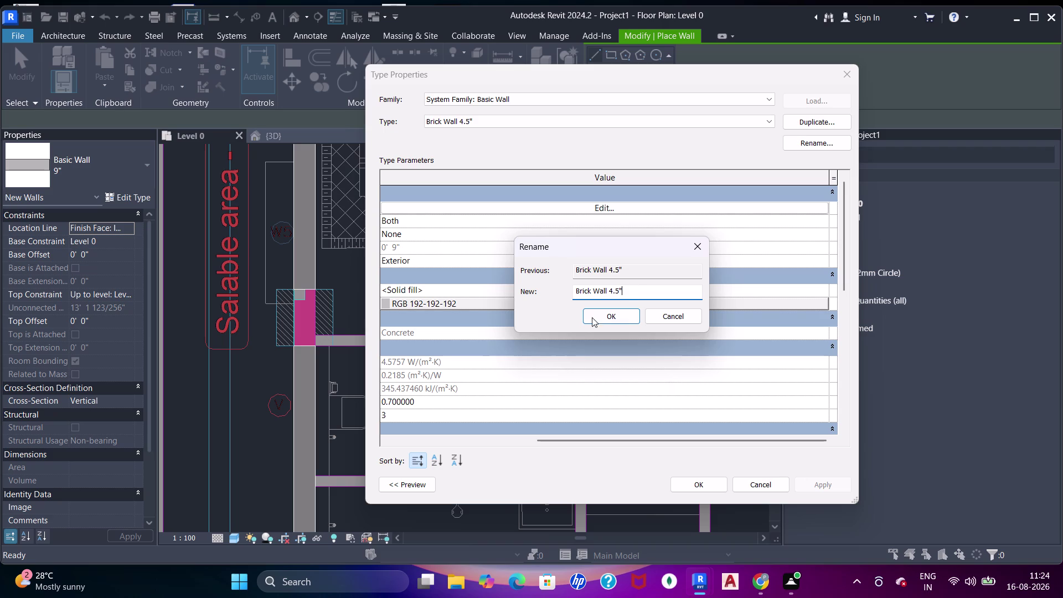
click(602, 322)
click(629, 213)
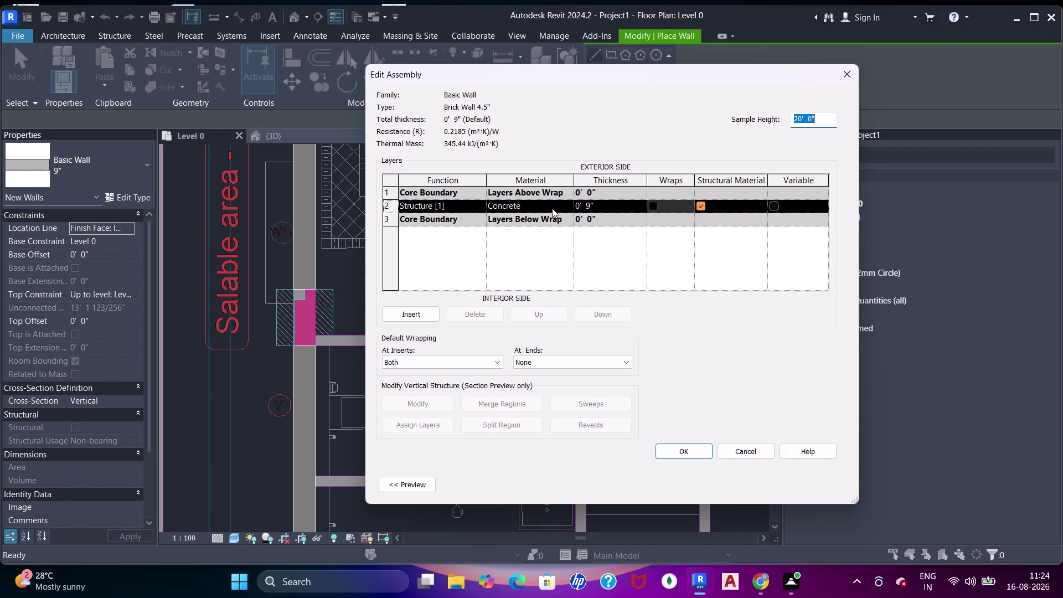
Assign Brick, Engineering as the structure layer's material.
click(568, 207)
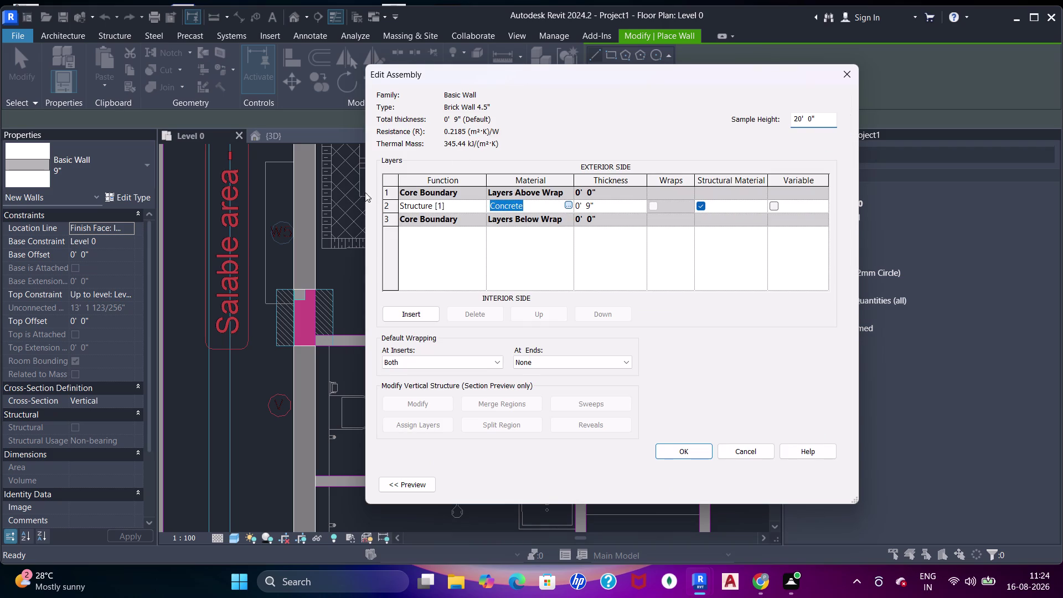
click(157, 110)
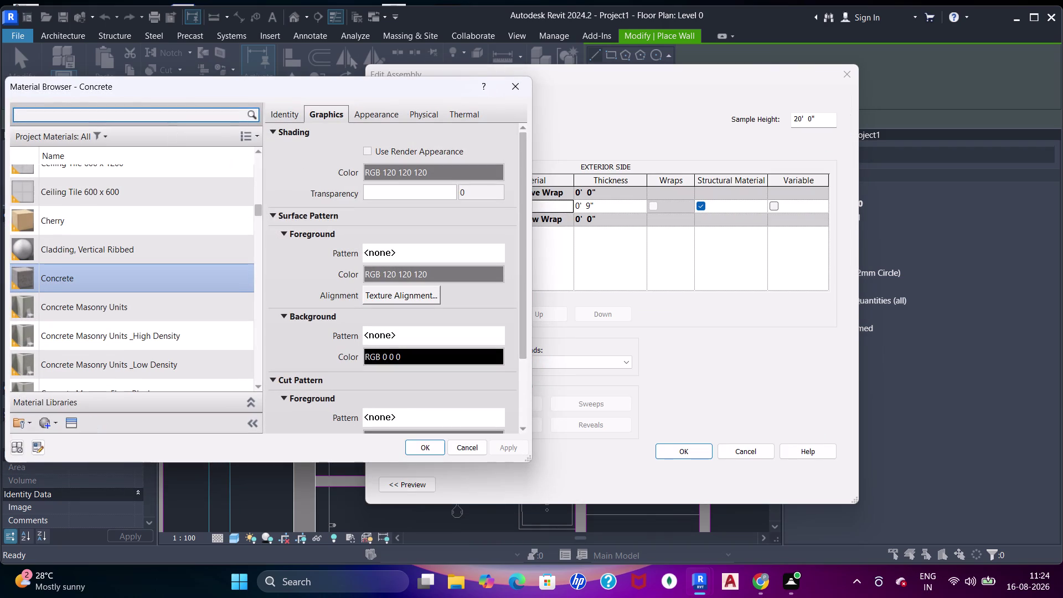
text(brick)
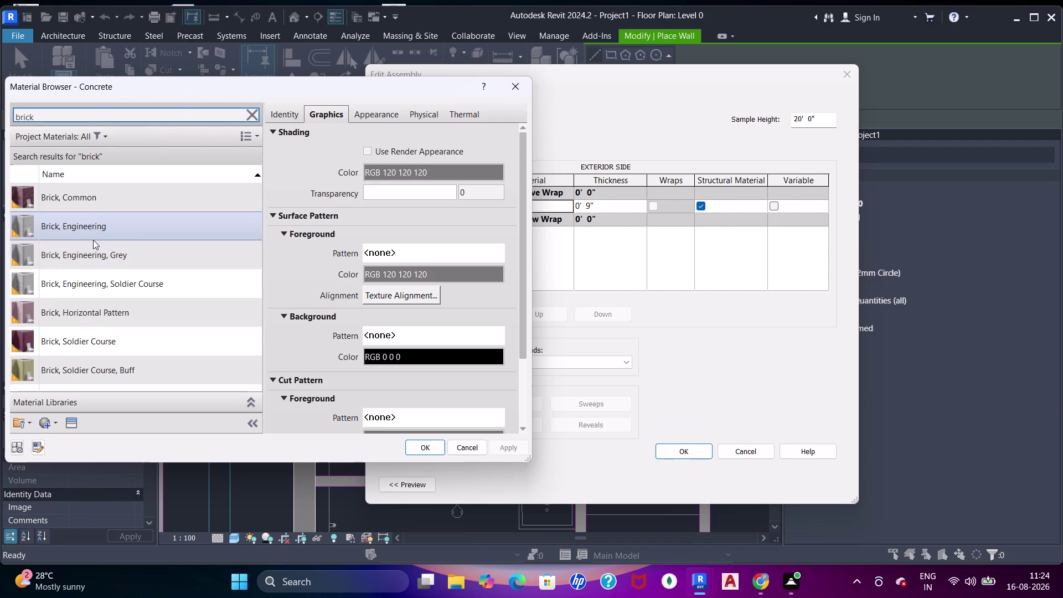
click(93, 237)
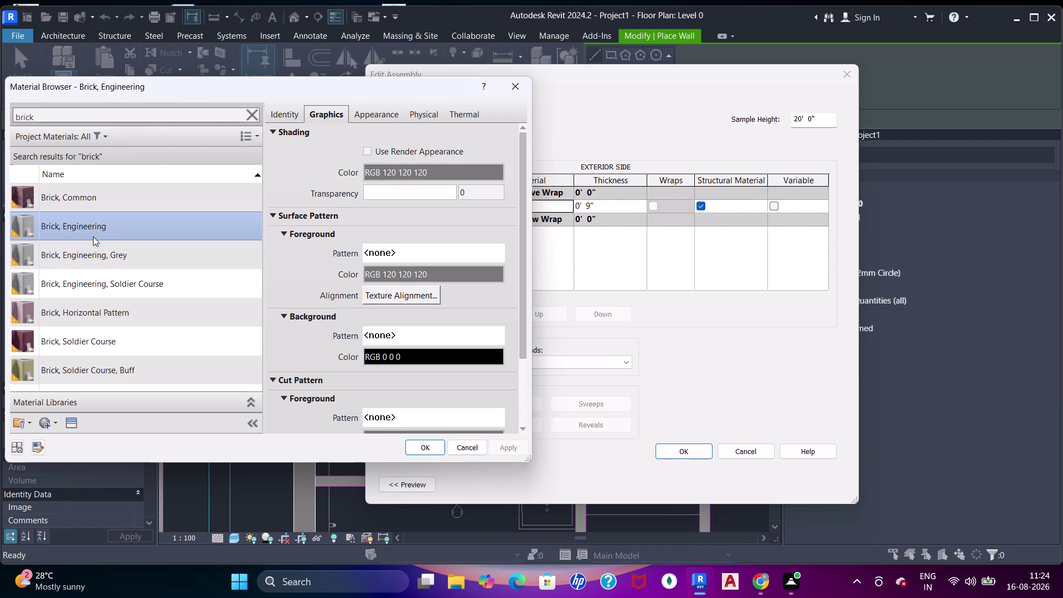
Give the brick material a Brickwork cut pattern, no surface pattern, and apply it.
scroll(down, 3)
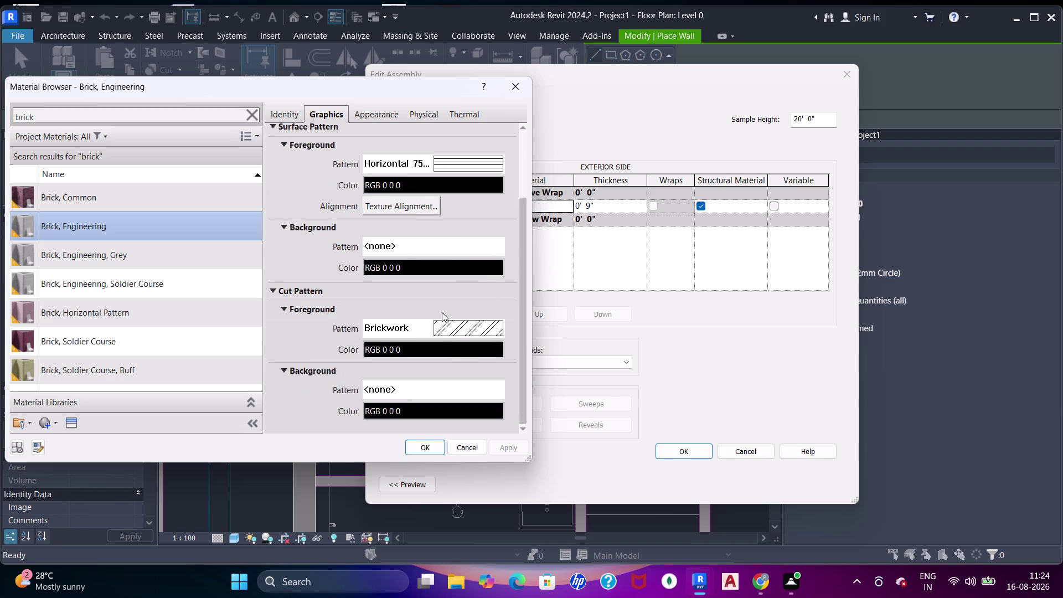
click(453, 388)
scroll(down, 3)
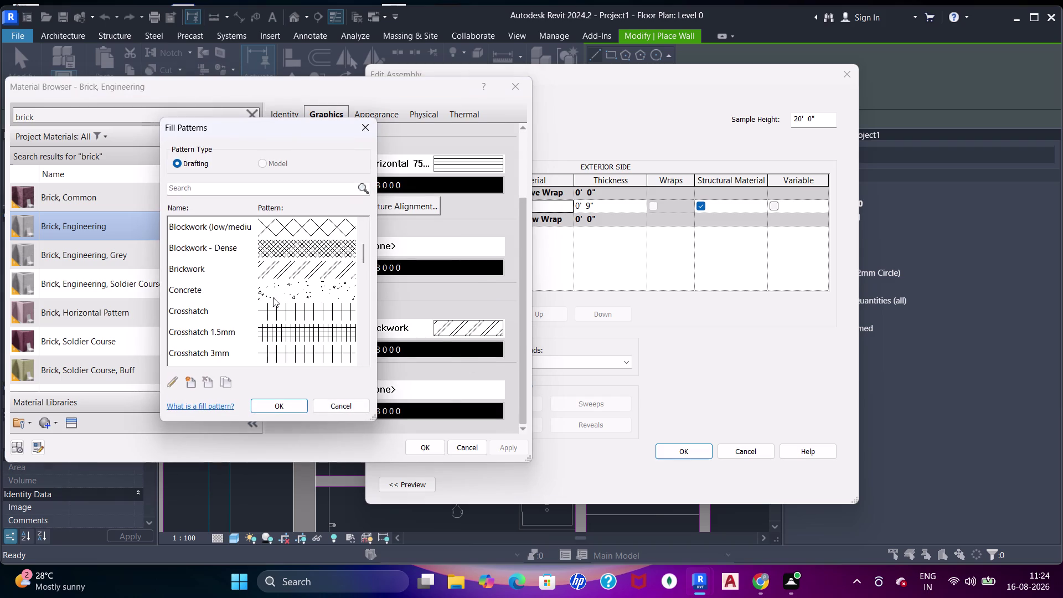
click(286, 273)
click(292, 407)
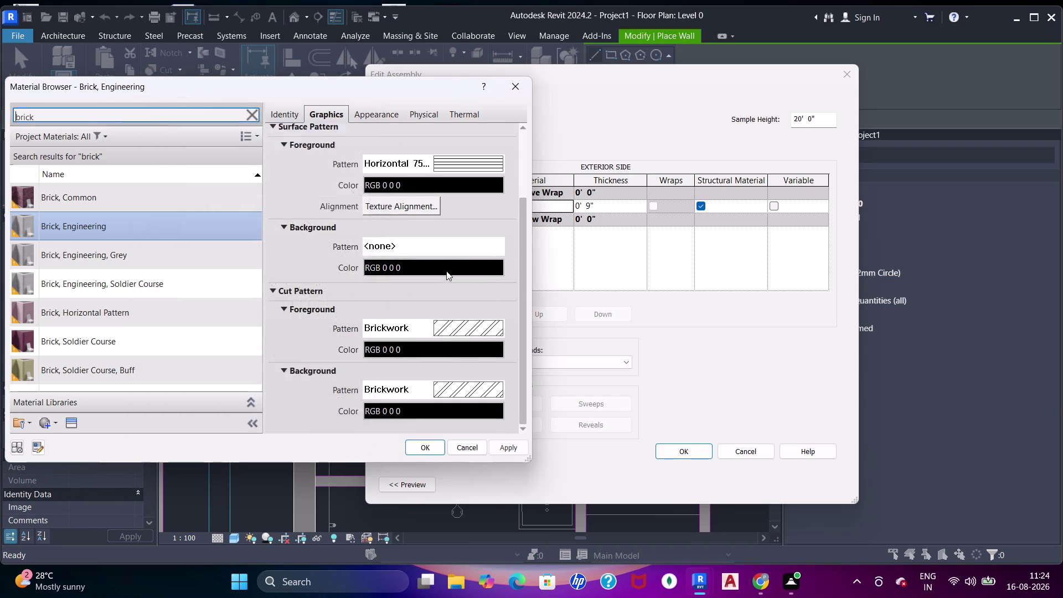
scroll(up, 3)
click(446, 254)
scroll(up, 3)
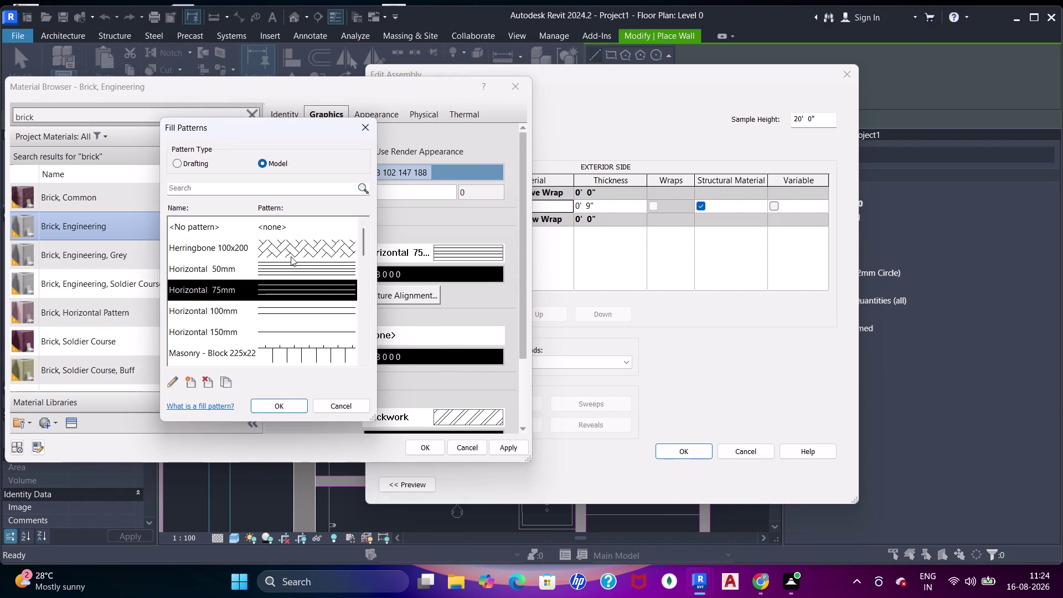
scroll(up, 3)
click(280, 226)
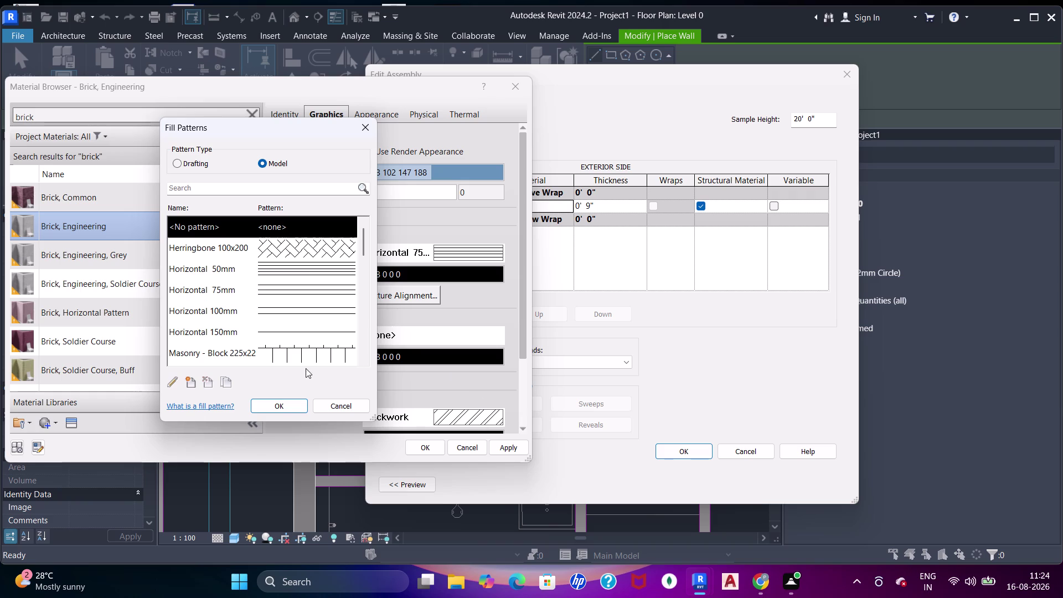
drag(279, 403, 288, 402)
click(508, 451)
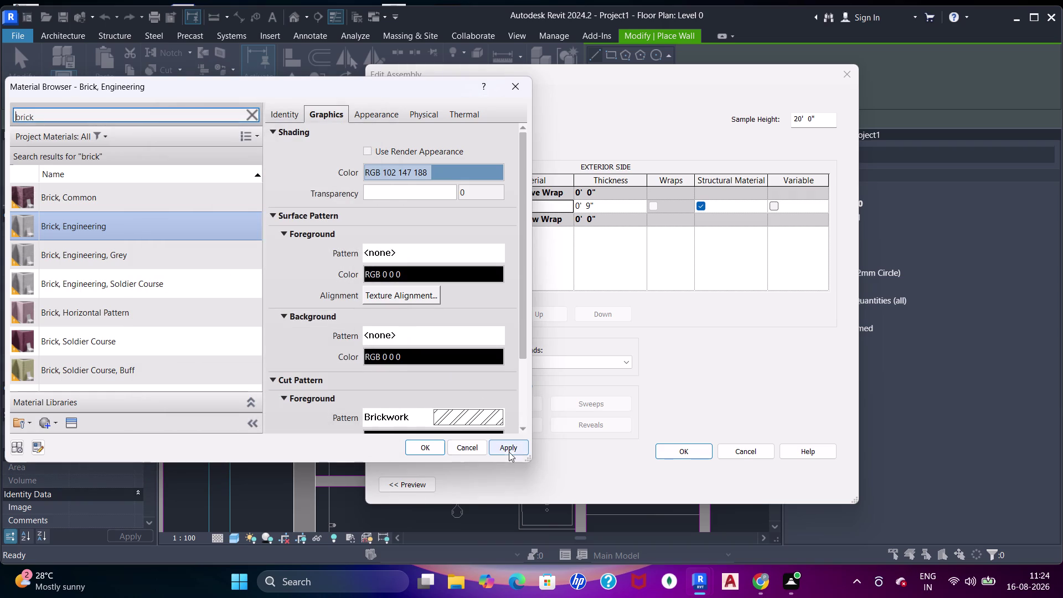
click(427, 450)
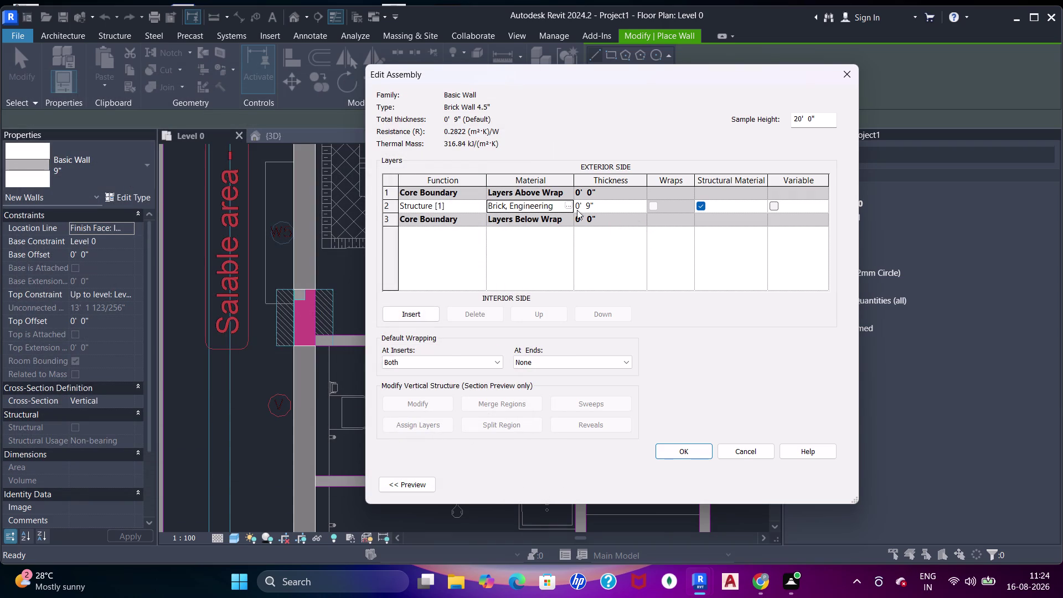
Set the brick layer thickness to 4 1/2" and apply the type properties.
click(608, 208)
key(5)
key(BackSpace)
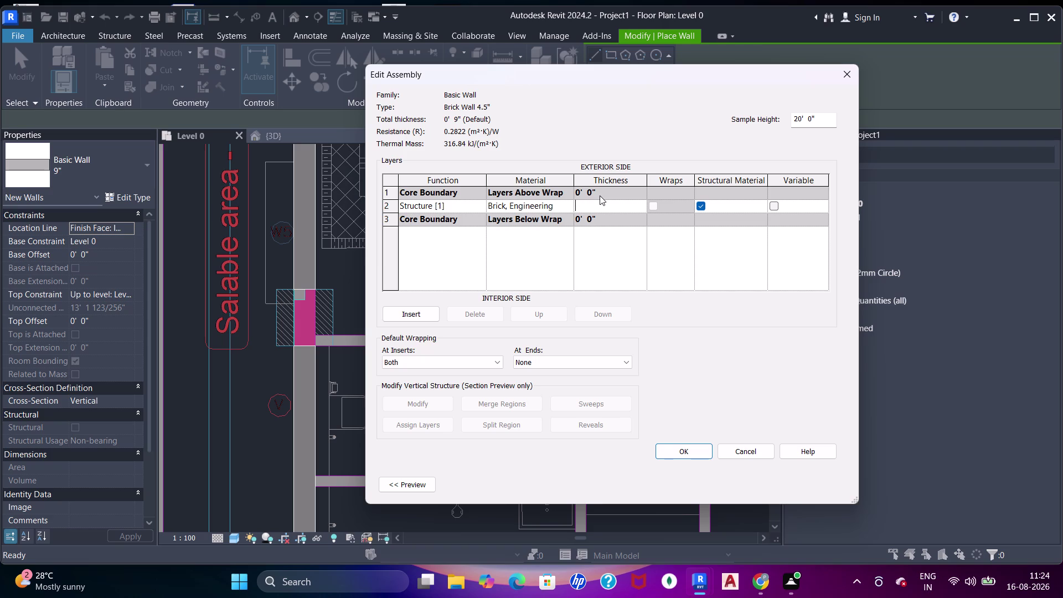
text(4.5")
key(Return)
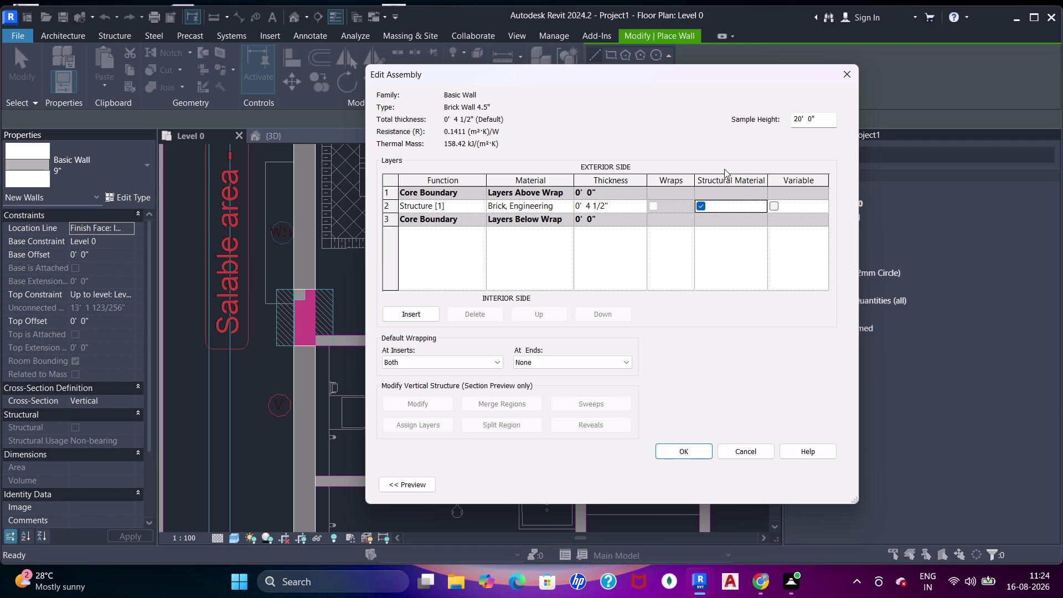
drag(694, 453, 705, 449)
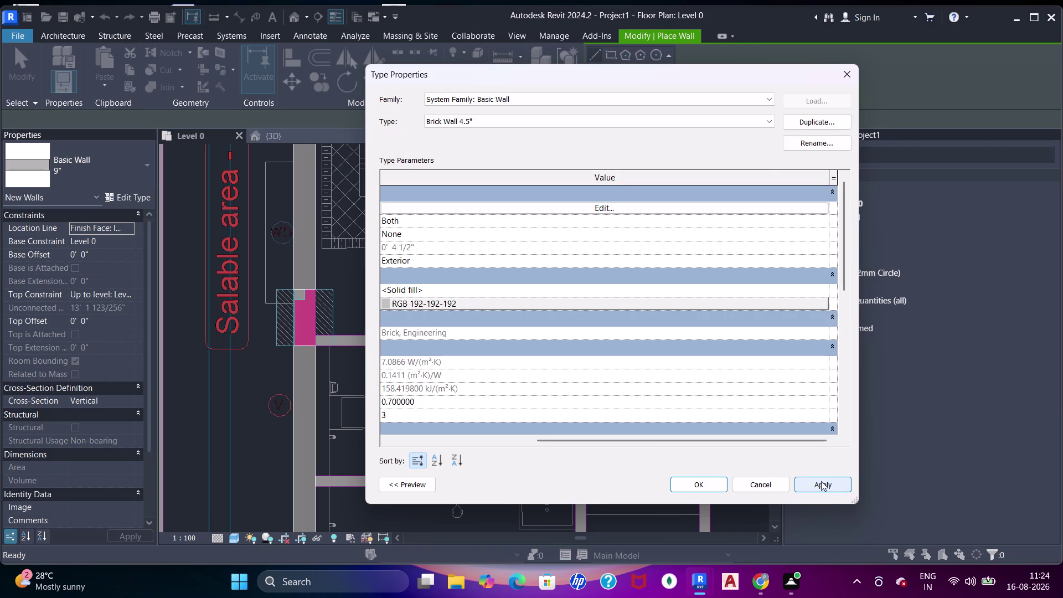
click(821, 481)
click(713, 490)
Draw the brick partition wall from the door frame to the pink column.
middle_drag(356, 306, 365, 300)
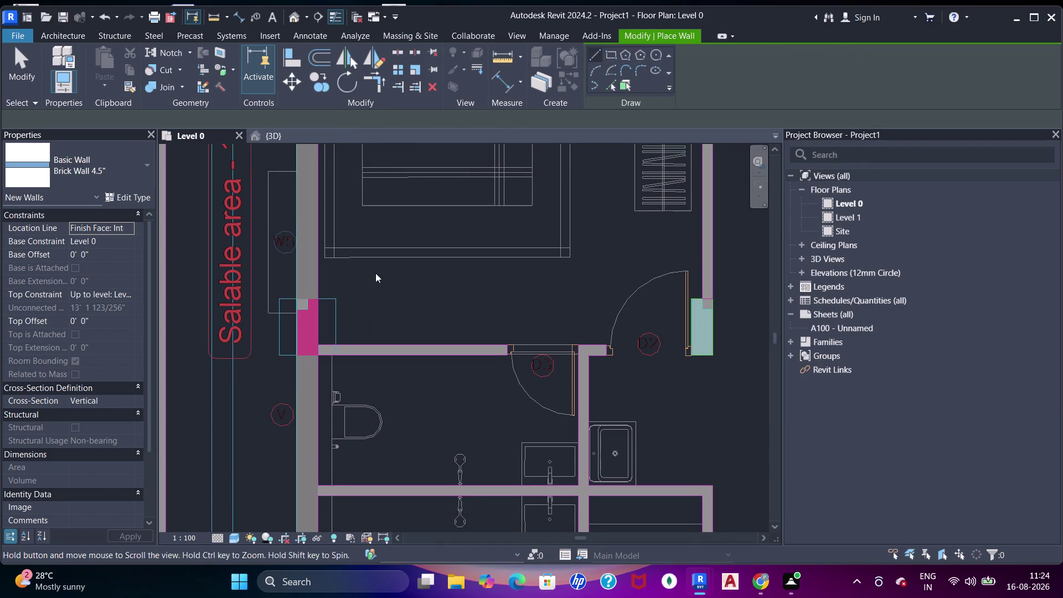
click(615, 85)
scroll(up, 3)
middle_drag(522, 350, 534, 313)
scroll(down, 3)
middle_drag(508, 290, 508, 290)
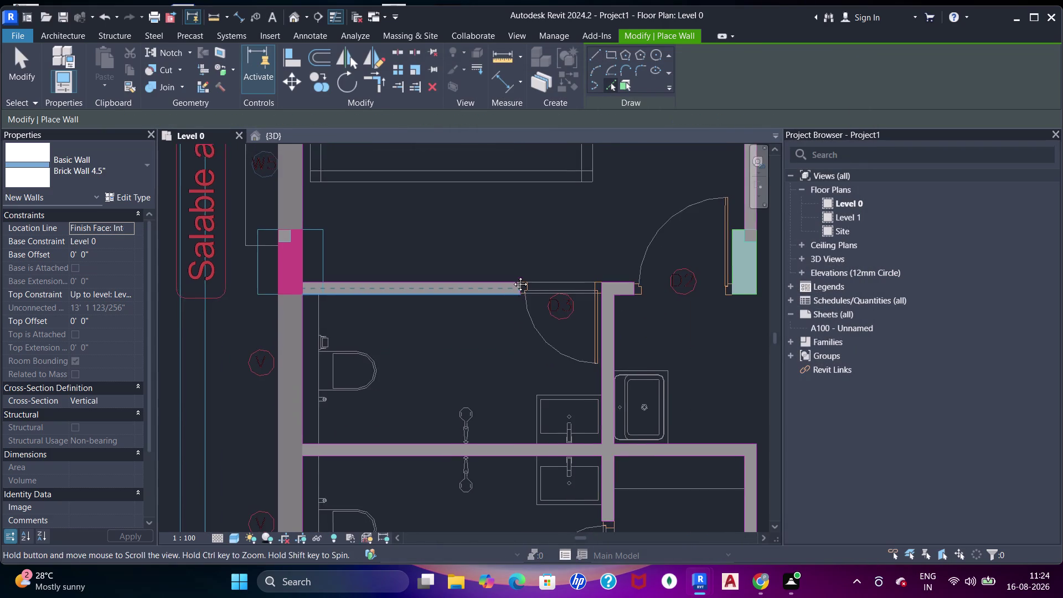
middle_drag(508, 290, 512, 275)
click(487, 276)
key(Escape)
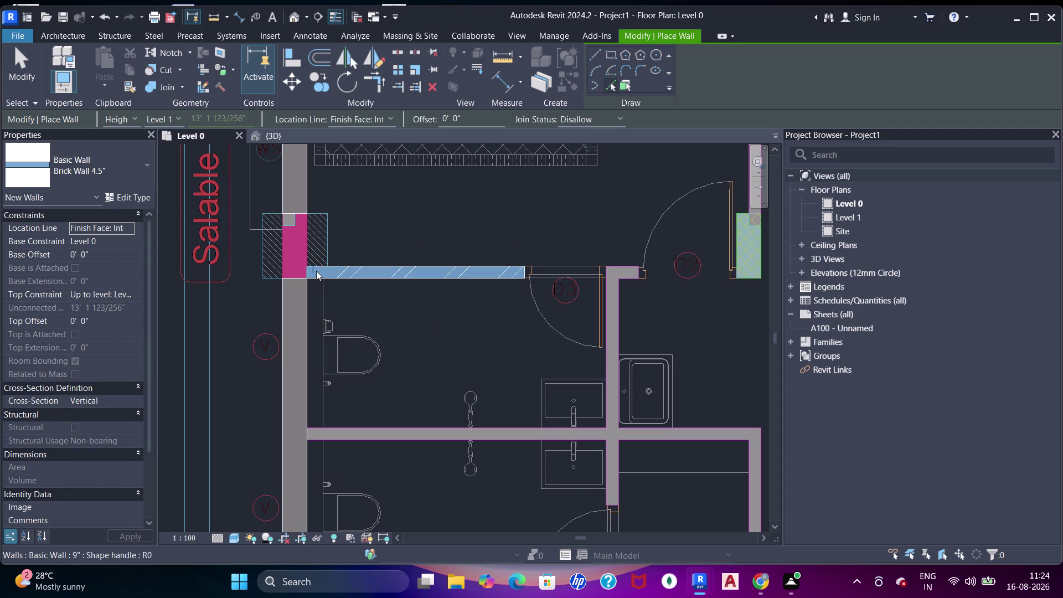
key(Escape)
Select the new brick partition wall and check its top constraint.
key(Escape)
click(337, 277)
key(Escape)
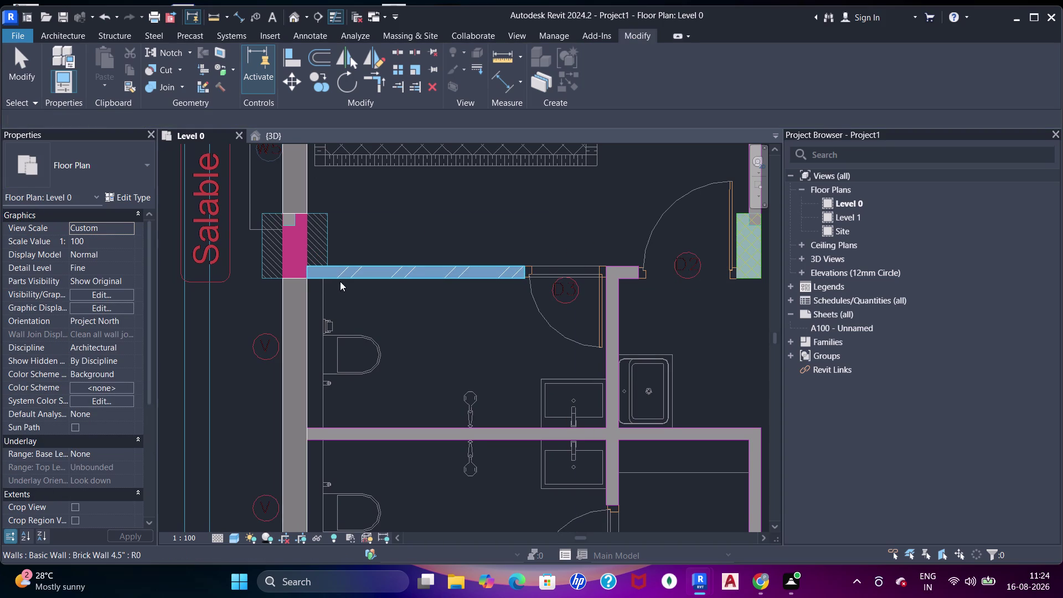
key(Escape)
click(347, 278)
key(Escape)
click(418, 211)
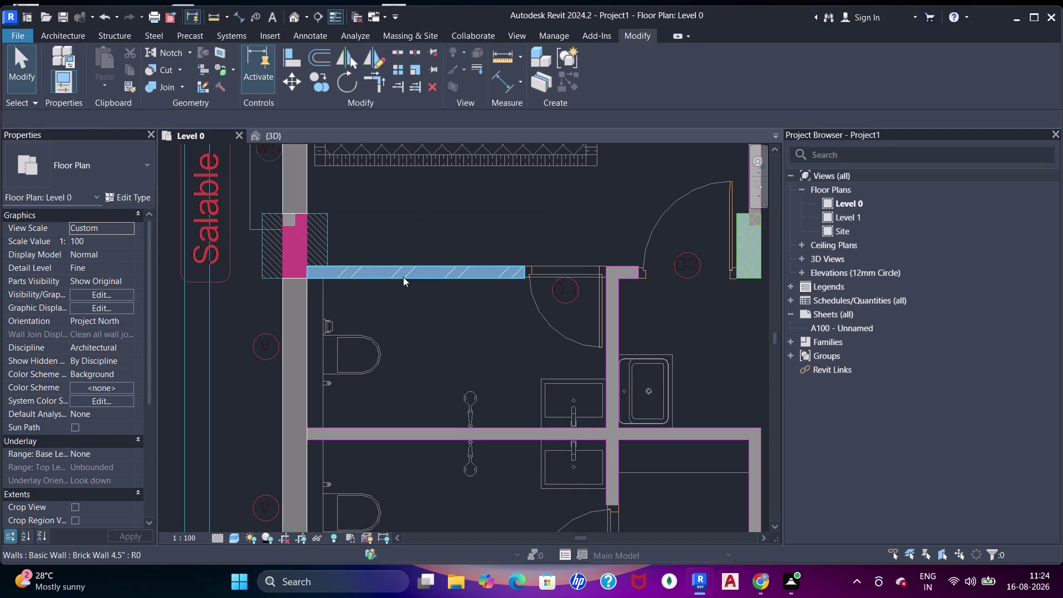
click(403, 277)
click(128, 295)
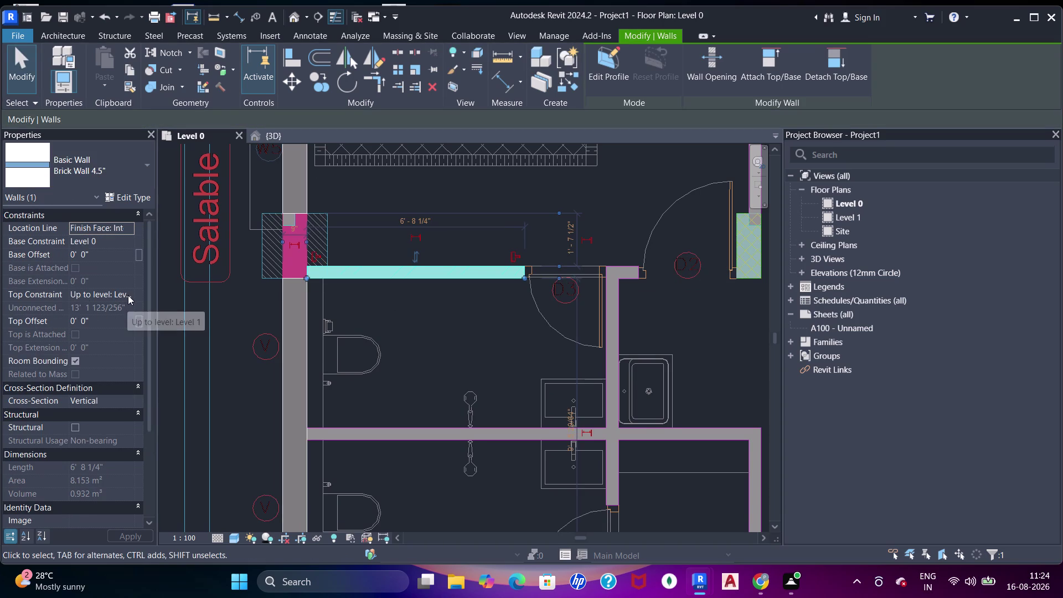
click(121, 325)
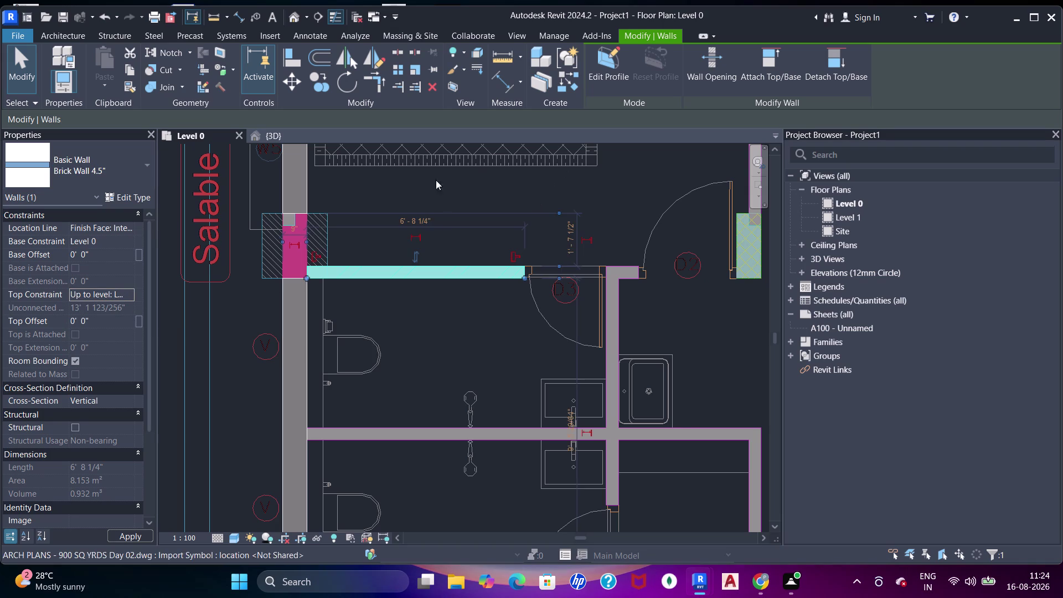
key(Escape)
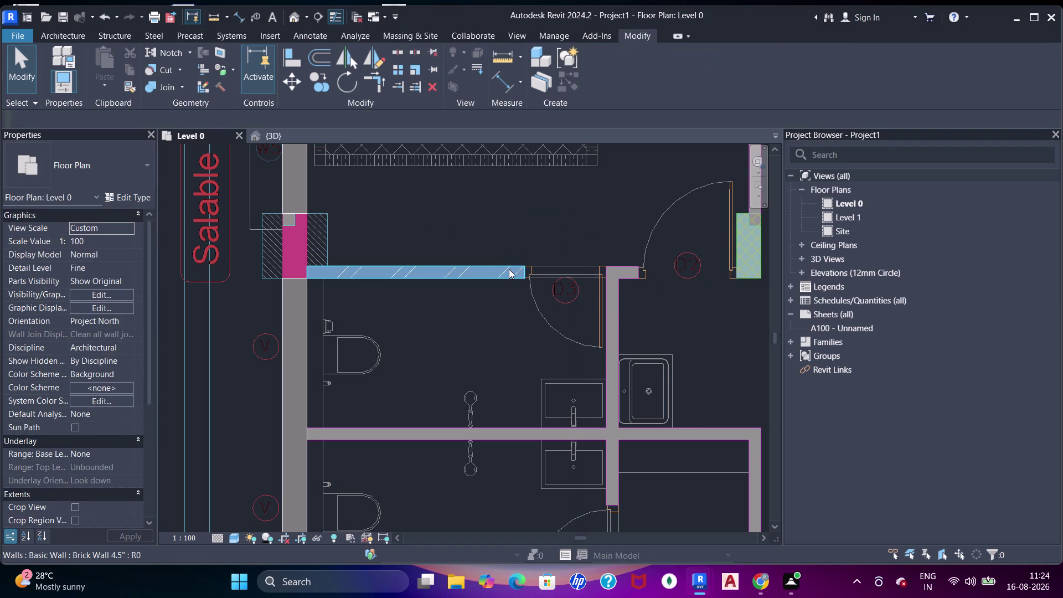
Start an Align from the door frame edge, then cancel it.
key(a)
key(a)
scroll(up, 3)
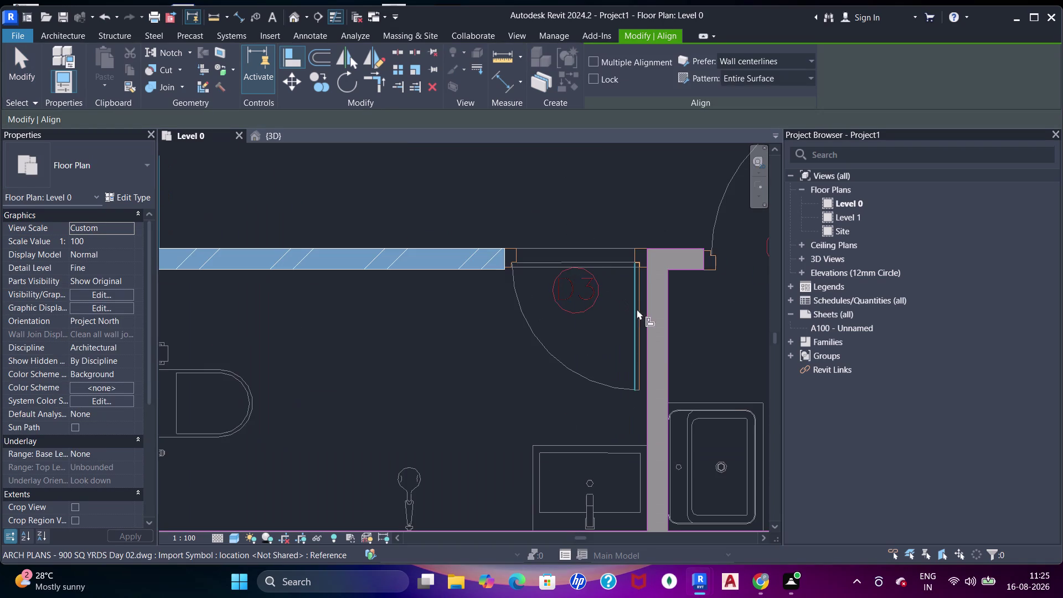
drag(647, 316, 639, 317)
click(504, 258)
scroll(down, 3)
middle_drag(633, 229, 616, 245)
key(Escape)
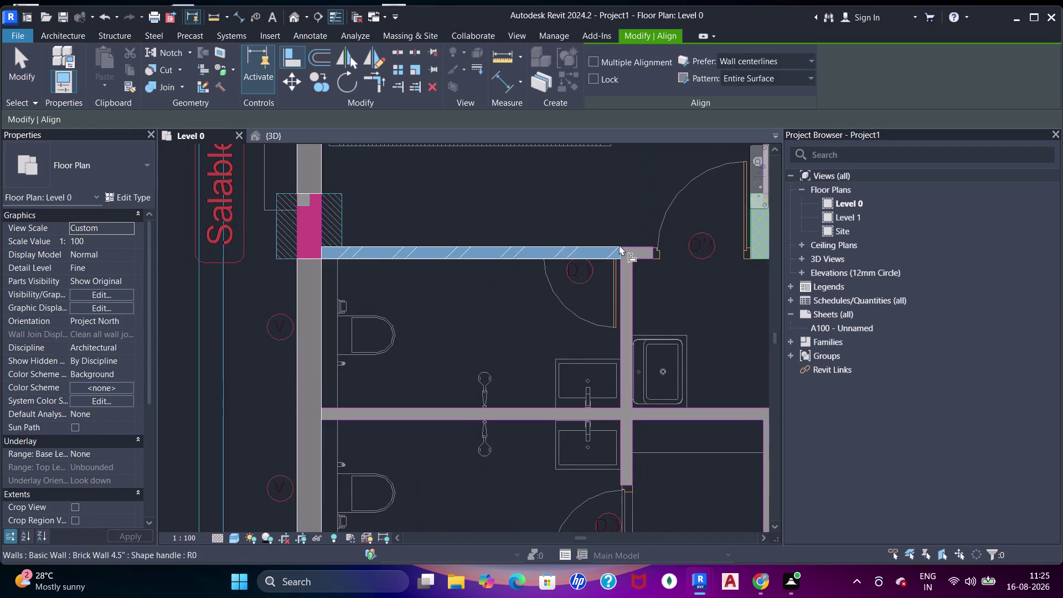
key(Escape)
scroll(down, 3)
middle_drag(598, 264, 575, 285)
Set the wall Join Status to Allow, then exit wall placement.
key(w)
key(a)
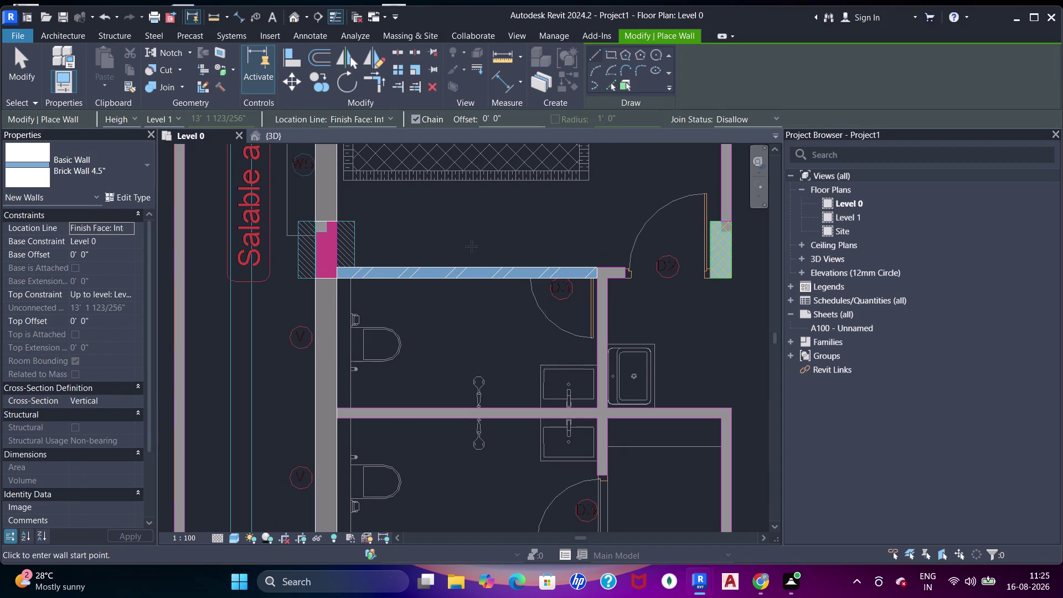
click(730, 116)
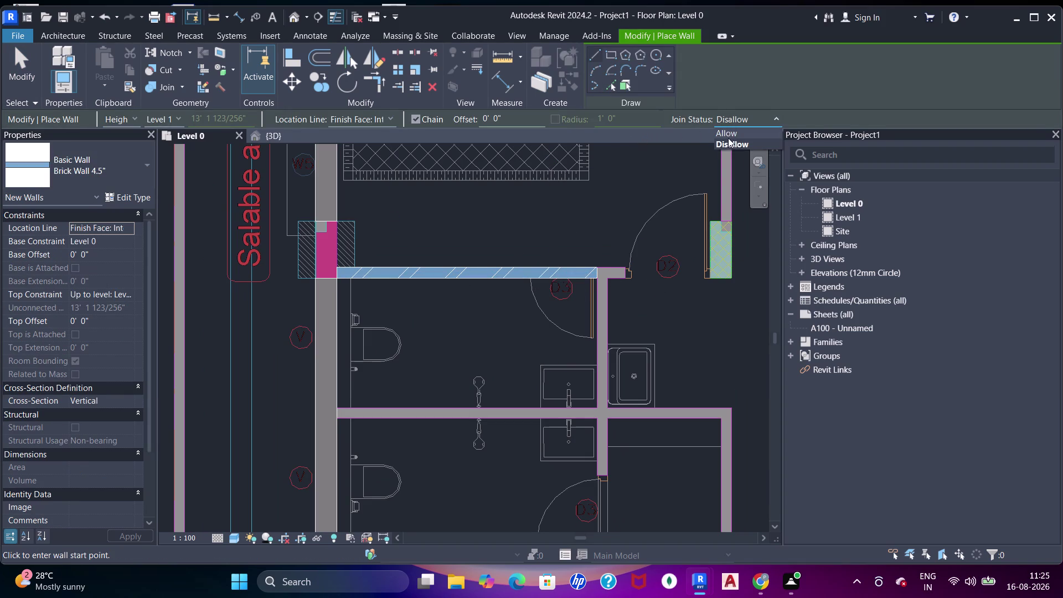
click(730, 133)
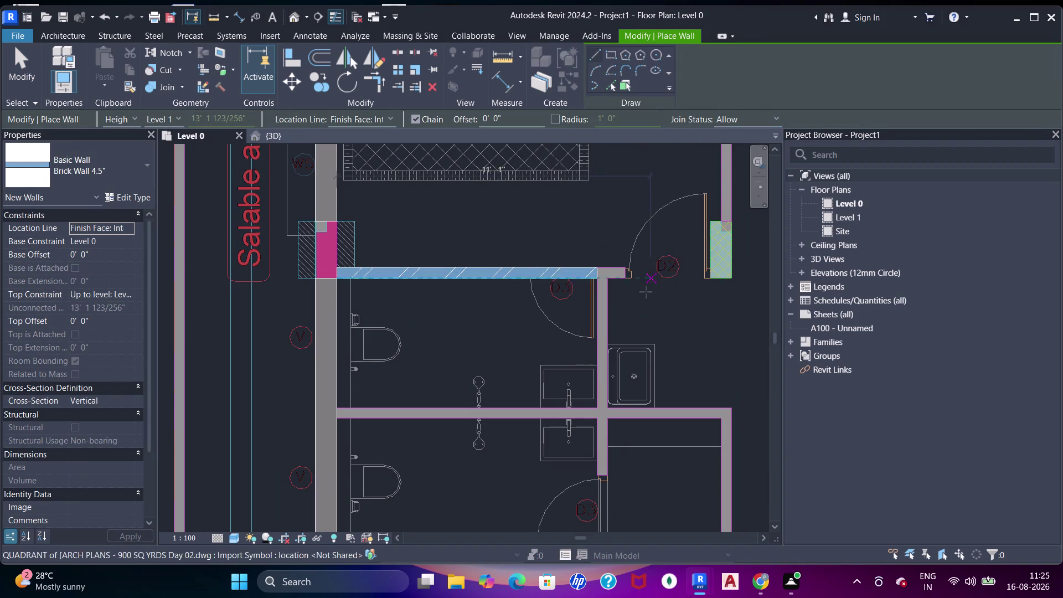
scroll(up, 3)
scroll(down, 3)
middle_drag(617, 284, 590, 253)
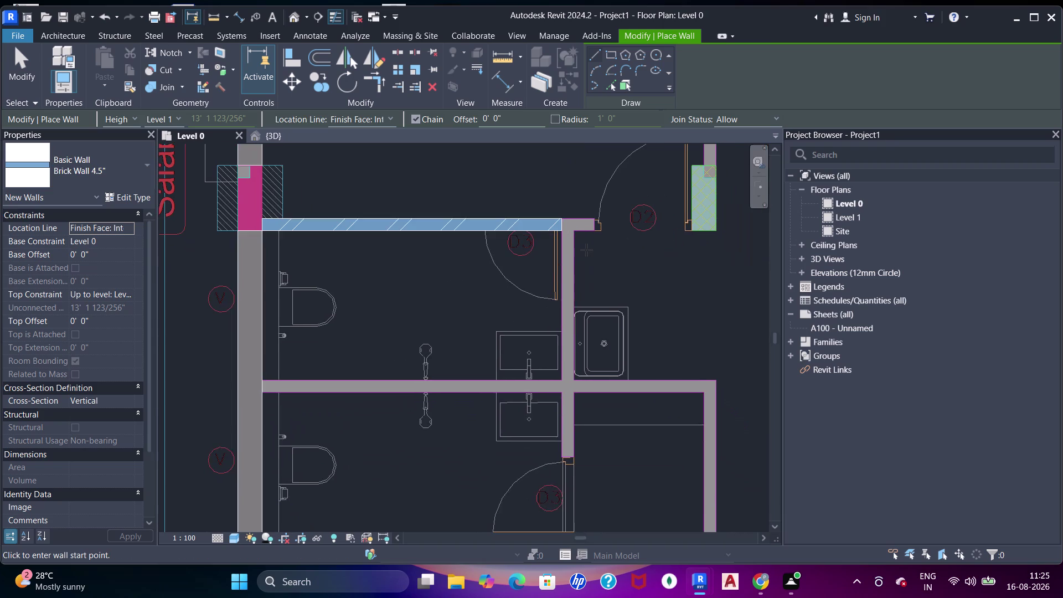
scroll(up, 3)
key(Escape)
key(Escape)
Align the partition's end to the green column face, extending it to 13' 2 1/4".
text(aaa)
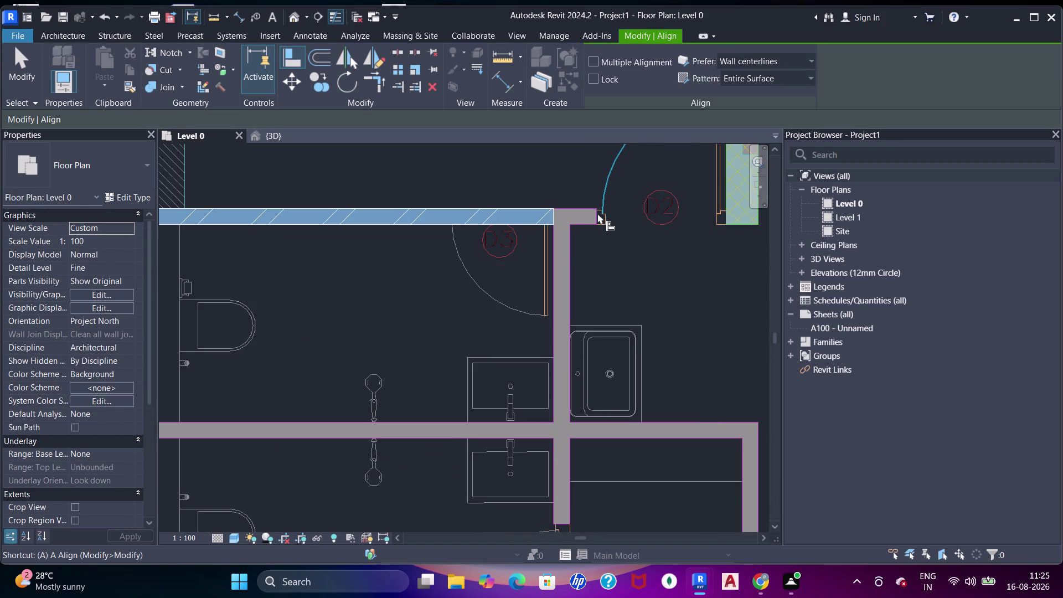
scroll(down, 3)
middle_drag(587, 254, 551, 273)
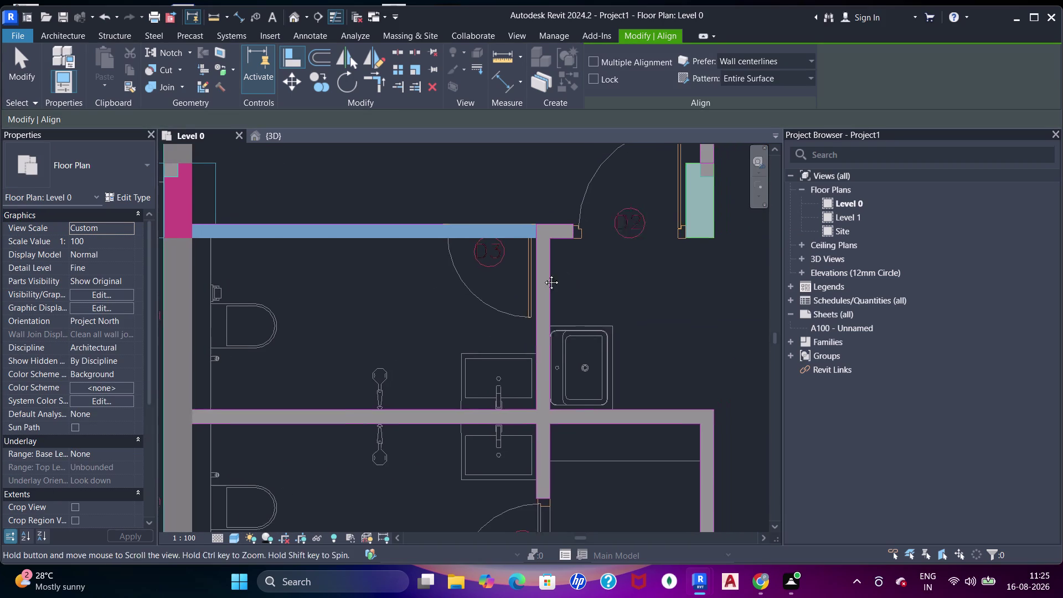
middle_drag(551, 272, 544, 274)
click(666, 232)
click(516, 236)
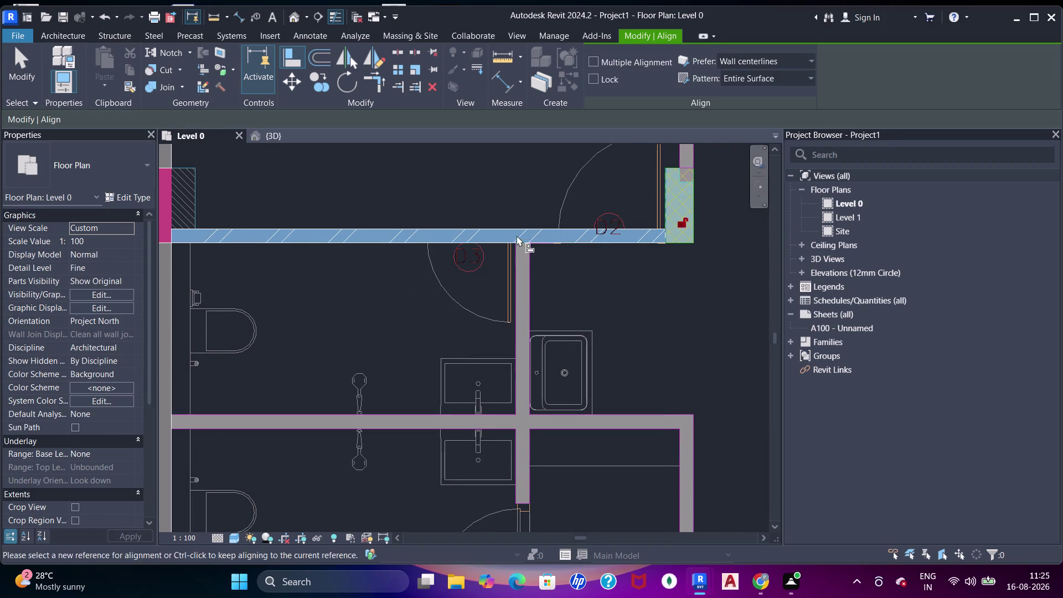
key(Escape)
Select the extended partition wall to inspect it, then deselect.
click(600, 239)
key(Escape)
key(Escape)
click(659, 241)
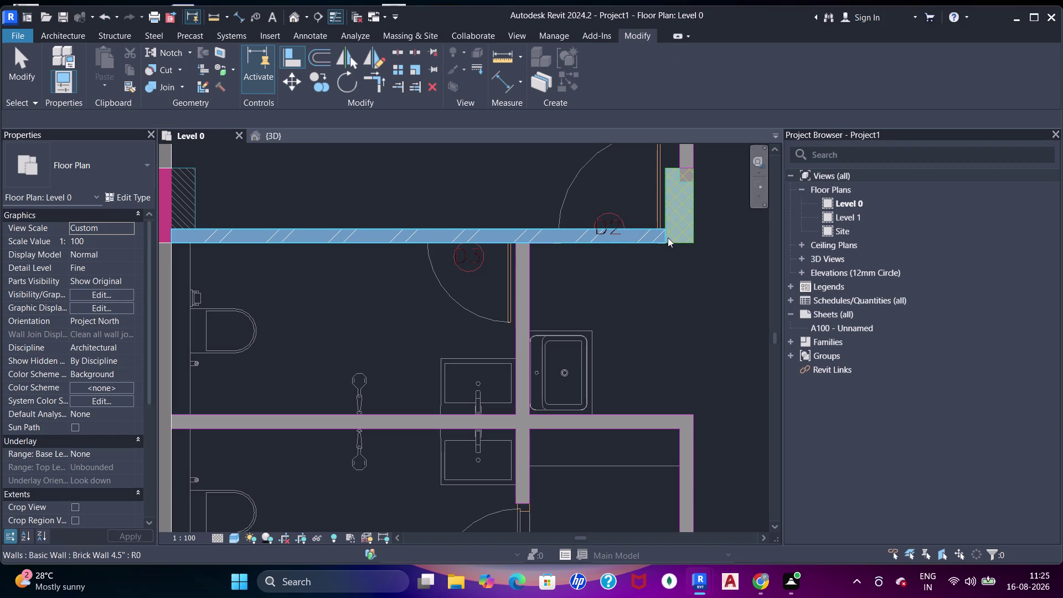
key(Escape)
click(665, 241)
right_click(661, 244)
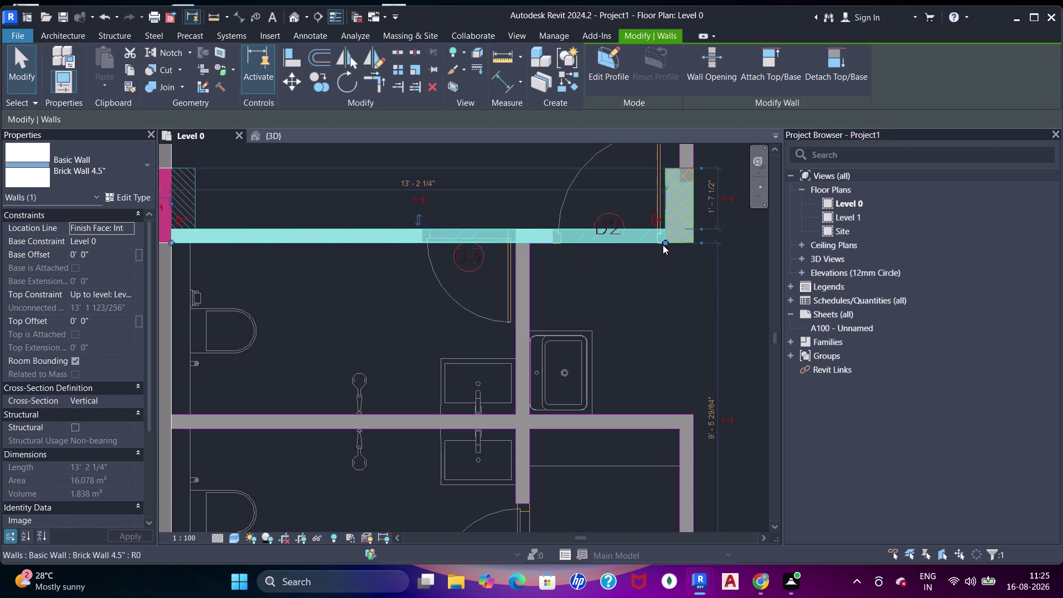
key(Escape)
middle_drag(391, 268, 391, 234)
key(Escape)
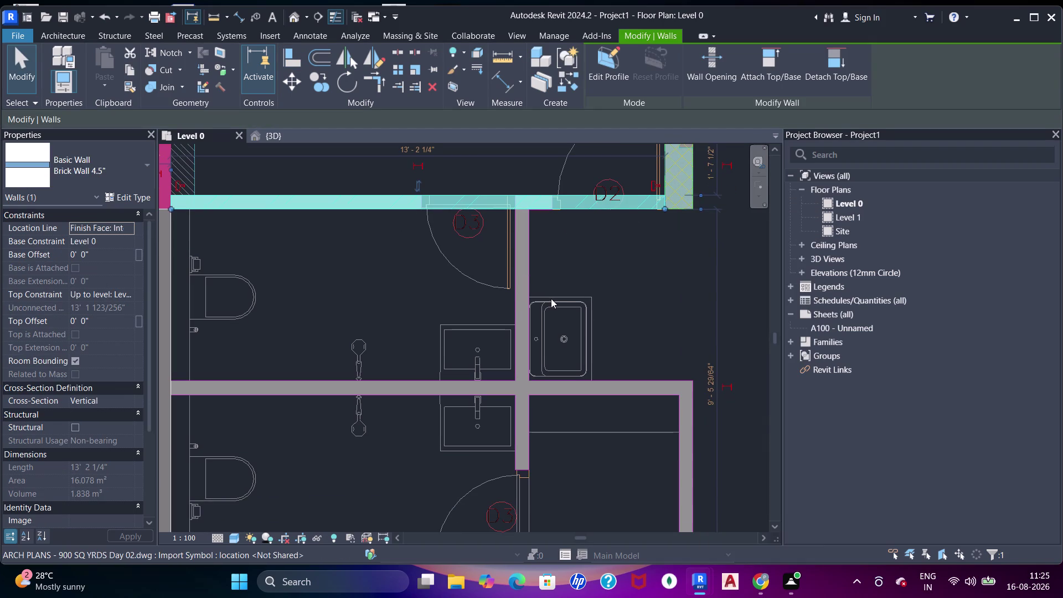
Reactivate wall placement with WA for the next partition.
key(Escape)
key(w)
key(a)
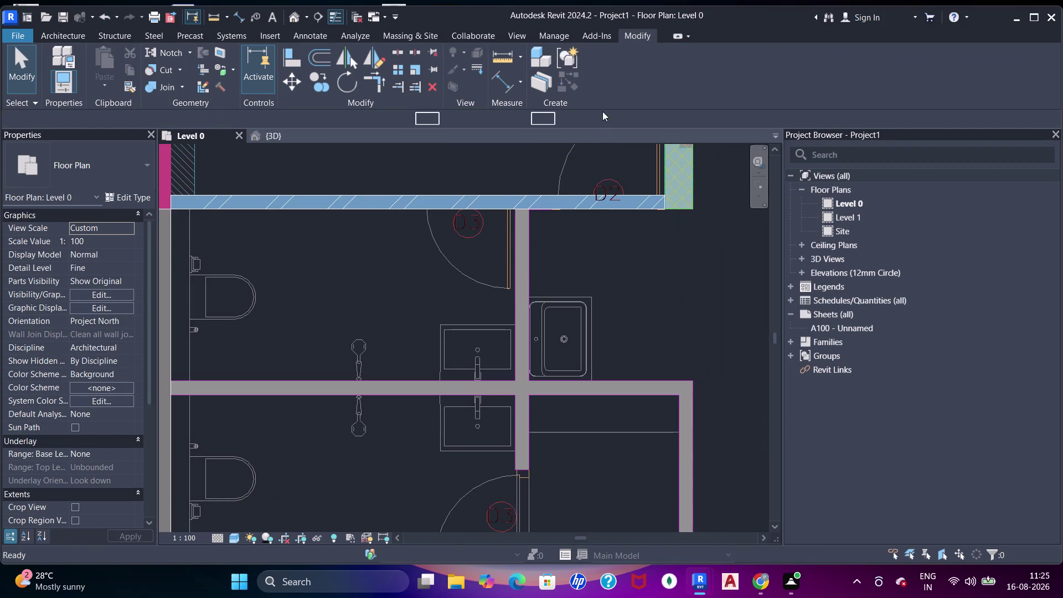
click(611, 87)
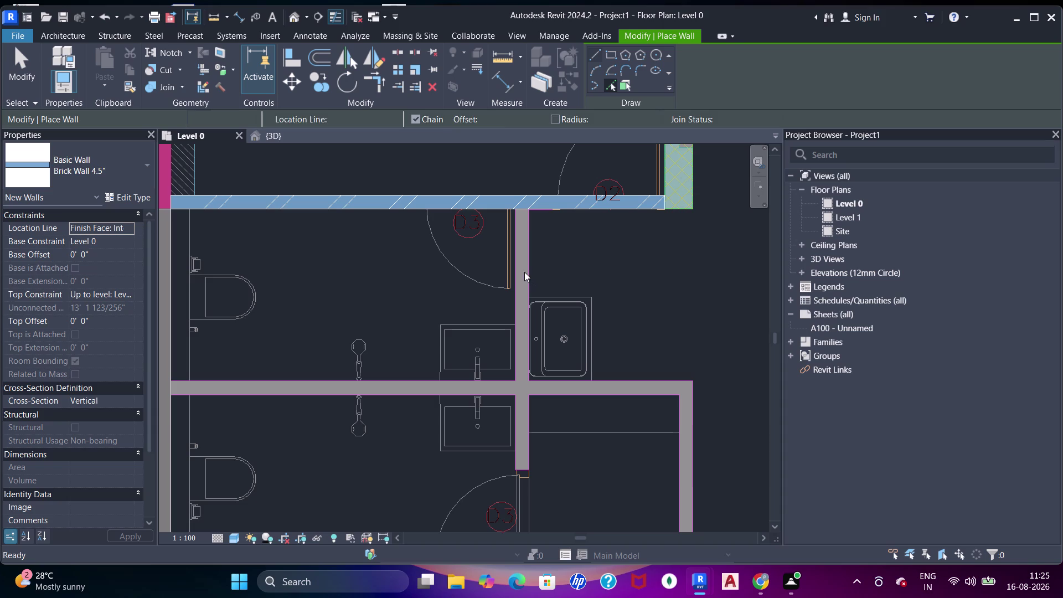
Place the vertical brick wall beside the washbasin and set its end to Disallow Join.
click(525, 272)
key(Escape)
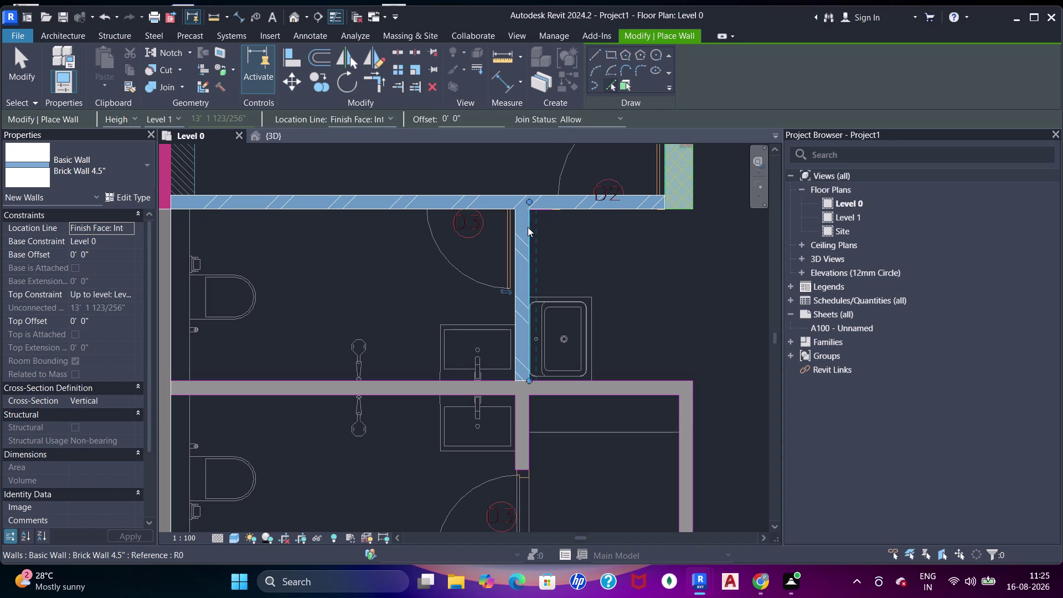
key(Escape)
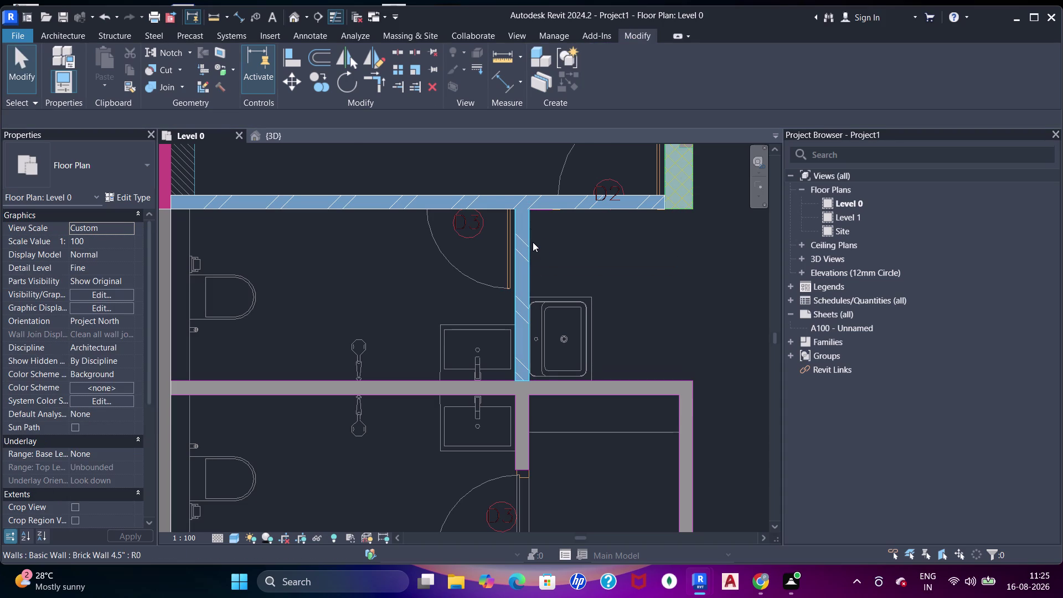
click(520, 238)
right_click(532, 207)
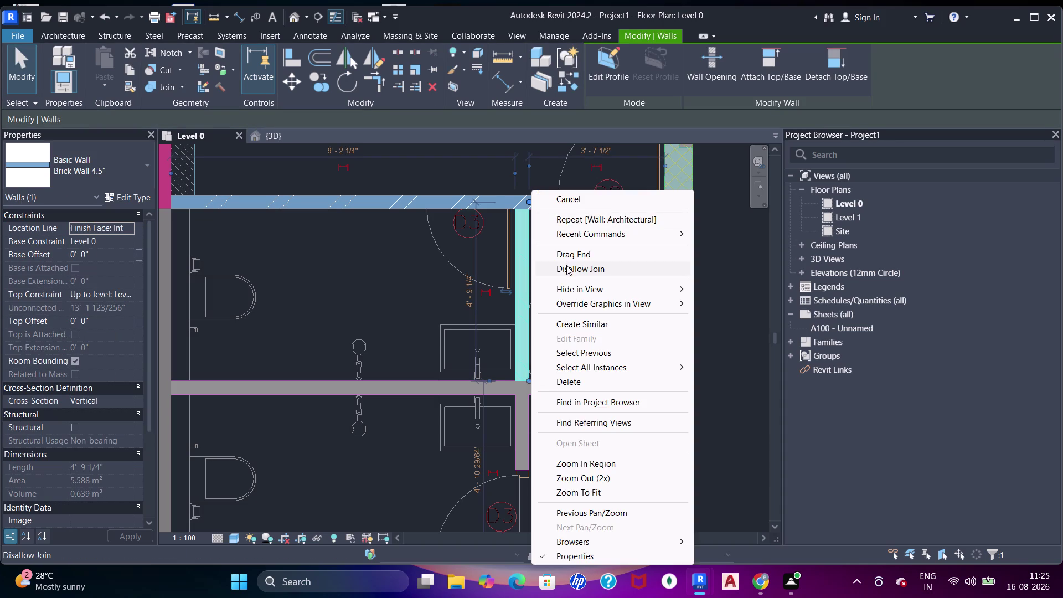
click(566, 265)
Drag the vertical wall's top end onto the top partition face.
scroll(up, 3)
drag(526, 201, 525, 215)
scroll(down, 3)
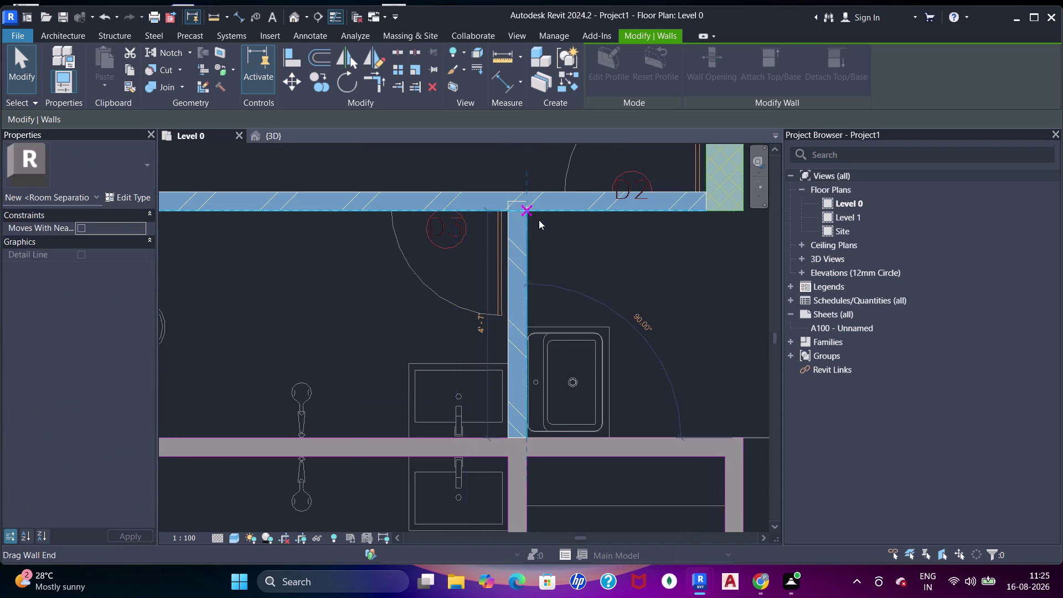
middle_drag(544, 233, 559, 196)
key(Escape)
key(Escape)
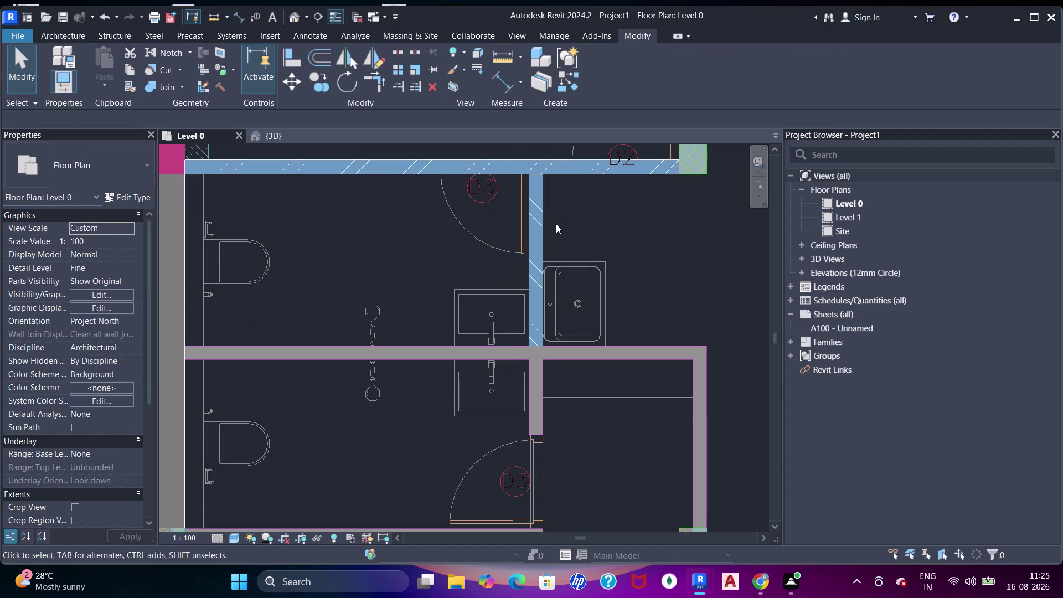
key(w)
key(a)
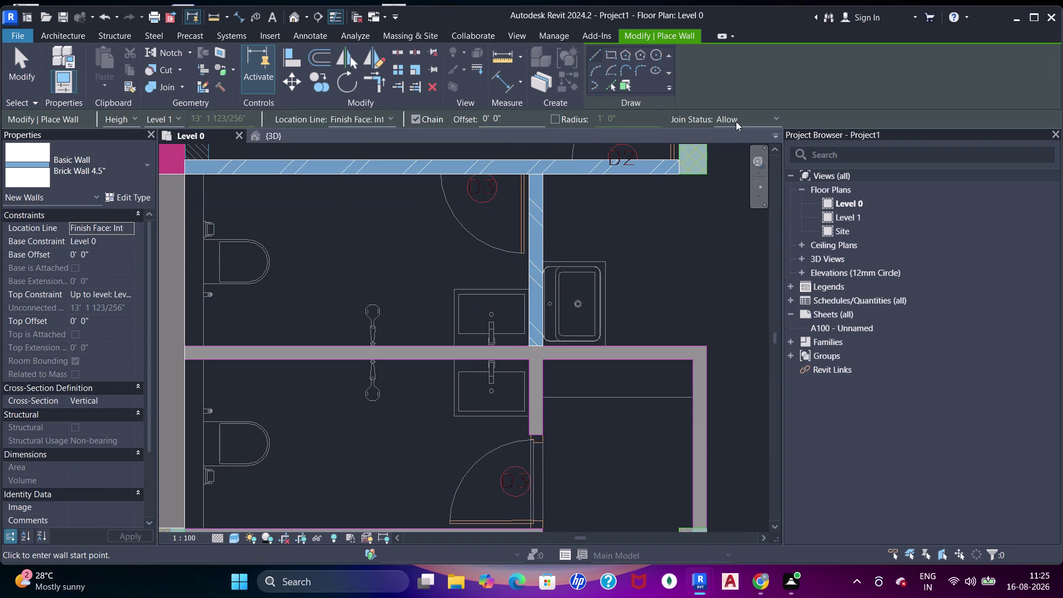
Place brick walls with Pick Lines on the left and right middle DWG dividing lines.
click(735, 121)
click(737, 143)
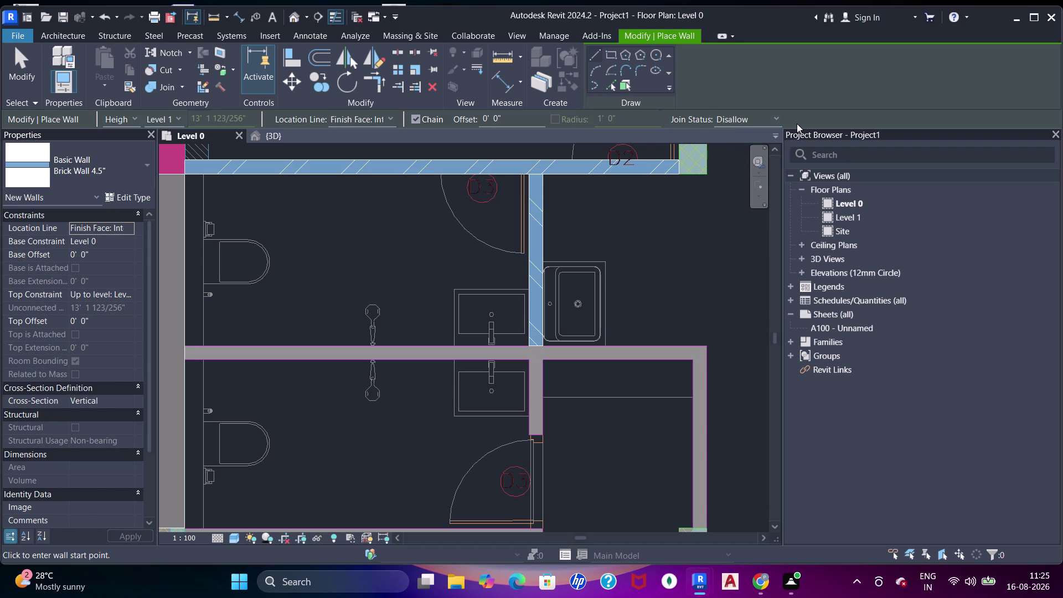
middle_drag(446, 328, 484, 307)
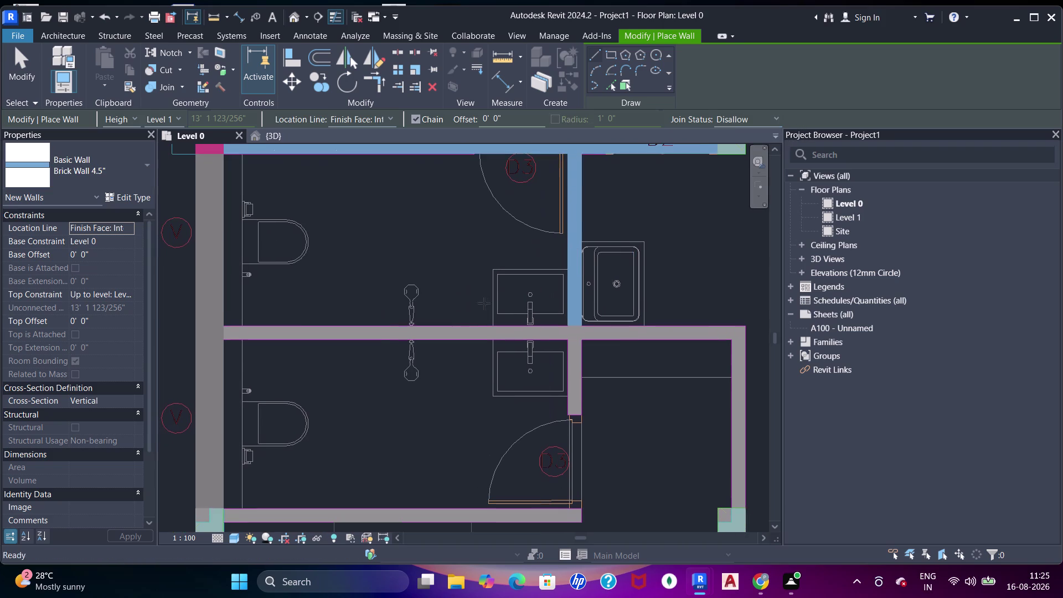
scroll(down, 3)
middle_drag(476, 296, 476, 289)
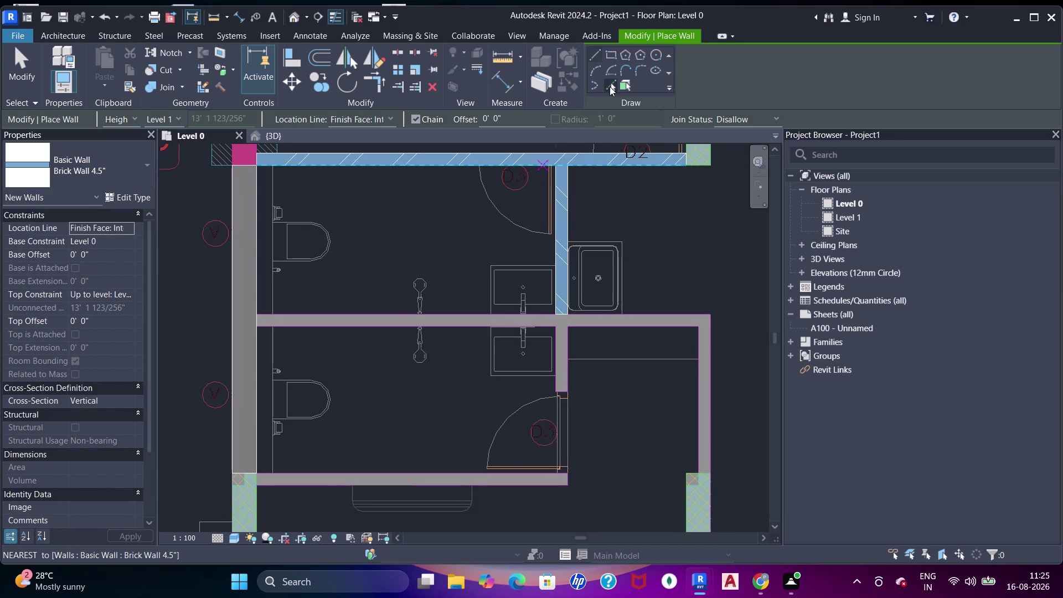
click(611, 85)
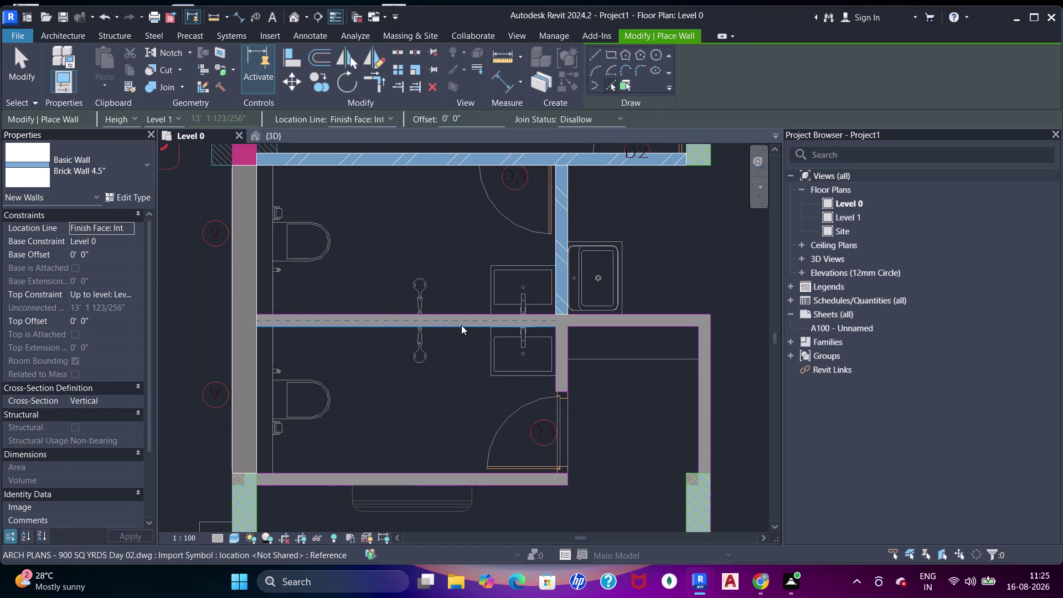
click(461, 324)
click(621, 322)
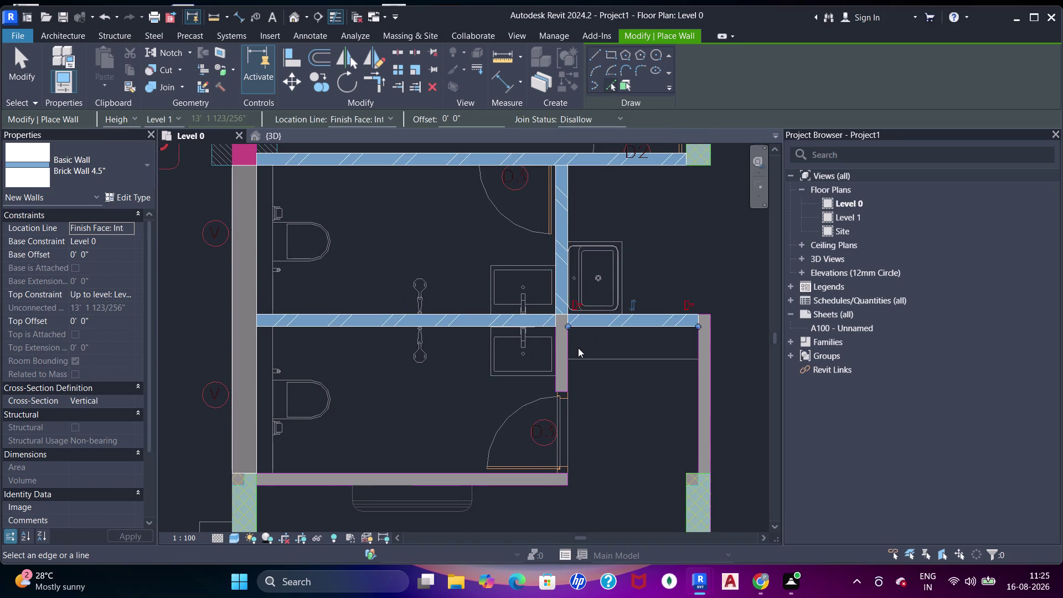
key(Escape)
key(Escape)
key(Escape)
Check the new left partition wall and begin aligning it to a reference.
click(453, 327)
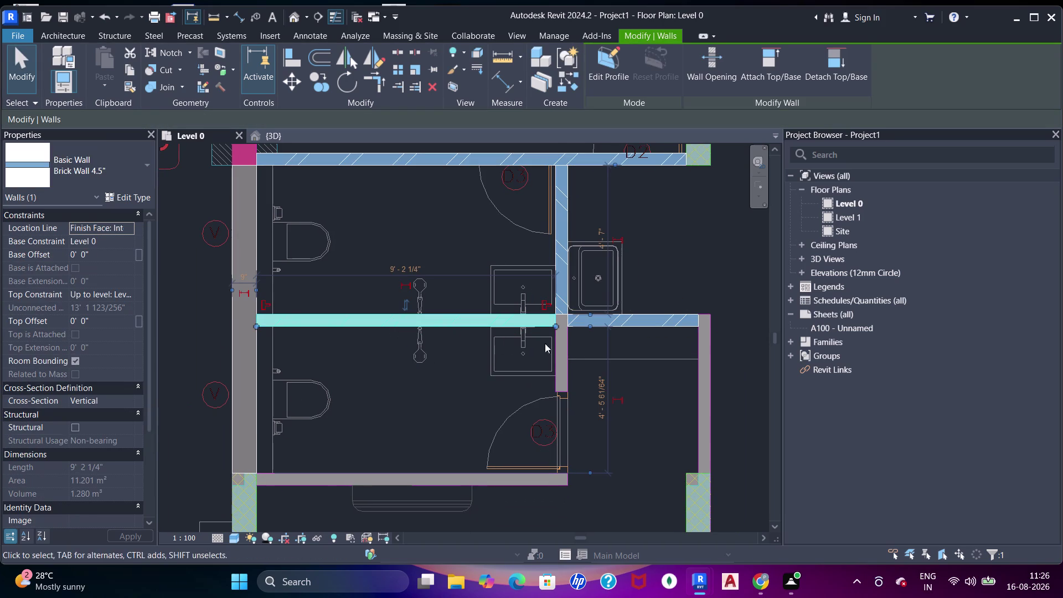
key(Escape)
scroll(up, 3)
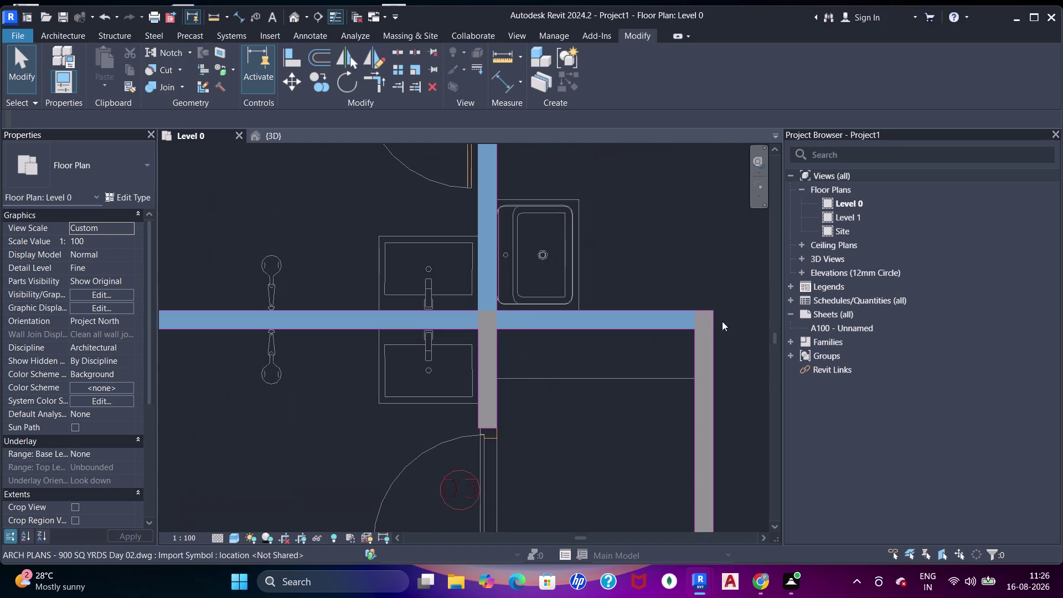
key(a)
key(a)
click(719, 323)
Pick the wall face to align and bring the lower toilet door into view.
click(696, 318)
click(646, 264)
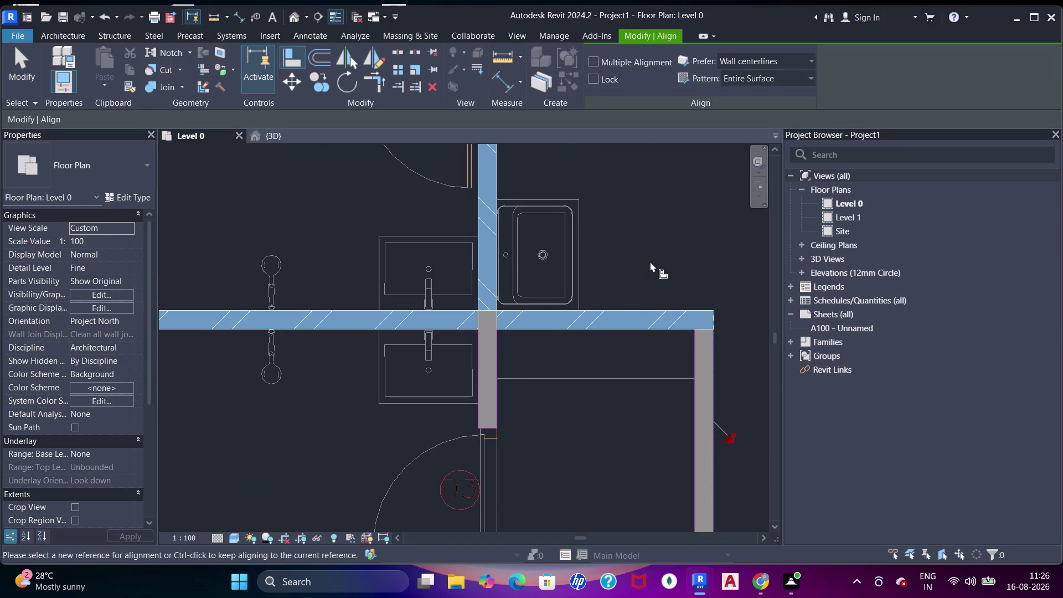
scroll(down, 3)
middle_drag(507, 379, 509, 379)
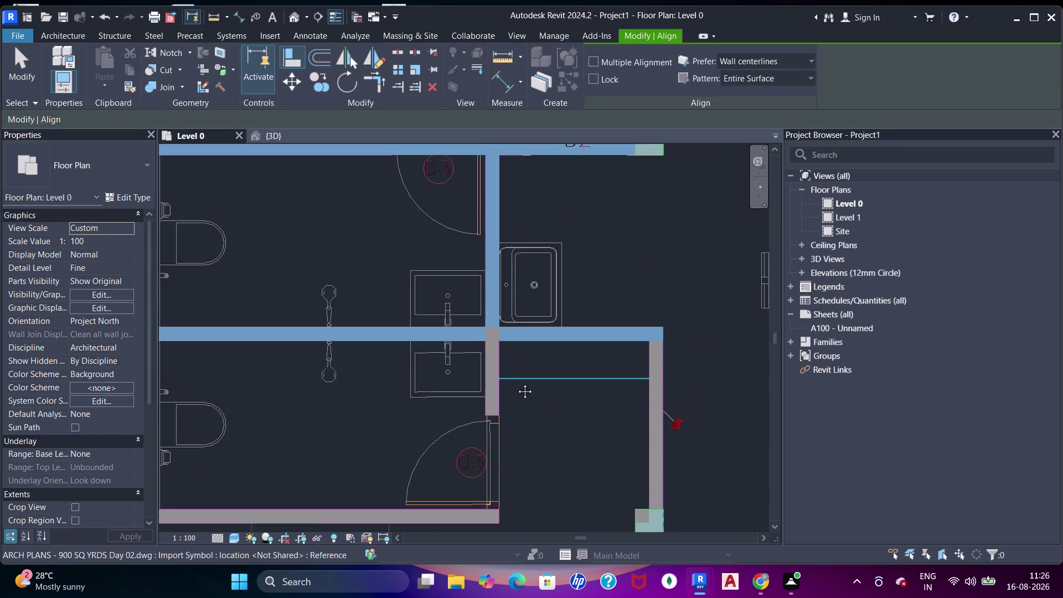
middle_drag(509, 378, 574, 416)
middle_drag(582, 420, 583, 365)
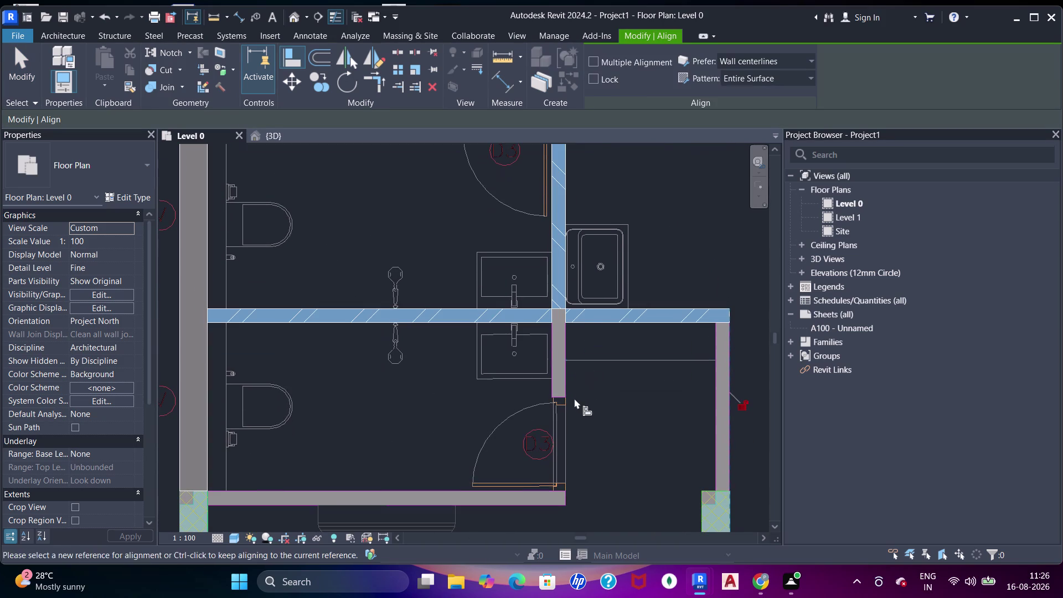
scroll(up, 3)
scroll(down, 3)
middle_drag(573, 405, 575, 378)
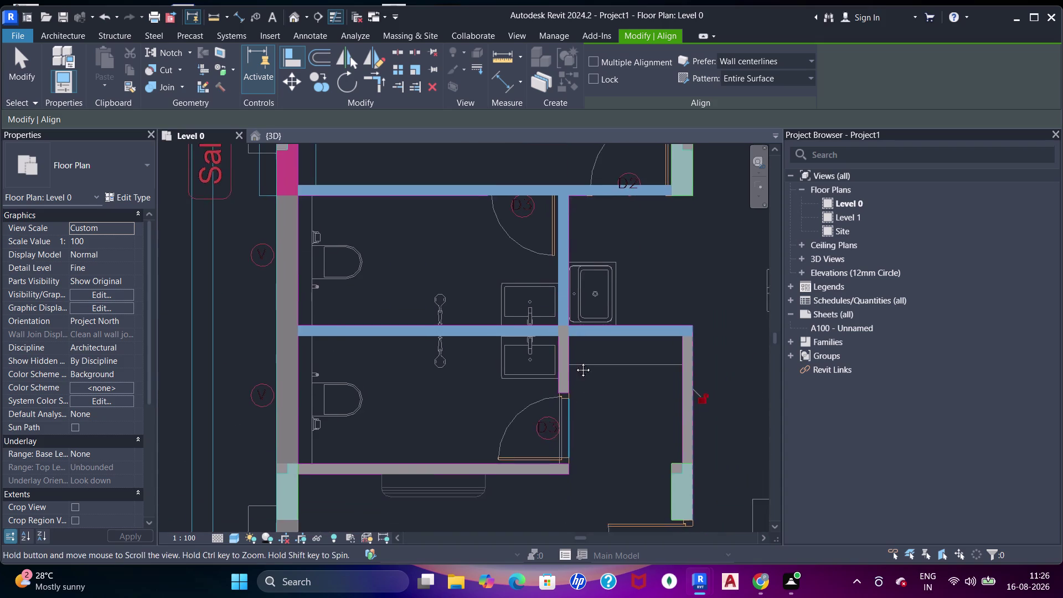
middle_drag(575, 378, 575, 352)
scroll(up, 3)
Align the vertical brick partition's lower end to the bottom wall.
click(555, 407)
middle_drag(574, 319, 574, 408)
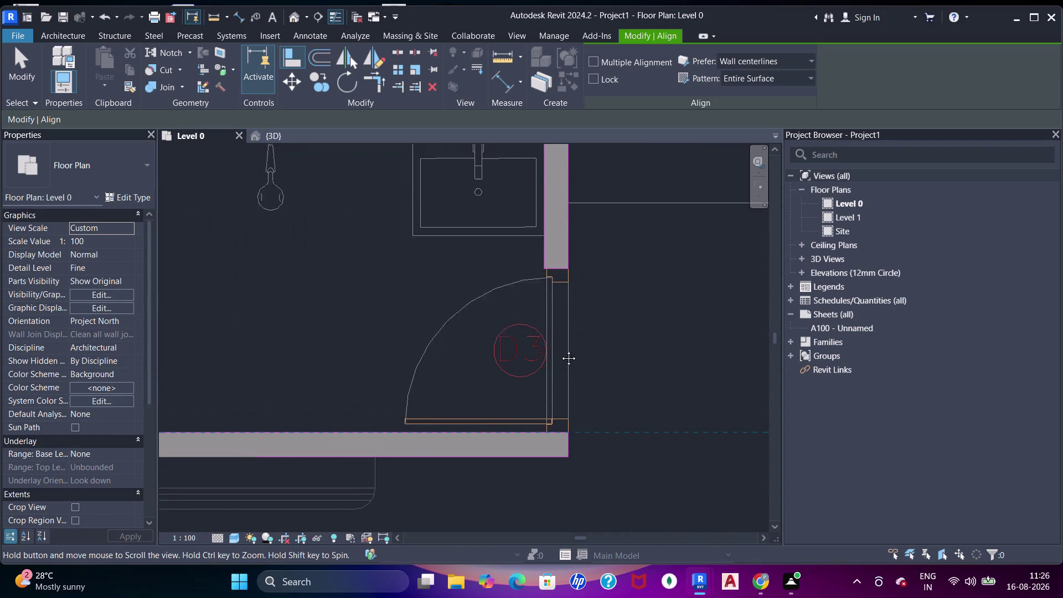
click(553, 180)
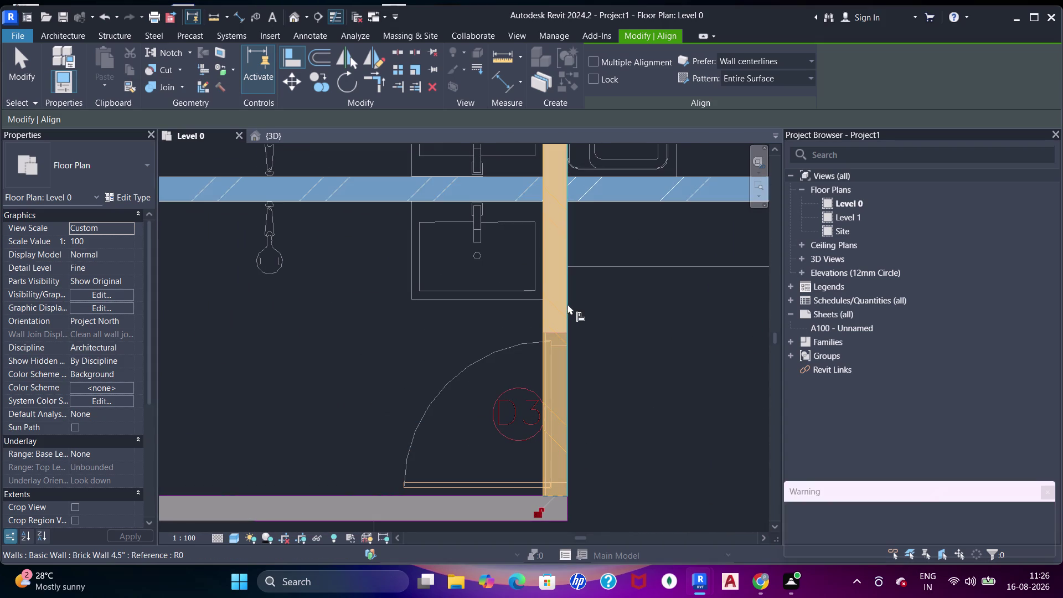
scroll(down, 3)
middle_click(575, 295)
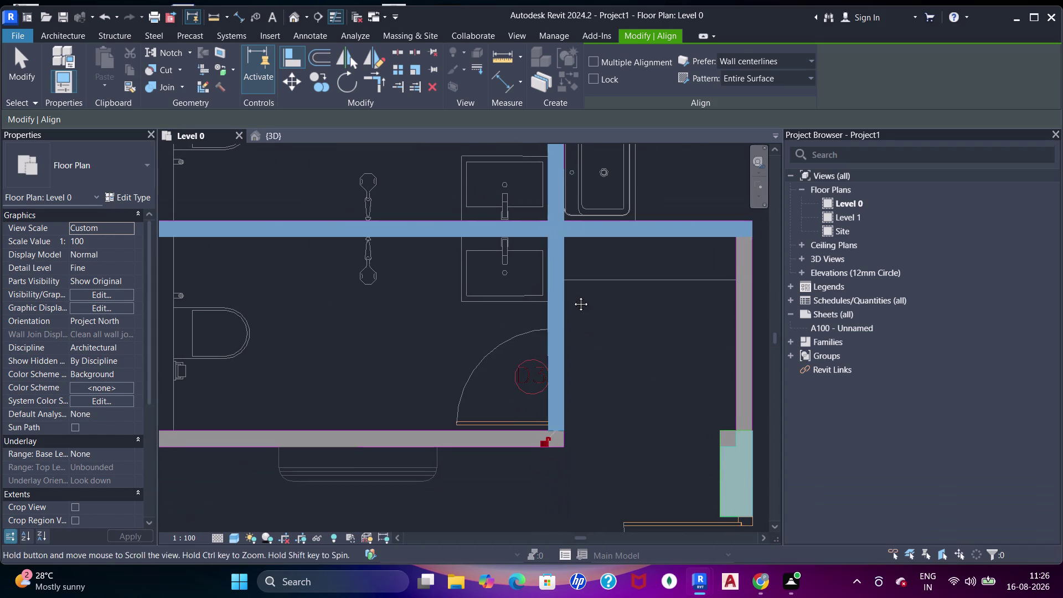
key(Escape)
scroll(down, 3)
key(Escape)
Select the extended vertical brick partition to check the partition junction.
middle_drag(575, 317, 576, 352)
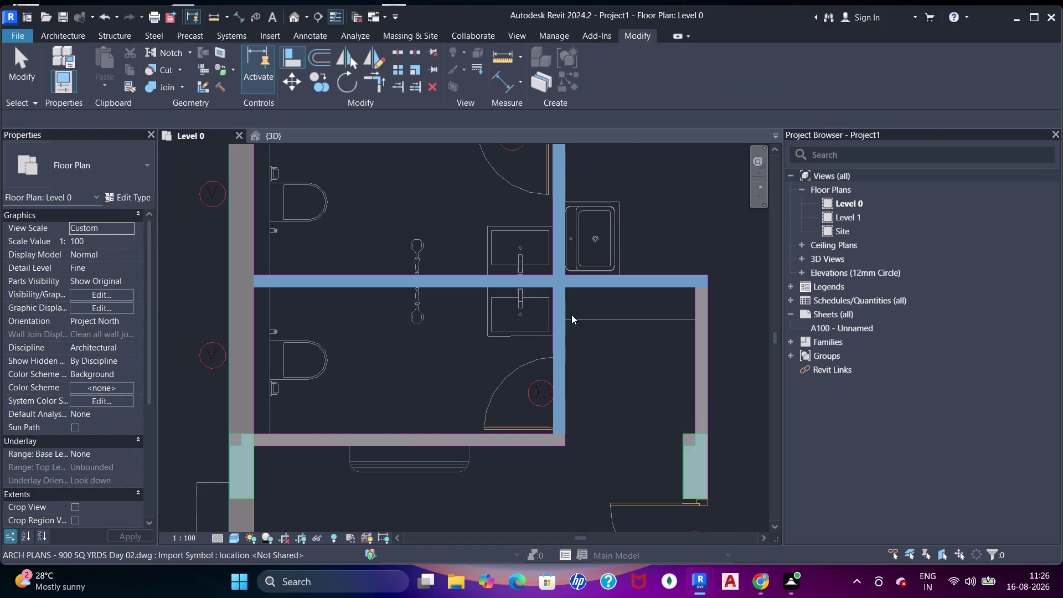
key(Escape)
click(566, 309)
scroll(down, 3)
middle_drag(575, 286, 573, 328)
scroll(up, 3)
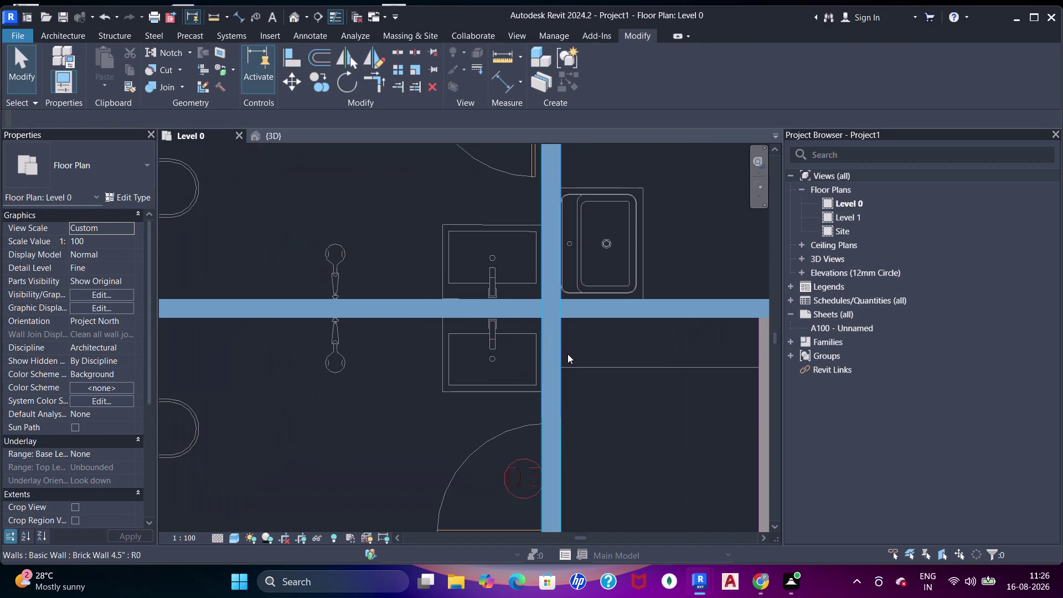
Temporarily hide the vertical partition with HH, inspect underneath, then restore it with undo.
text(hh)
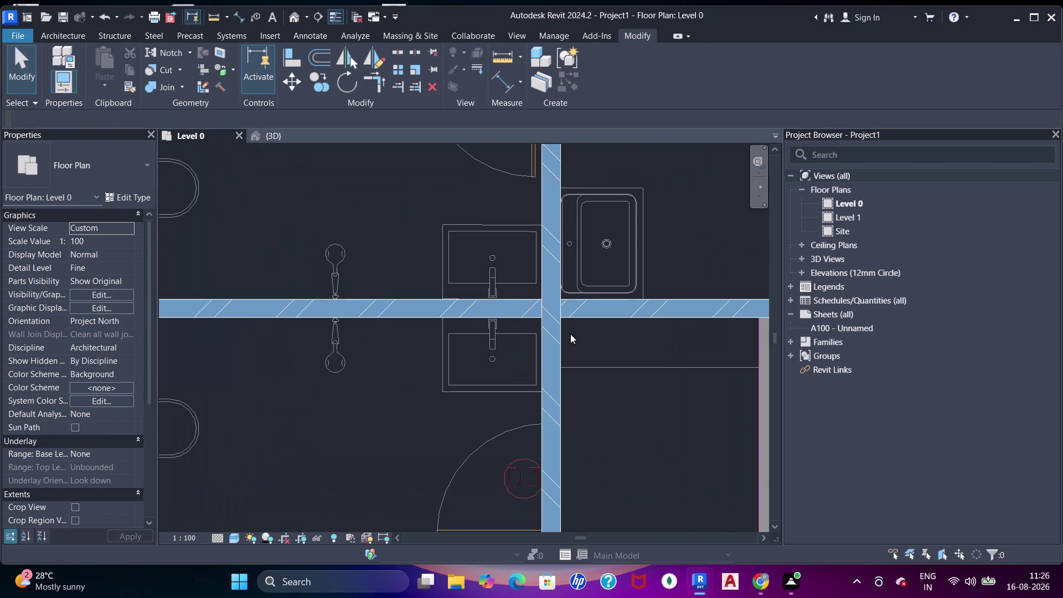
scroll(down, 3)
middle_drag(575, 329, 572, 309)
click(557, 323)
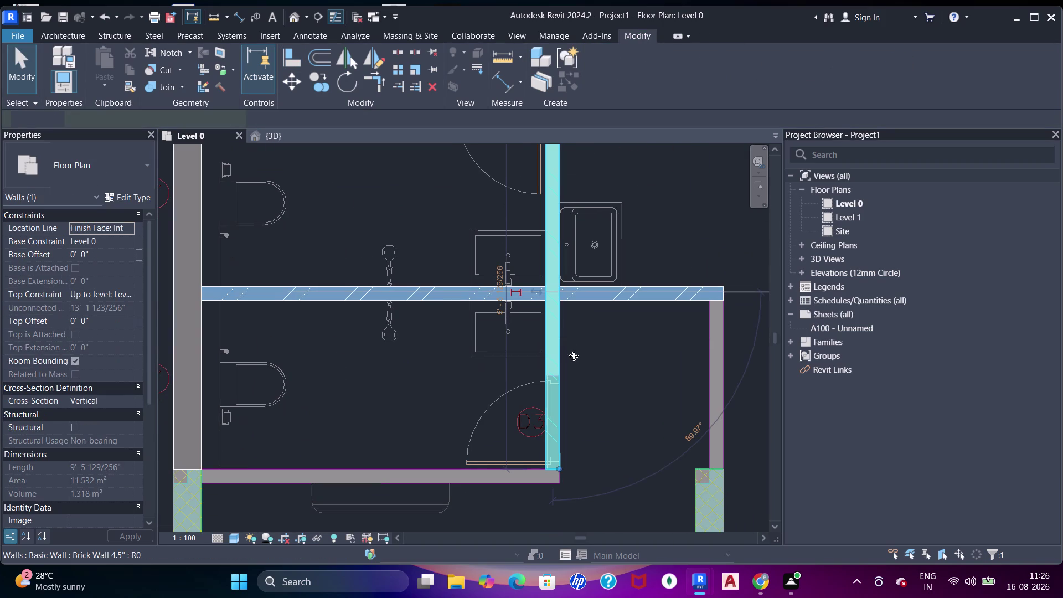
text(hh)
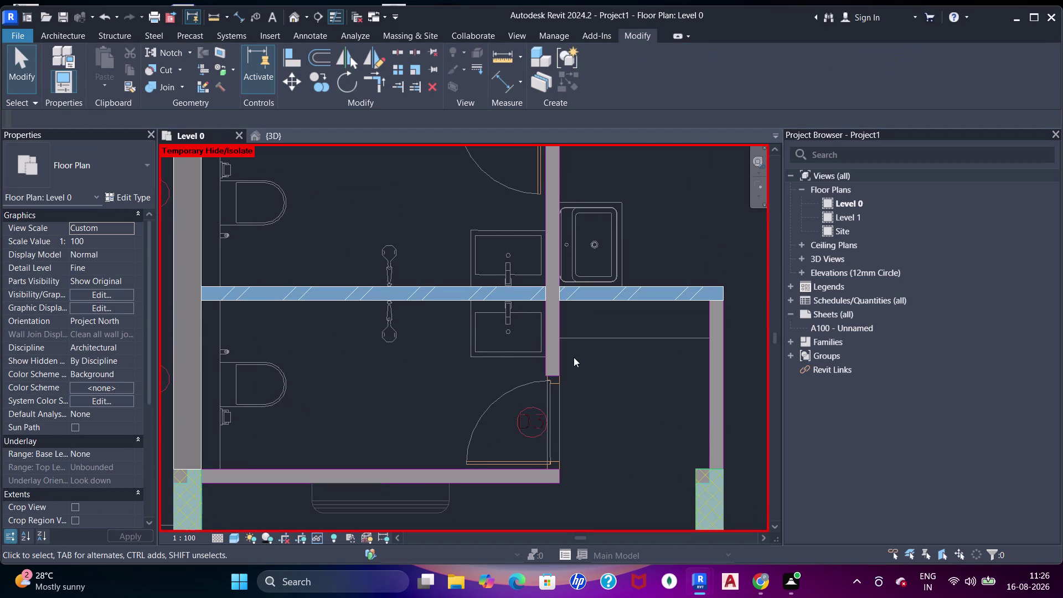
middle_drag(576, 333, 567, 369)
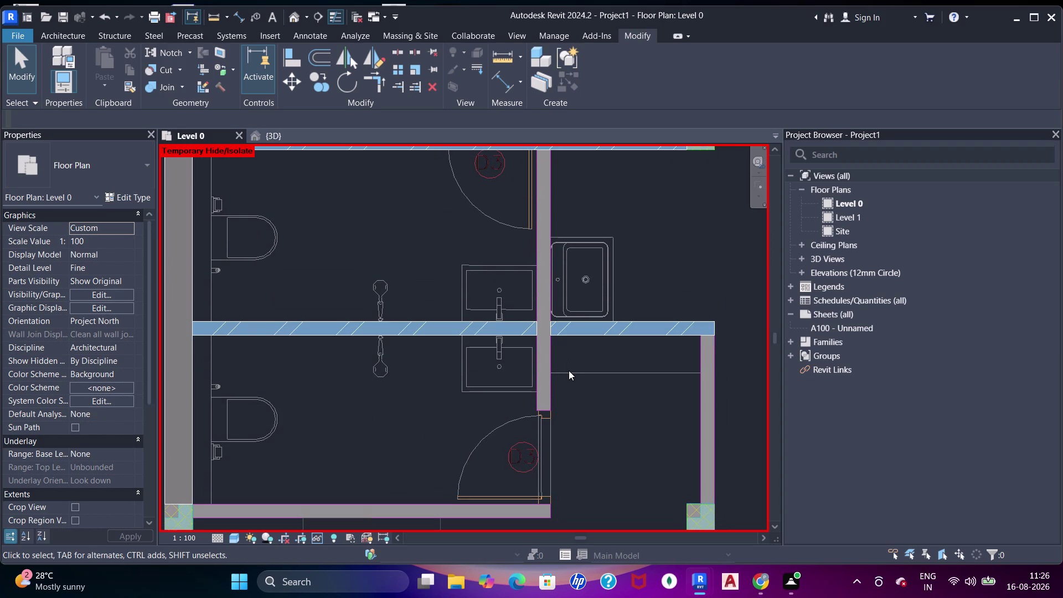
key(ctrl+z)
scroll(down, 3)
middle_drag(578, 358, 584, 351)
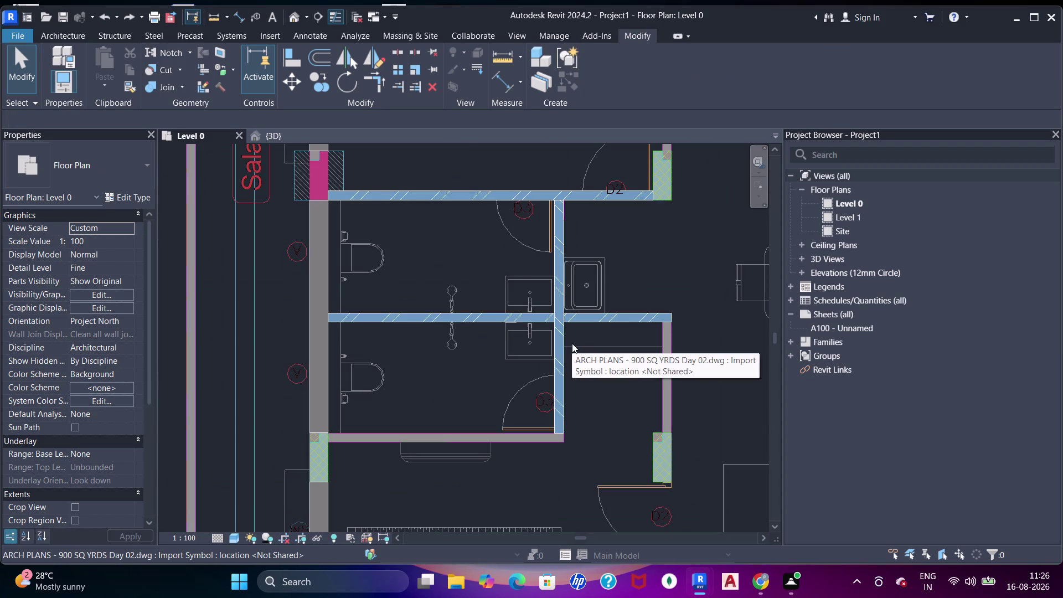